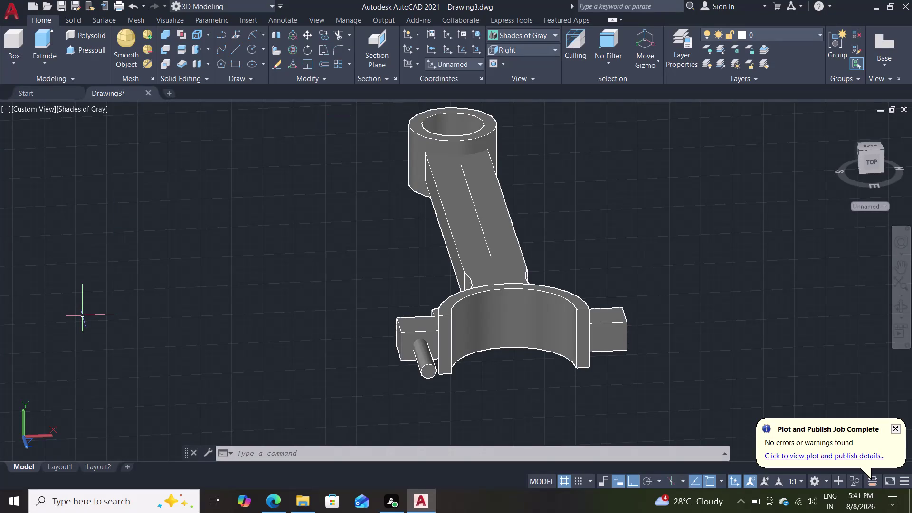
Cancel the current command and orbit the connecting rod to a side view.
key(Escape)
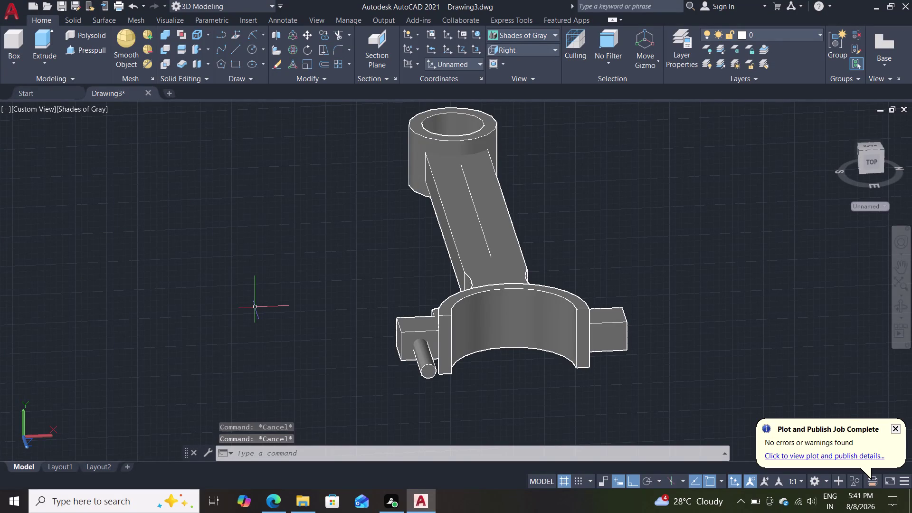
middle_drag(278, 296, 135, 295)
middle_drag(131, 293, 126, 291)
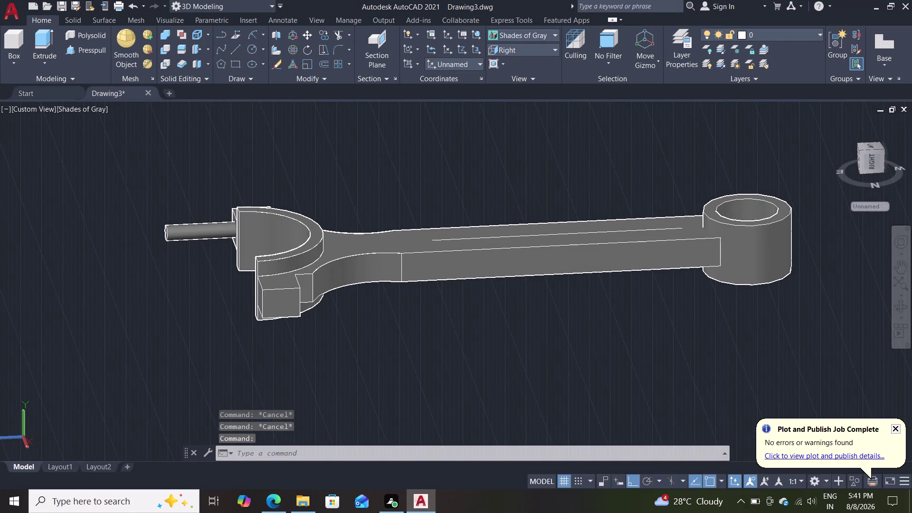
middle_drag(126, 291, 120, 288)
scroll(down, 3)
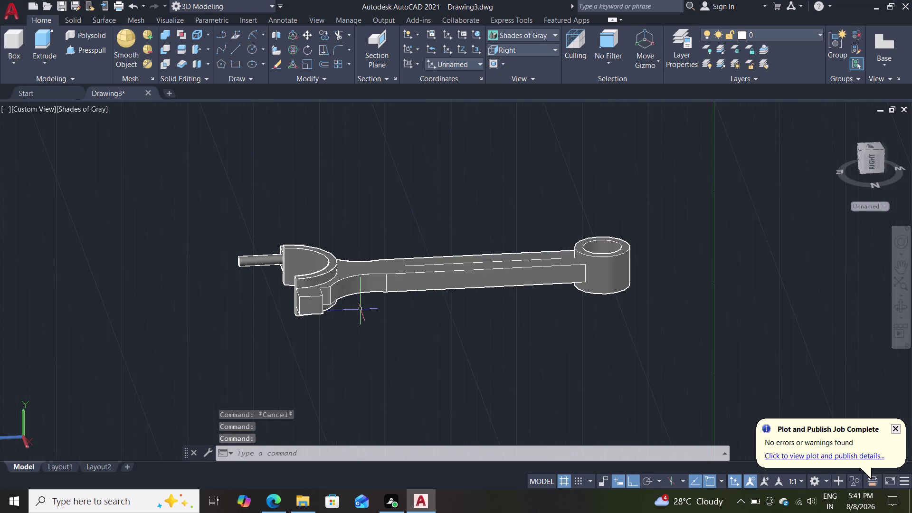
scroll(up, 3)
Zoom in on the big end and shank and start Presspull.
middle_drag(354, 313, 317, 325)
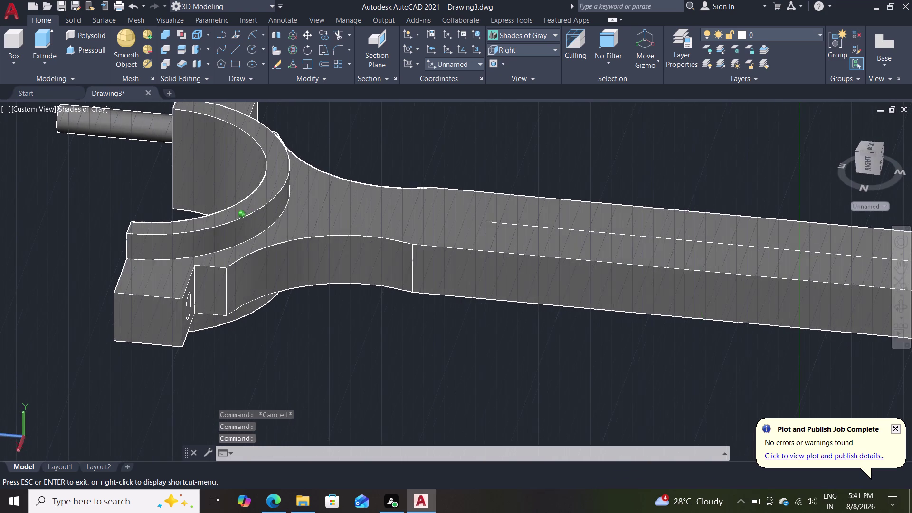
middle_drag(317, 325, 317, 326)
scroll(down, 3)
scroll(up, 3)
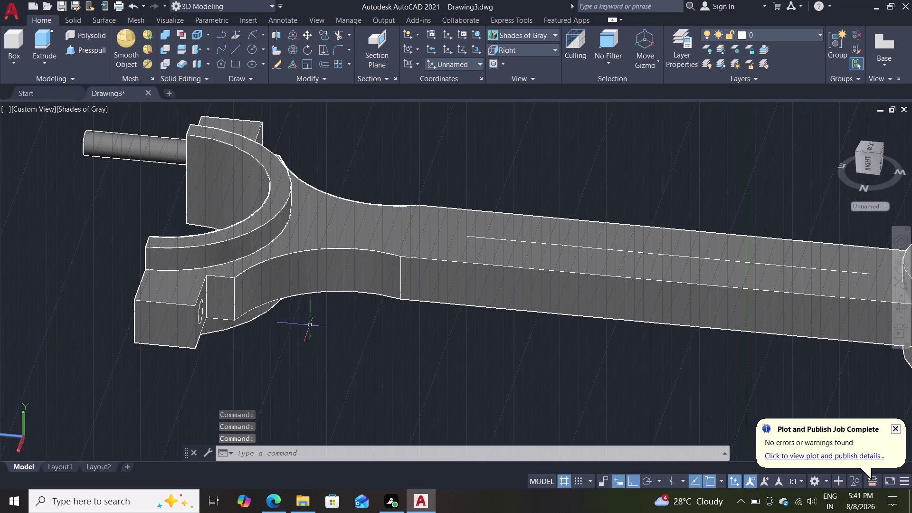
middle_drag(319, 345, 305, 334)
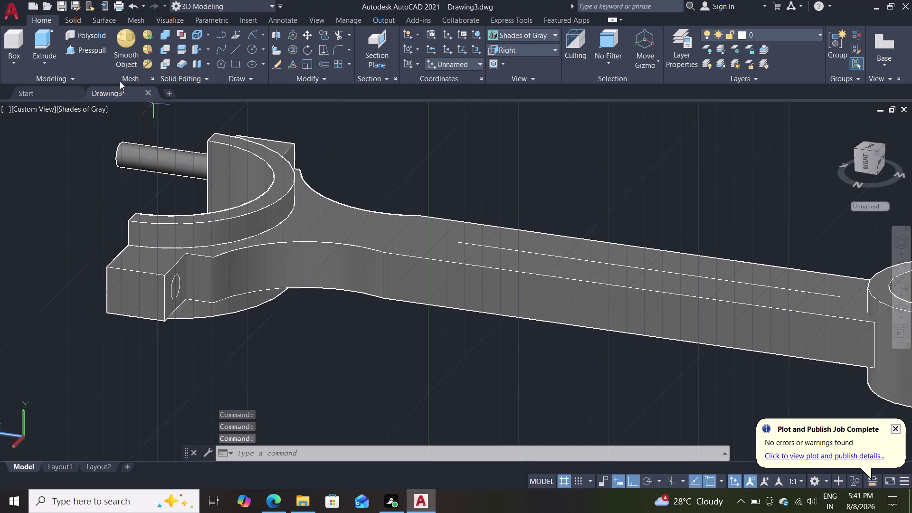
click(94, 54)
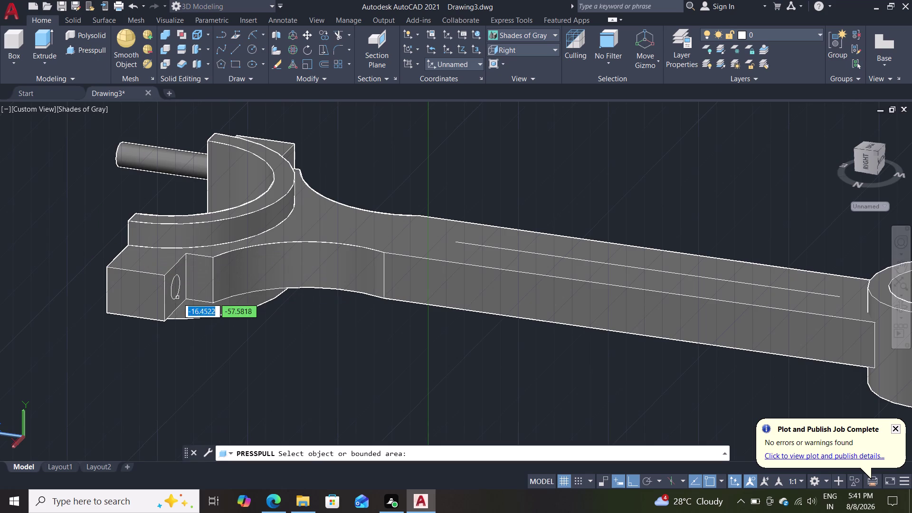
Orbit to the rod's underside and bring the lug's small circle into view.
middle_drag(202, 333, 157, 305)
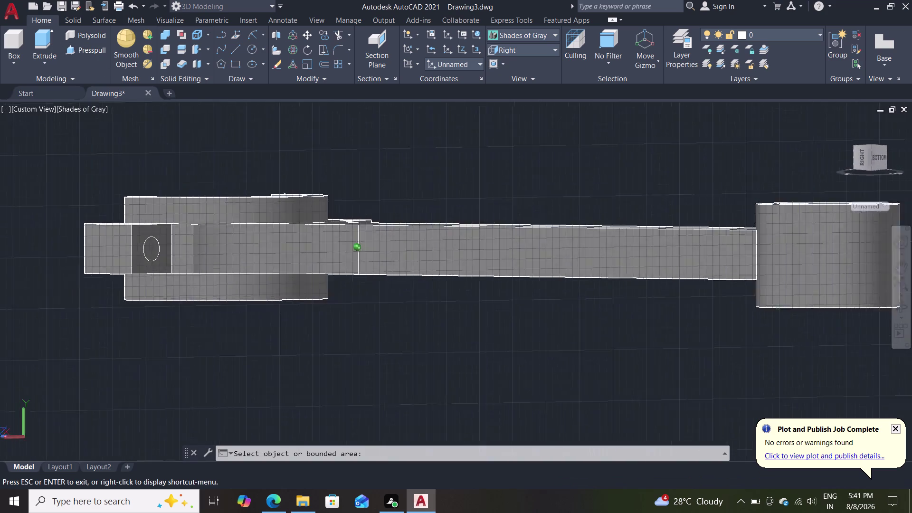
middle_drag(157, 304, 138, 324)
click(157, 246)
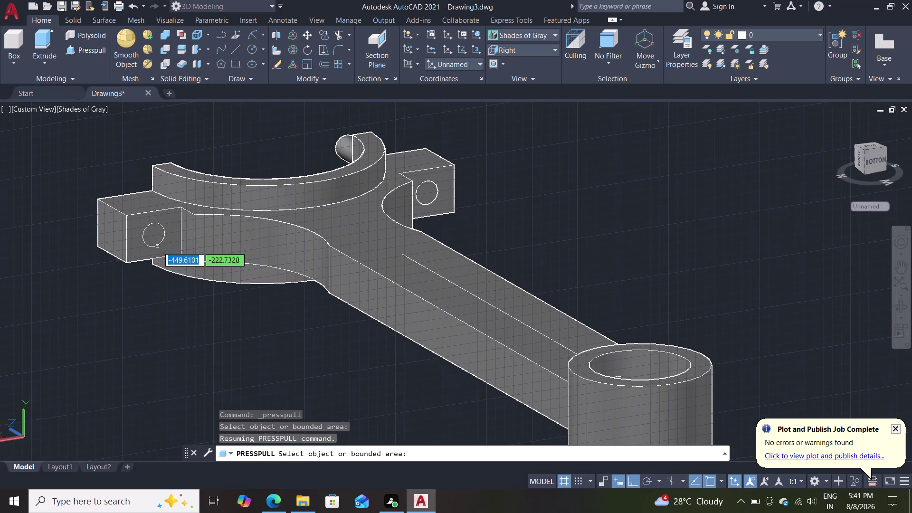
click(157, 224)
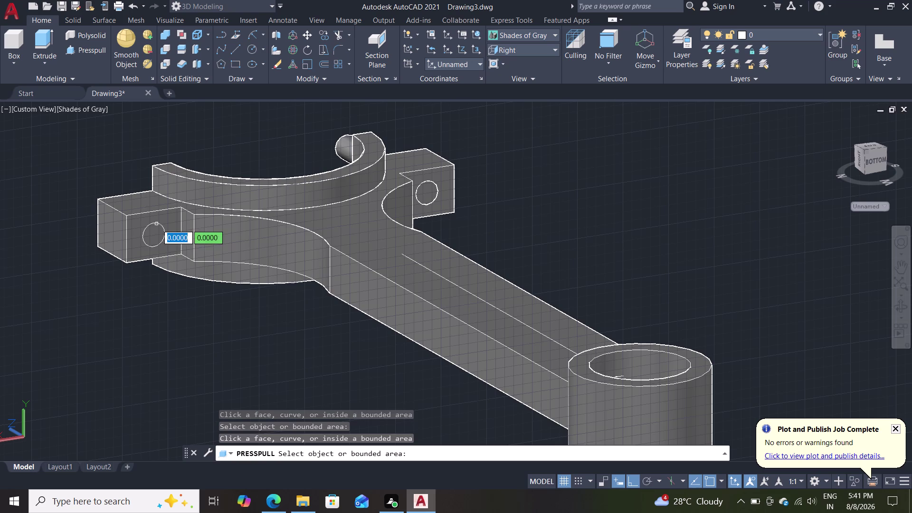
scroll(up, 3)
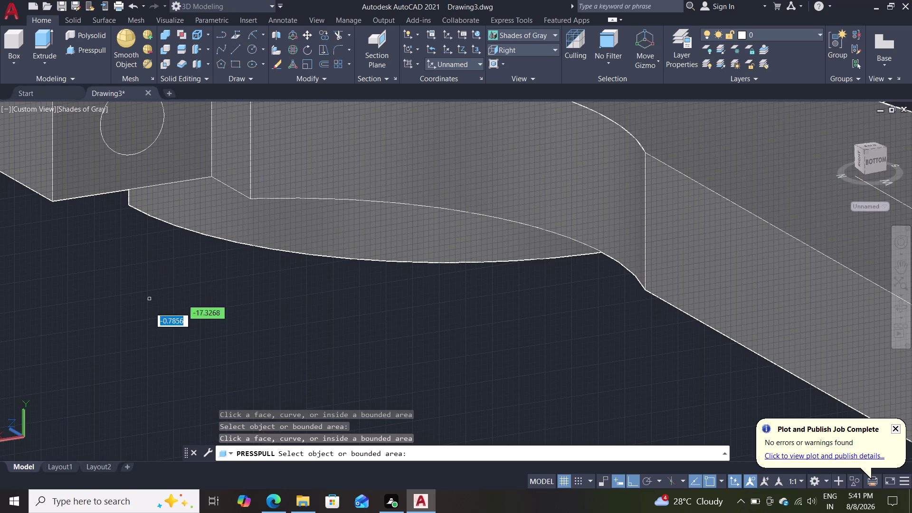
middle_drag(149, 329, 149, 349)
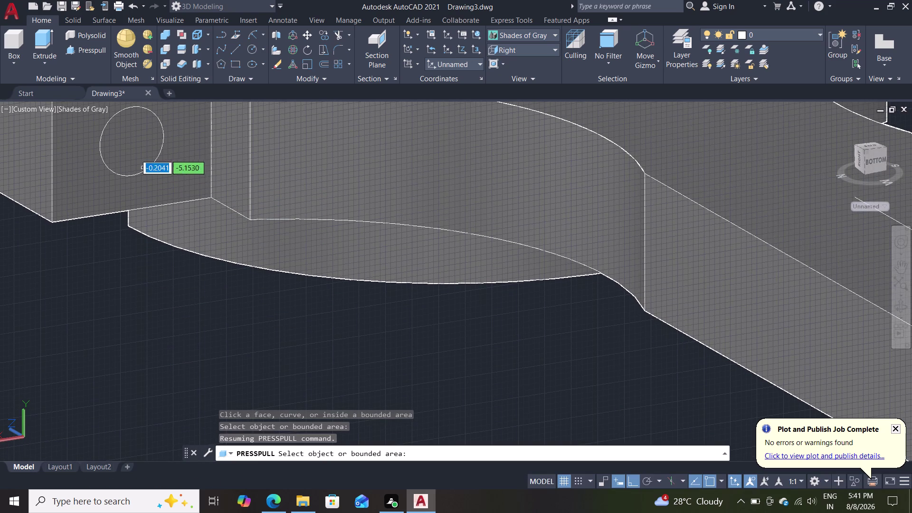
Pick the lug's small circle and extrude it to the entered height.
click(112, 137)
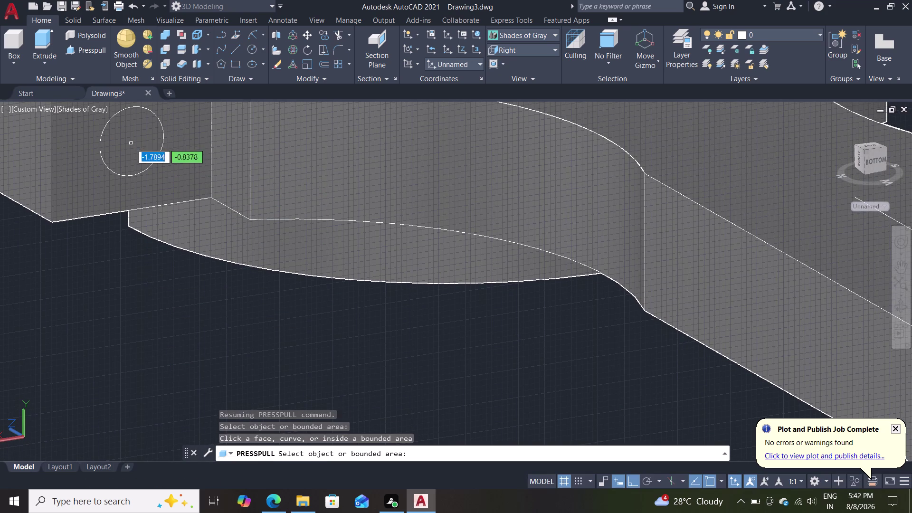
click(134, 140)
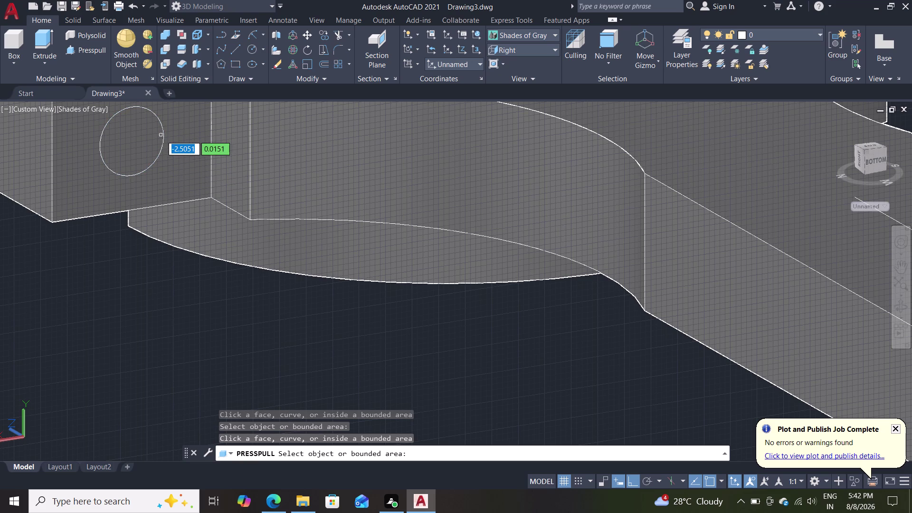
click(163, 128)
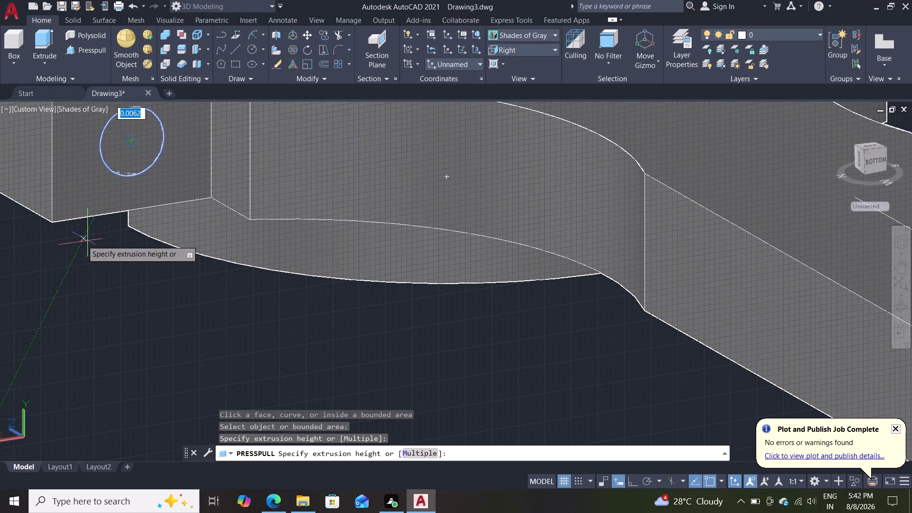
scroll(down, 3)
click(4, 156)
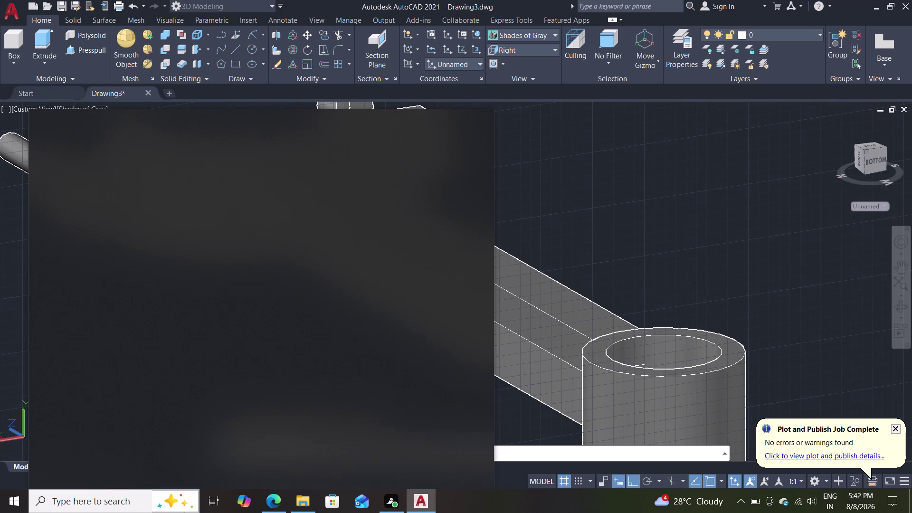
click(574, 114)
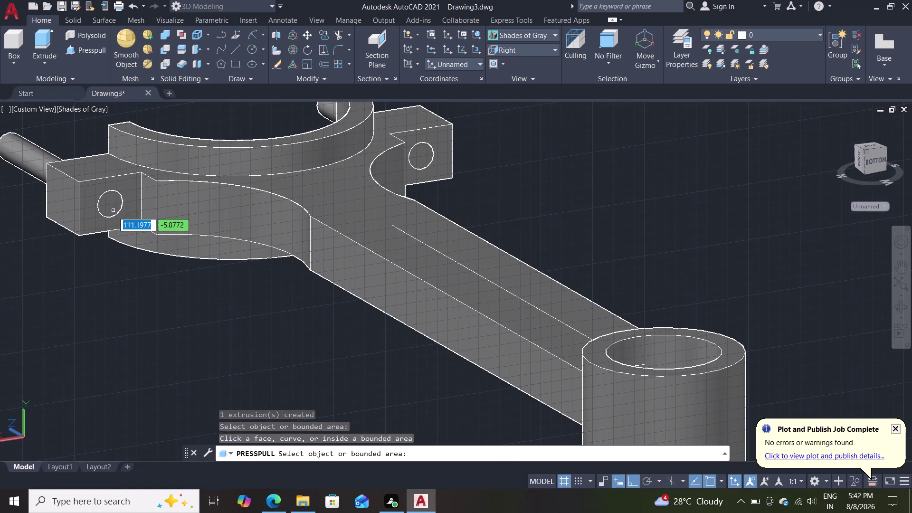
End Presspull and delete the cylindrical pin protruding from the big-end lug.
click(15, 157)
click(25, 151)
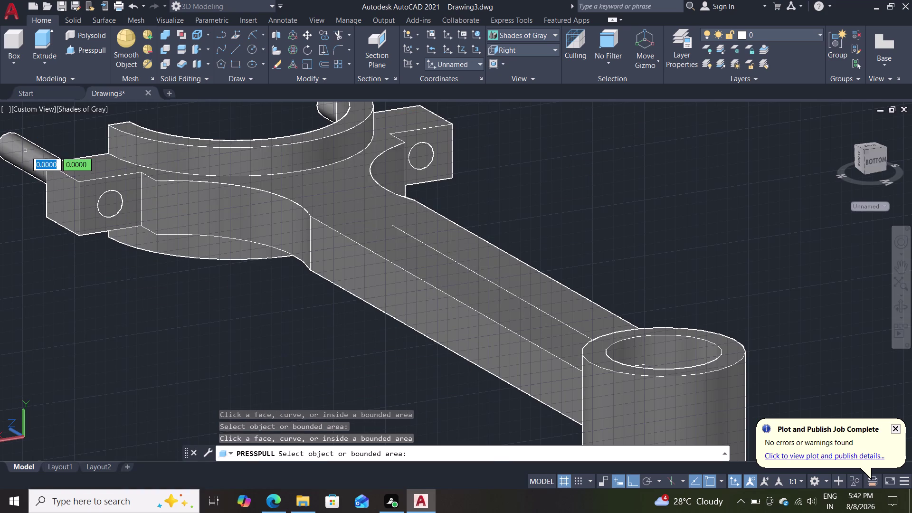
right_click(26, 151)
right_click(26, 151)
click(33, 160)
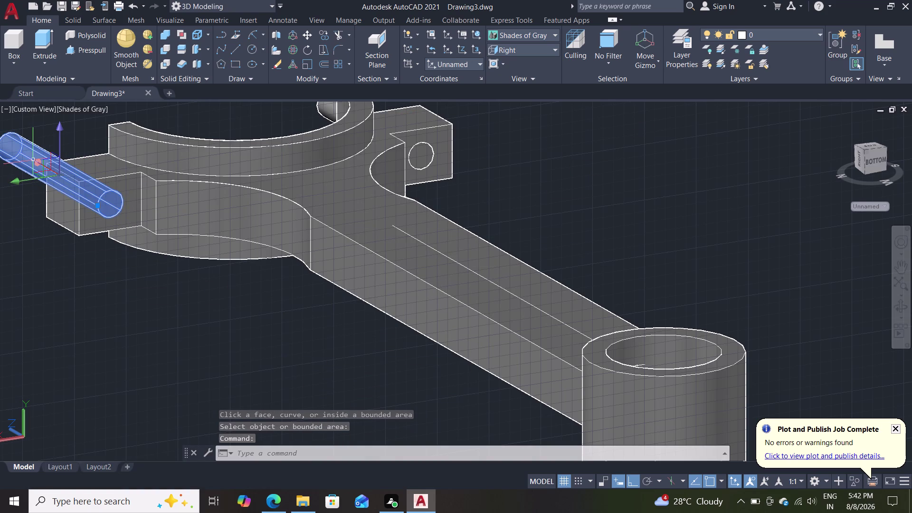
key(Delete)
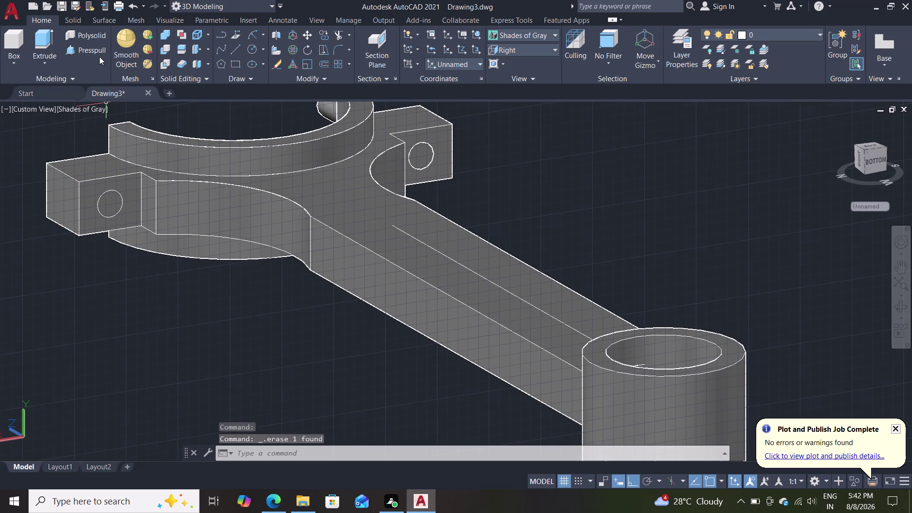
click(90, 50)
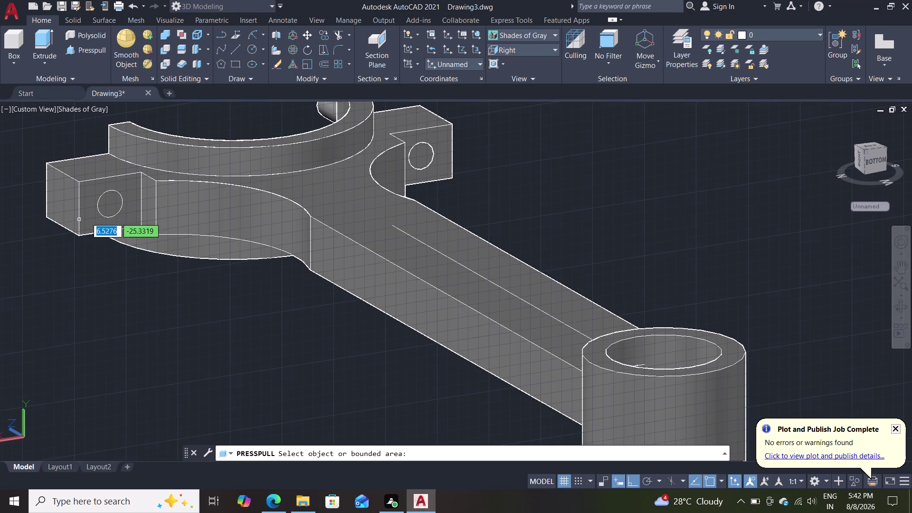
Try picking the hole on the lug for a press-pull, then resume Presspull.
click(110, 210)
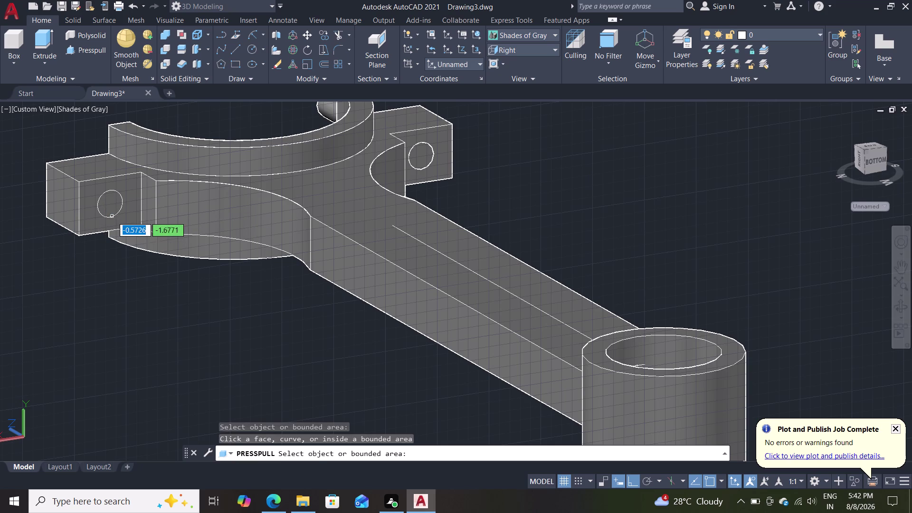
click(112, 217)
scroll(up, 3)
scroll(down, 3)
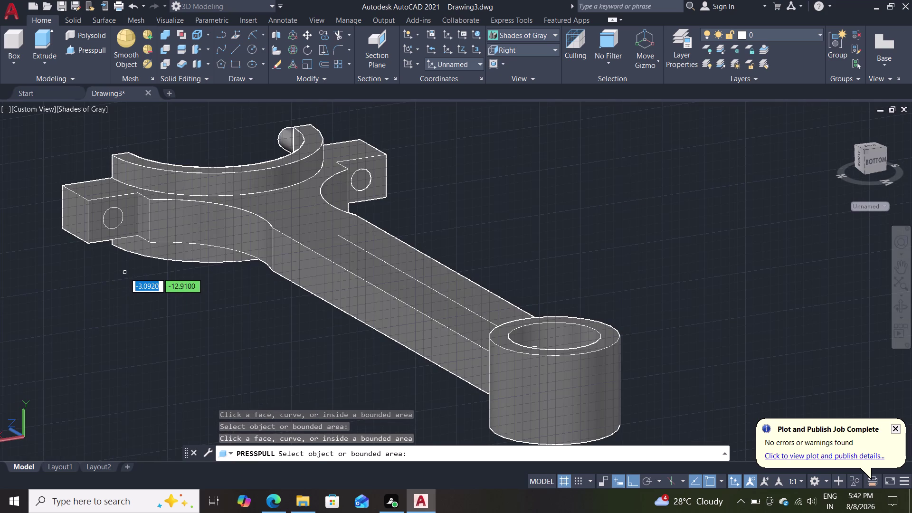
right_click(73, 172)
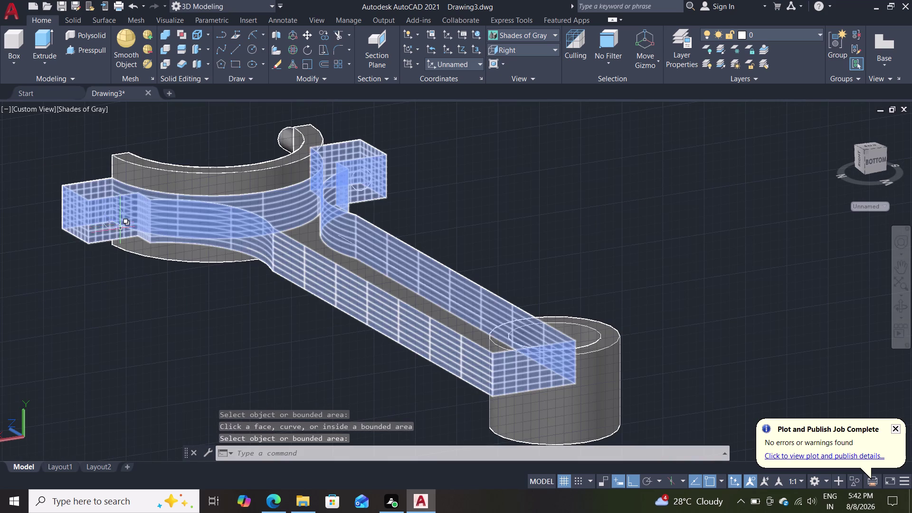
click(70, 45)
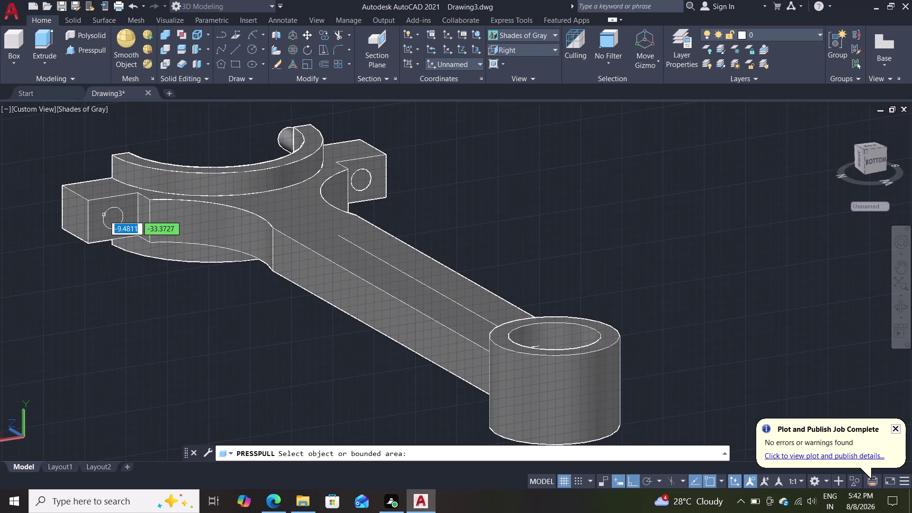
Orbit to a view from above and erase the round pin at the lug's end.
middle_drag(96, 290, 97, 290)
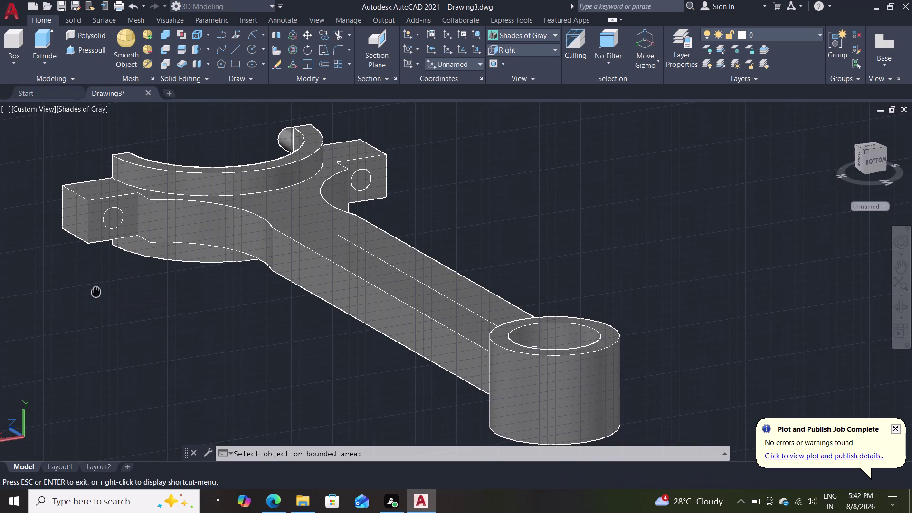
middle_drag(97, 290, 132, 284)
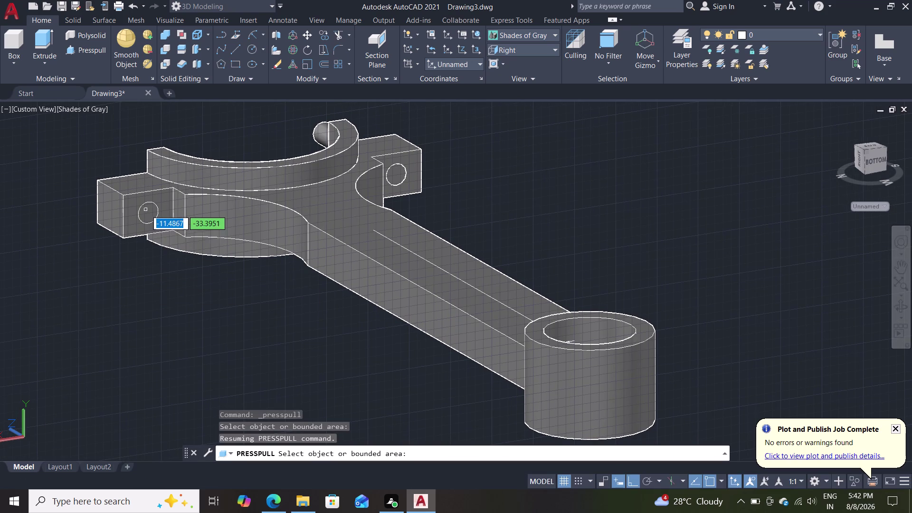
middle_drag(140, 261, 371, 240)
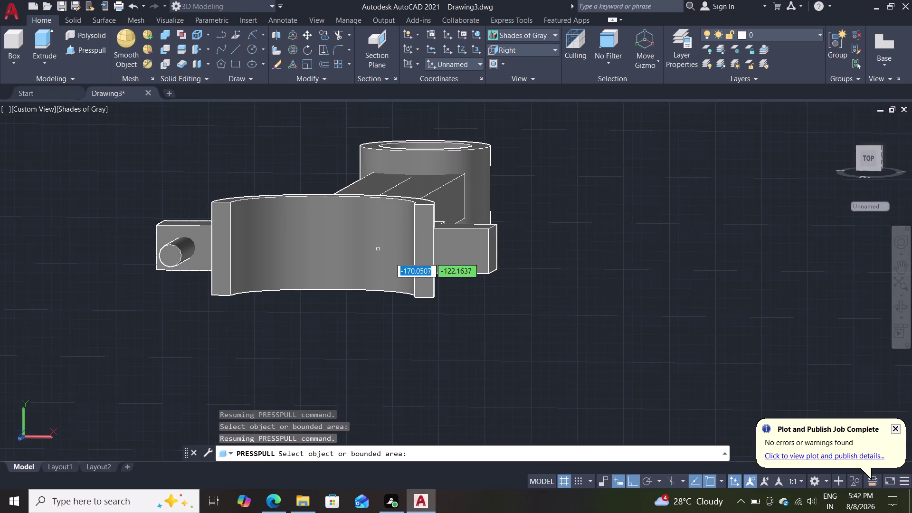
key(Escape)
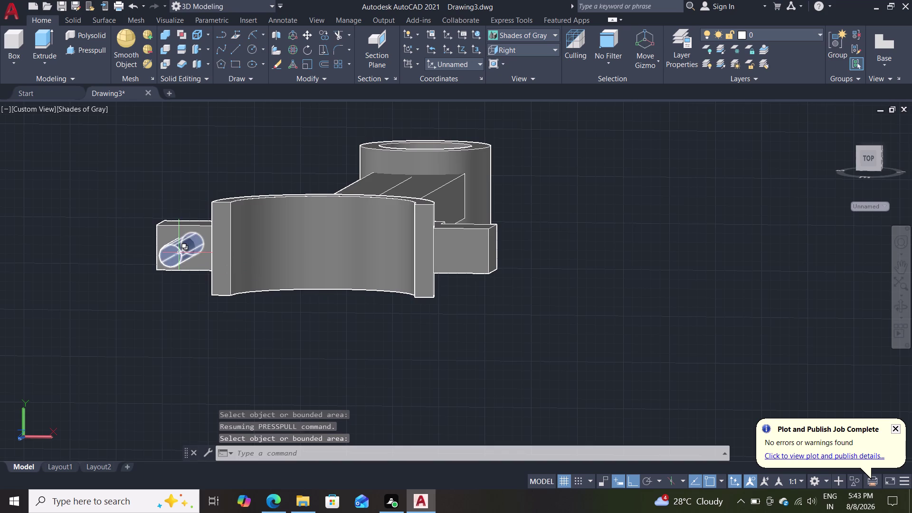
click(179, 254)
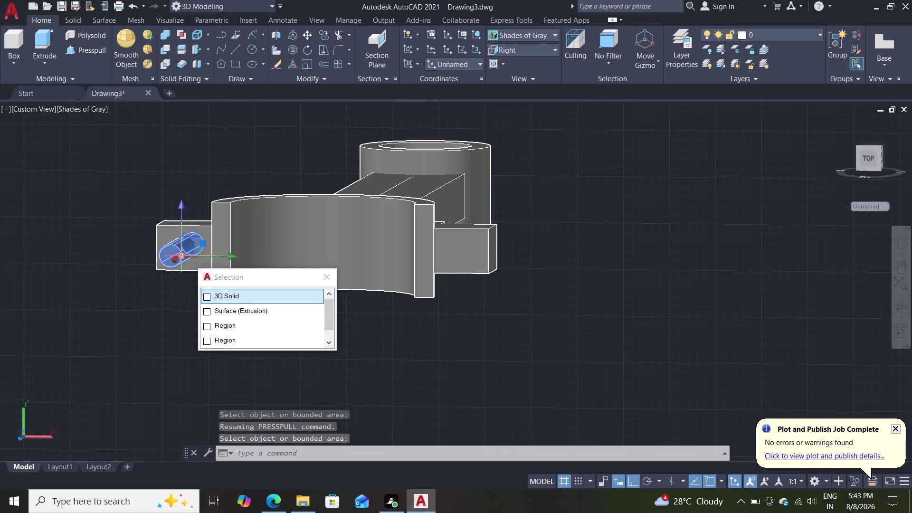
key(Delete)
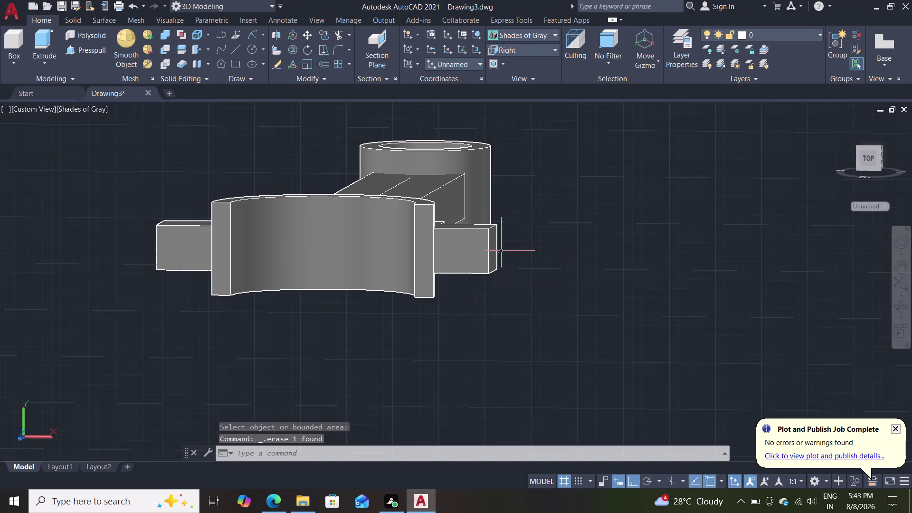
click(253, 53)
double_click(459, 254)
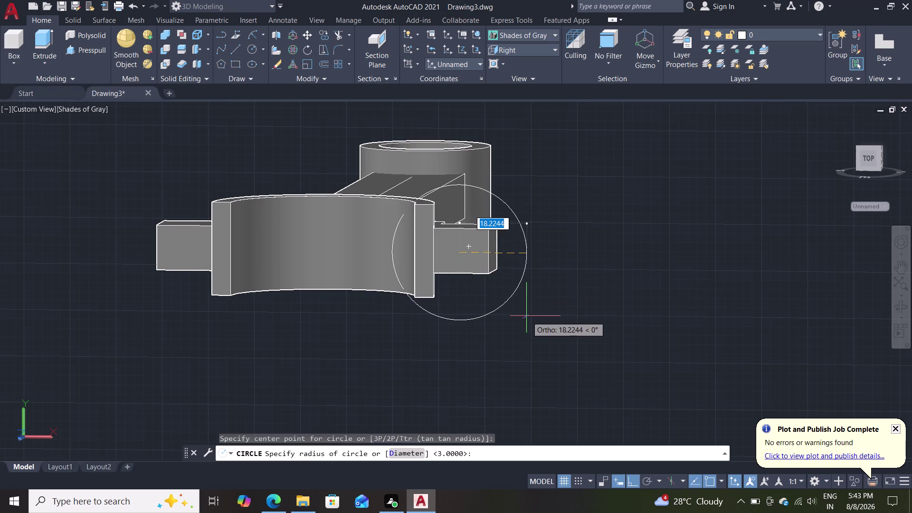
Cancel the circle and orbit the model across the shank back to an end-on view.
key(Escape)
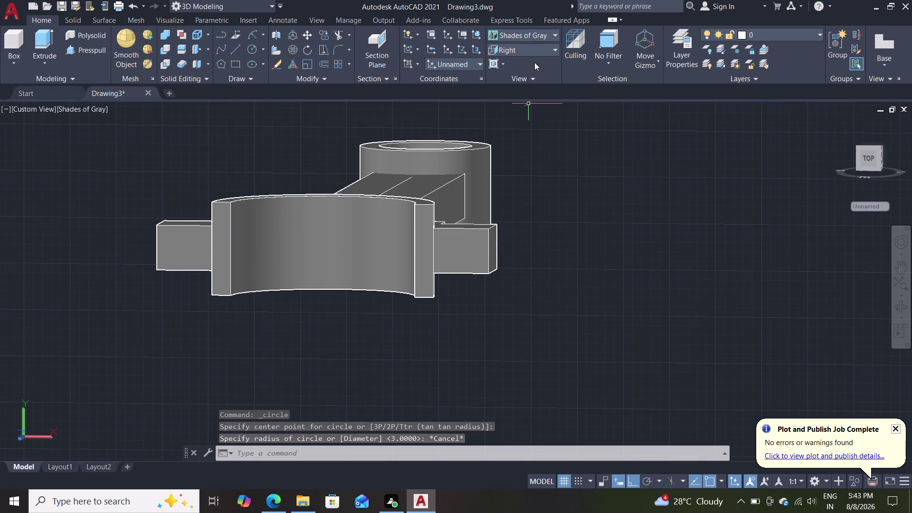
middle_drag(570, 167, 410, 201)
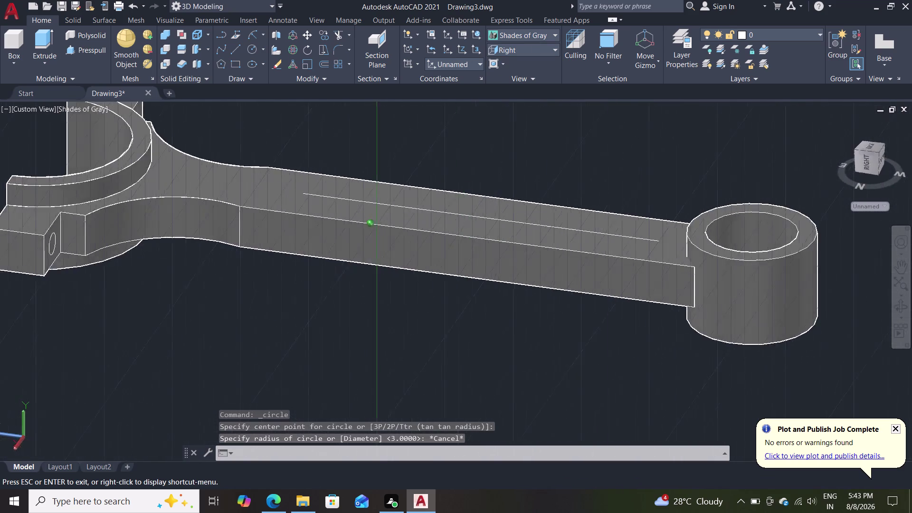
middle_drag(410, 201, 589, 165)
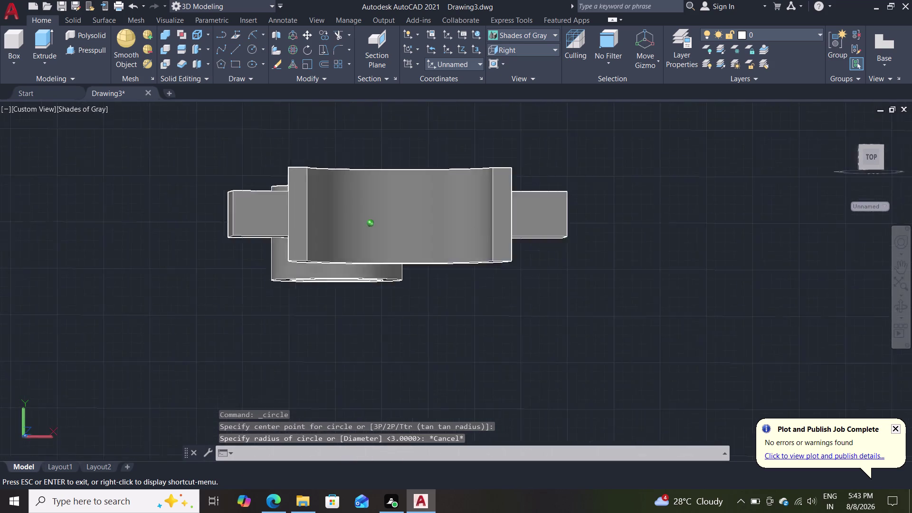
middle_drag(589, 164, 568, 159)
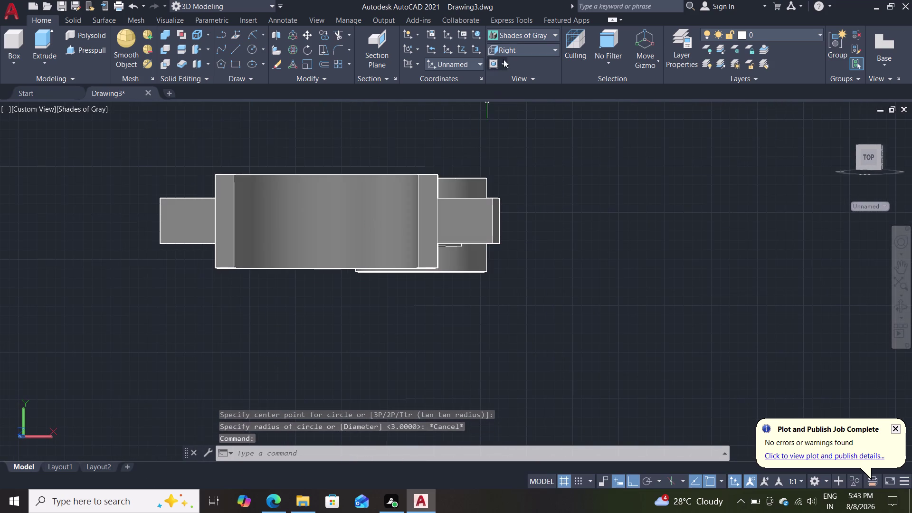
click(518, 52)
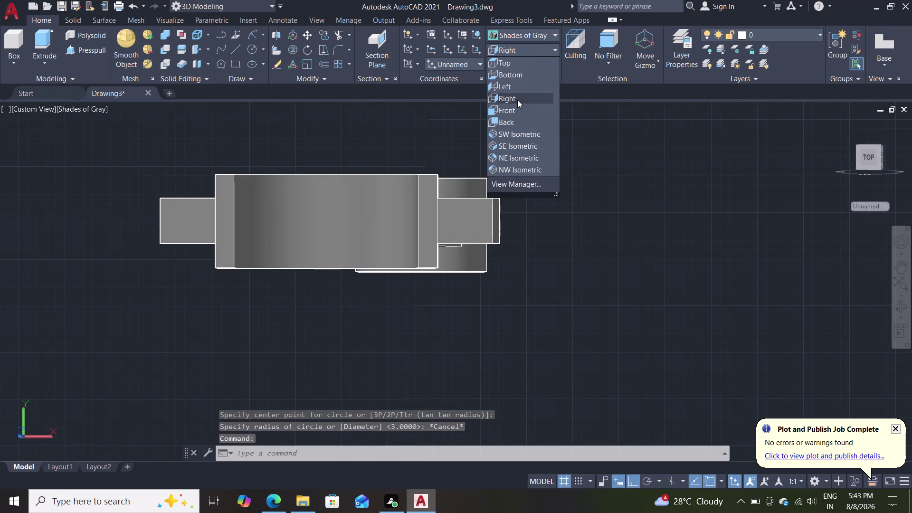
Switch to the Right view and attempt a circle on the lug face, cancelling it.
click(518, 100)
scroll(up, 3)
scroll(up, 3)
scroll(down, 3)
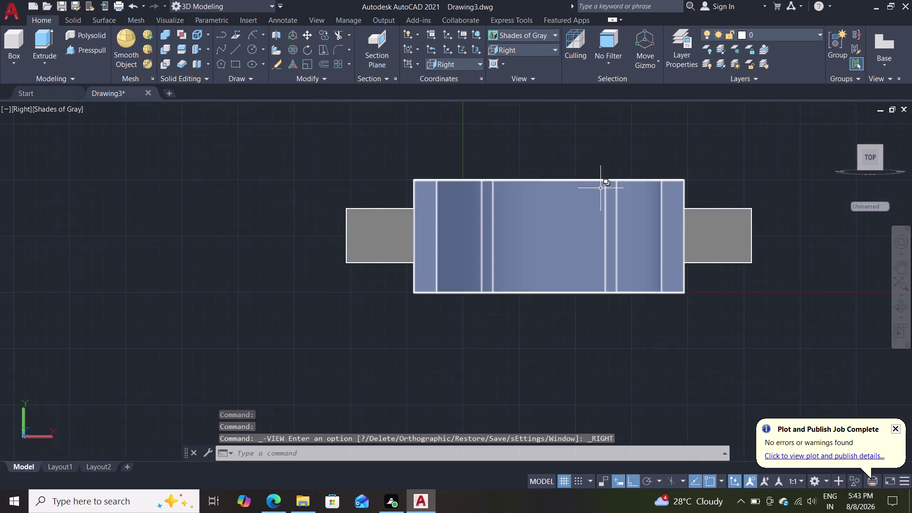
scroll(down, 3)
click(250, 50)
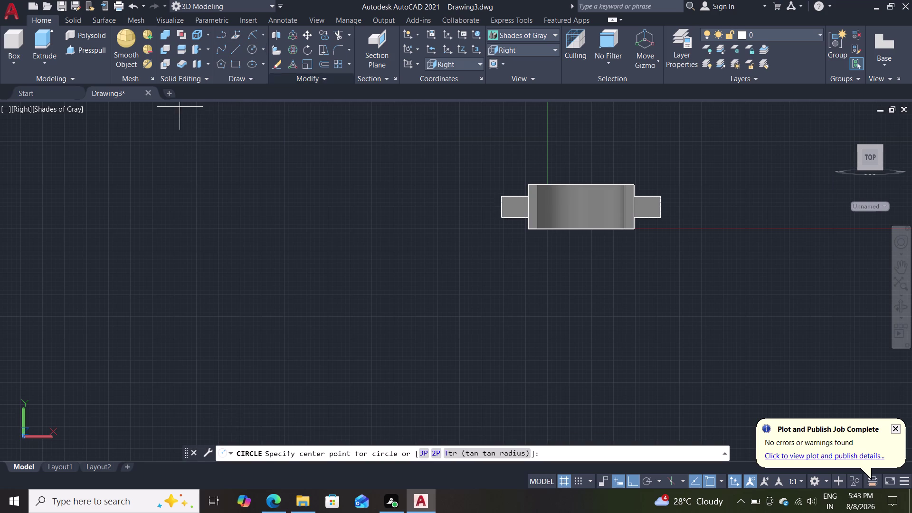
scroll(down, 3)
scroll(up, 3)
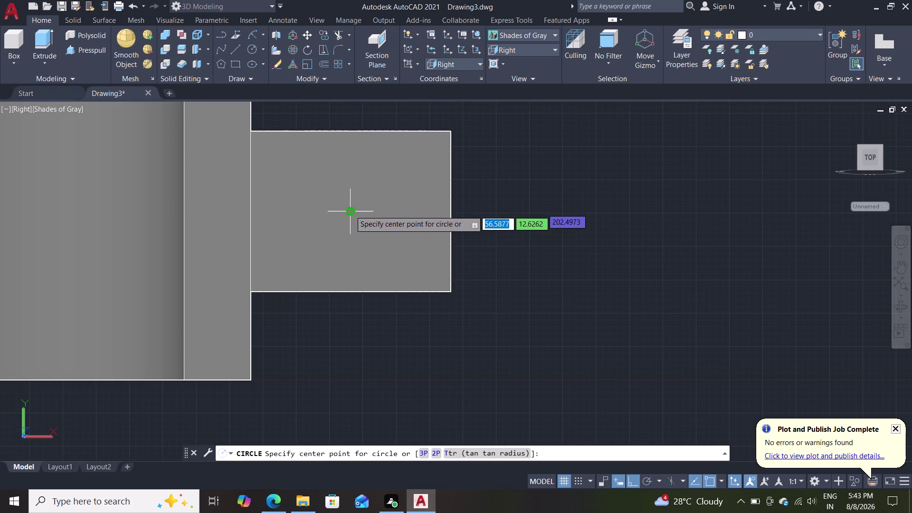
click(349, 212)
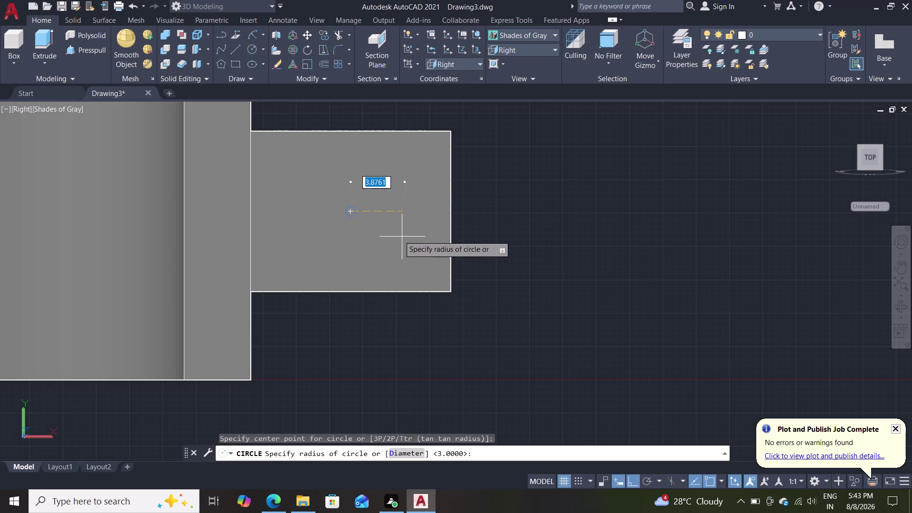
key(Escape)
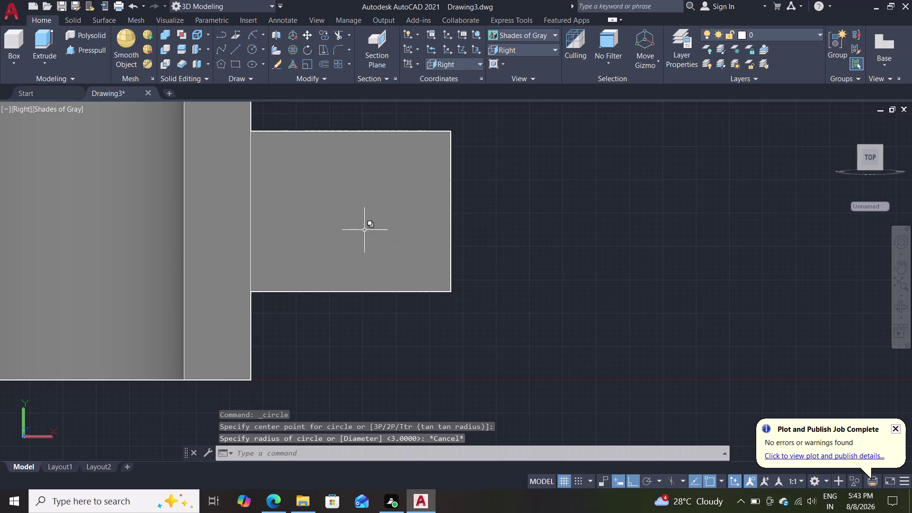
Reapply the Right view from the viewport controls and zoom to the lug.
click(18, 106)
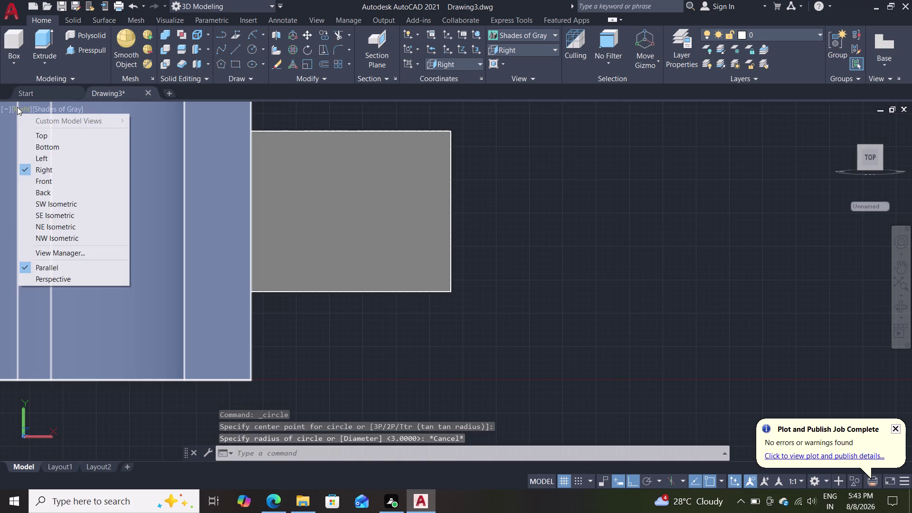
click(45, 173)
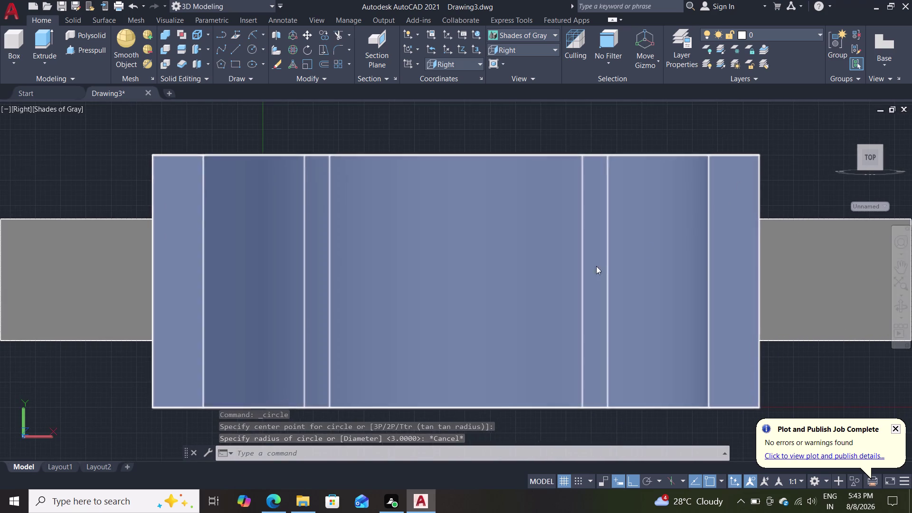
scroll(up, 3)
scroll(down, 3)
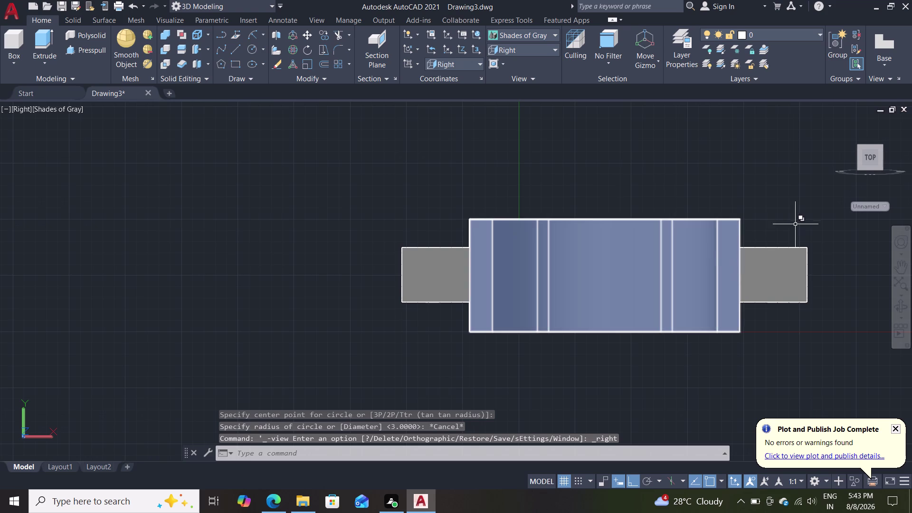
scroll(up, 3)
scroll(up, 3)
scroll(down, 3)
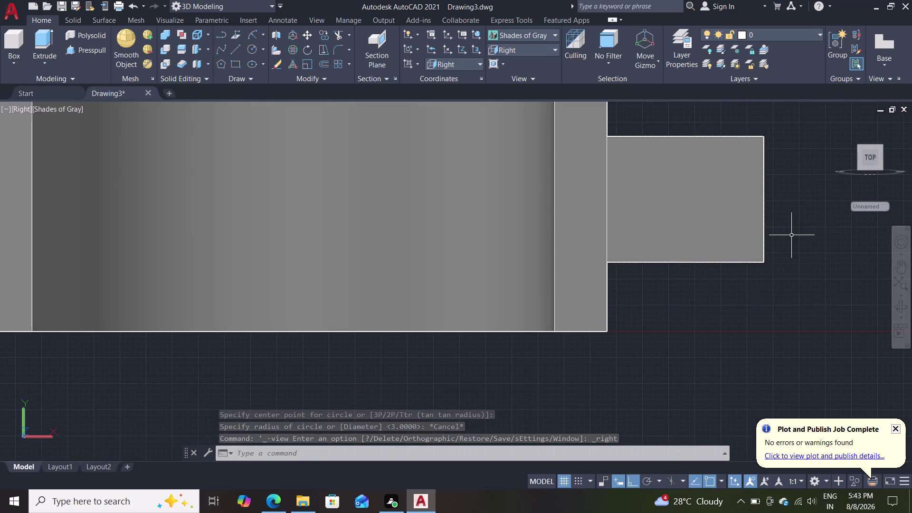
scroll(up, 3)
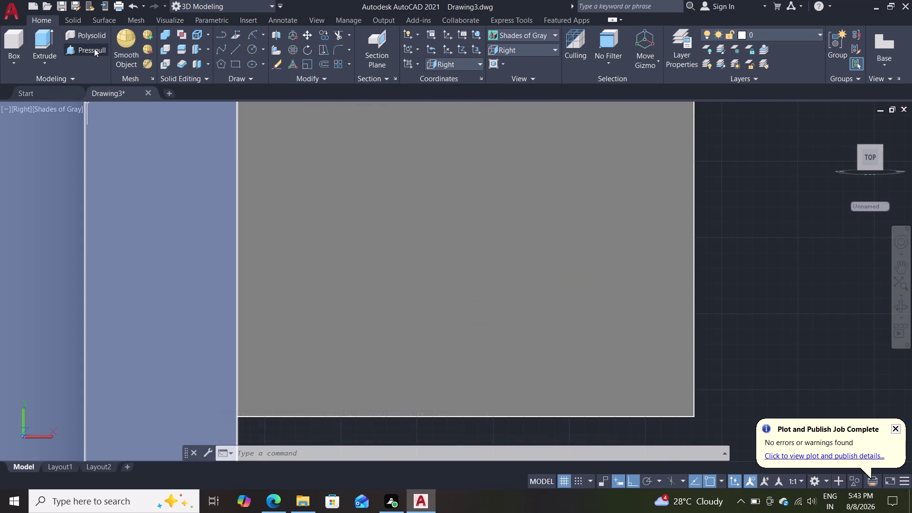
Draw a radius 3 circle centred on the lug's end face.
double_click(253, 47)
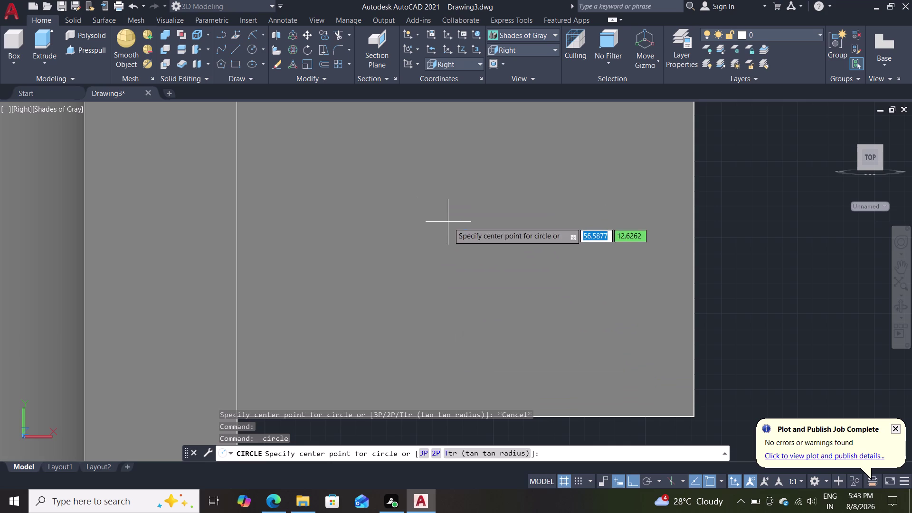
click(469, 243)
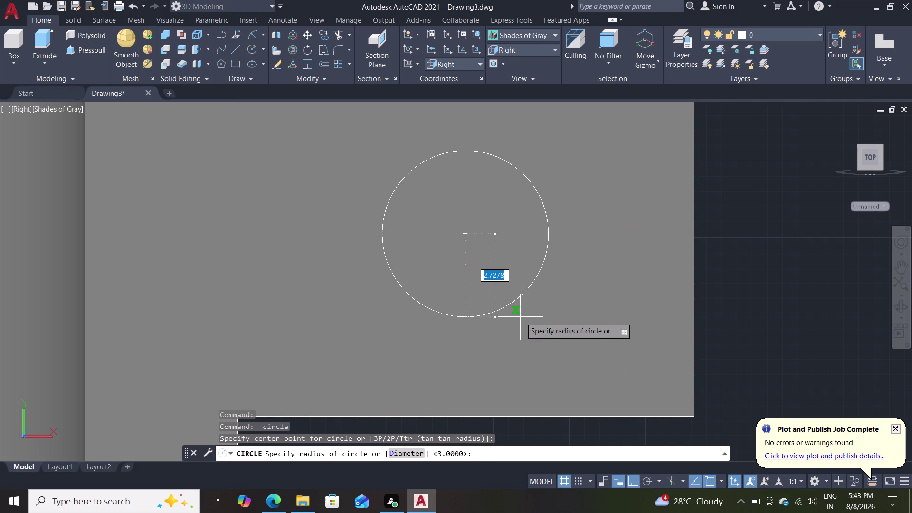
key(3)
key(Return)
scroll(up, 3)
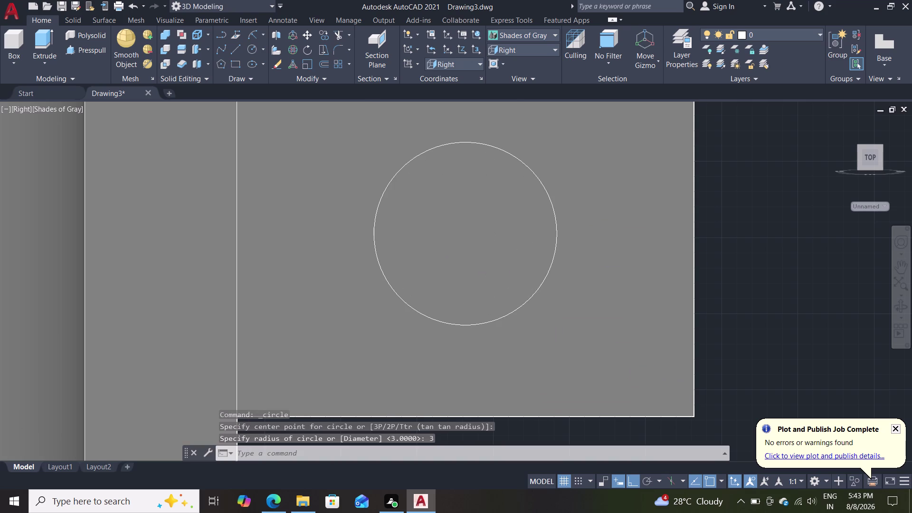
scroll(up, 3)
scroll(down, 3)
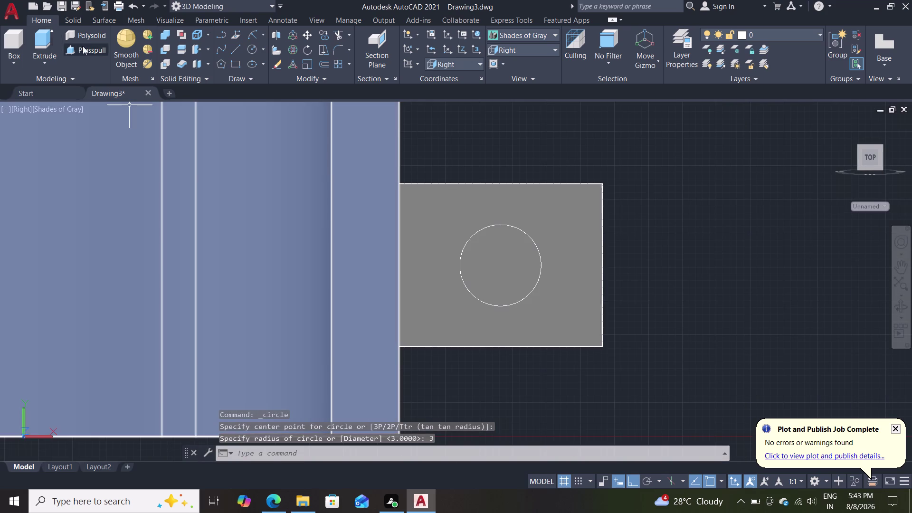
click(95, 53)
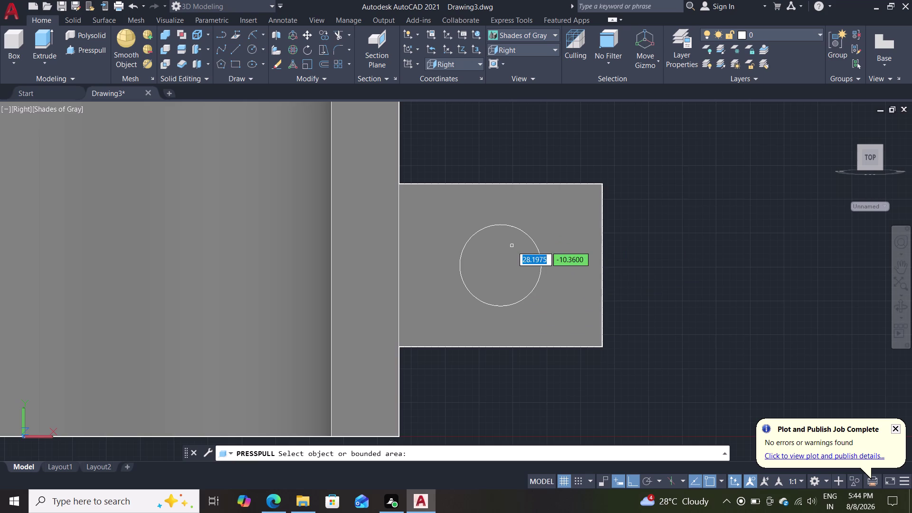
Select the circle on the lug face from among the overlapping objects for press-pull.
scroll(up, 3)
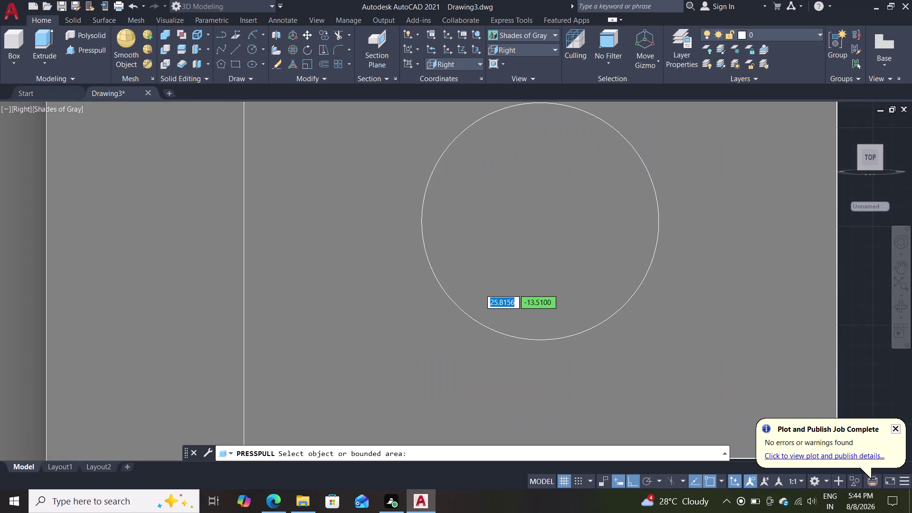
click(470, 317)
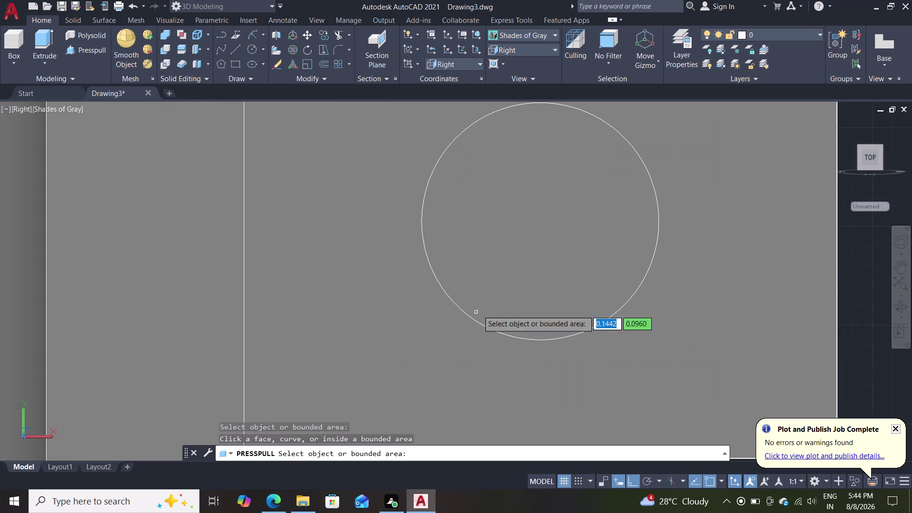
scroll(up, 3)
scroll(down, 3)
right_click(692, 267)
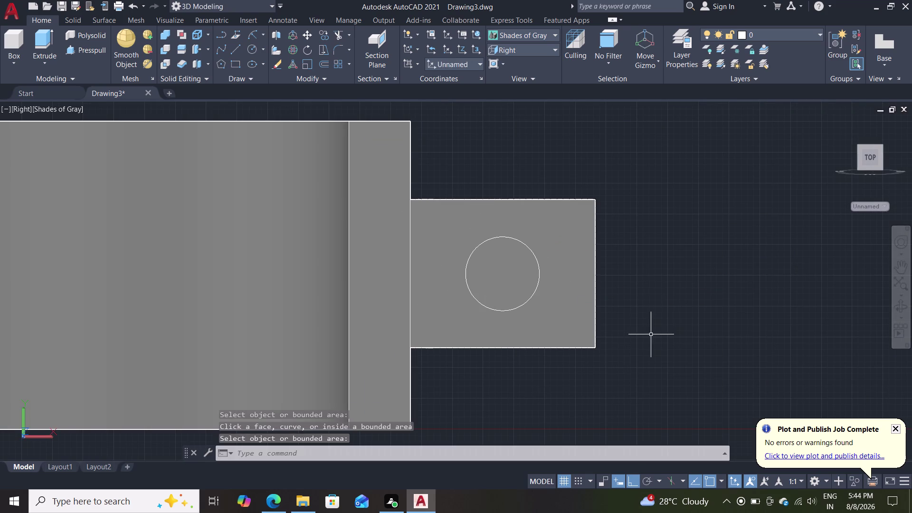
click(509, 308)
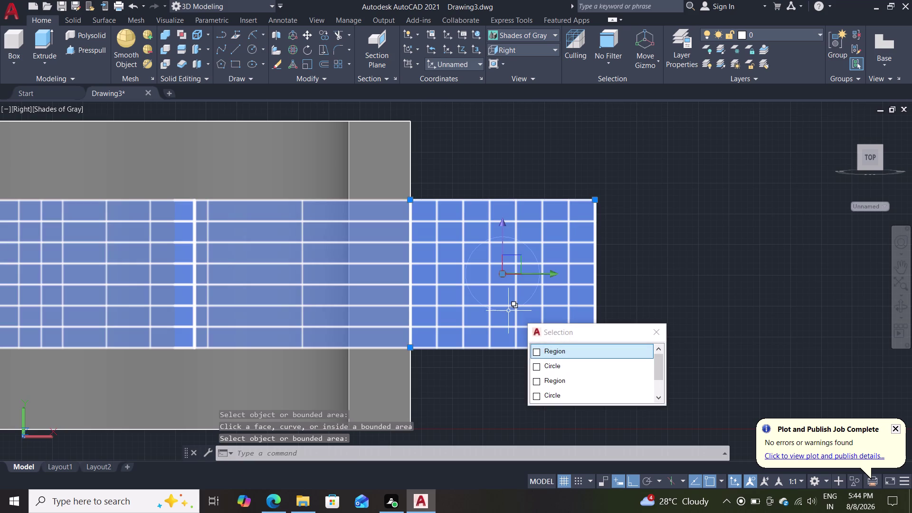
click(594, 364)
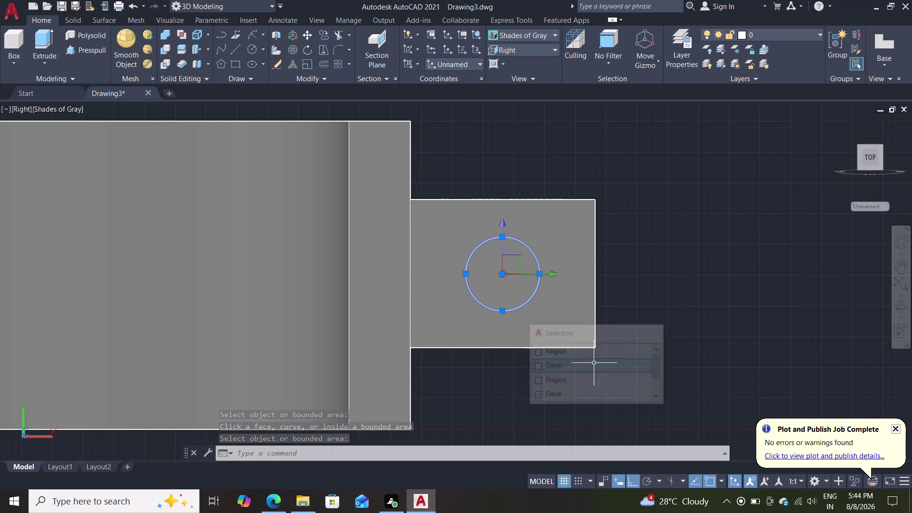
click(103, 46)
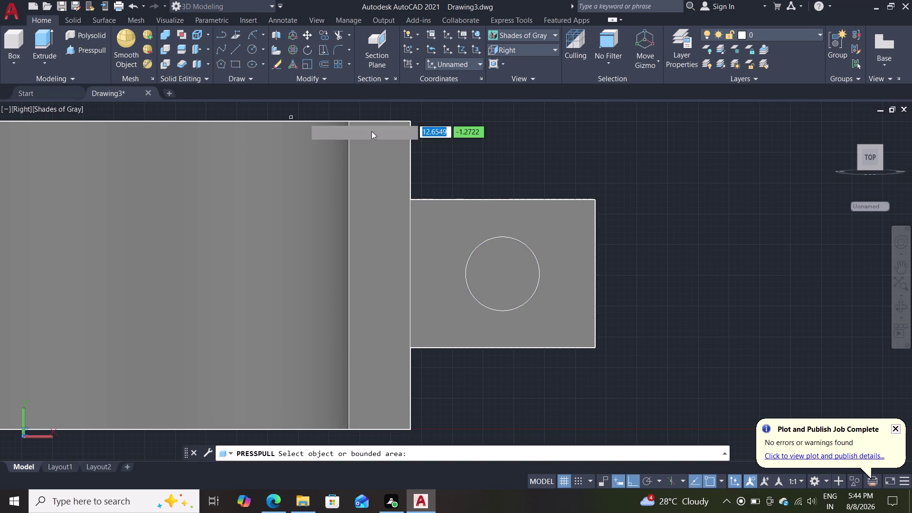
Orbit to a 3D view and pull the lug circle out into a long pin.
middle_drag(754, 235, 724, 257)
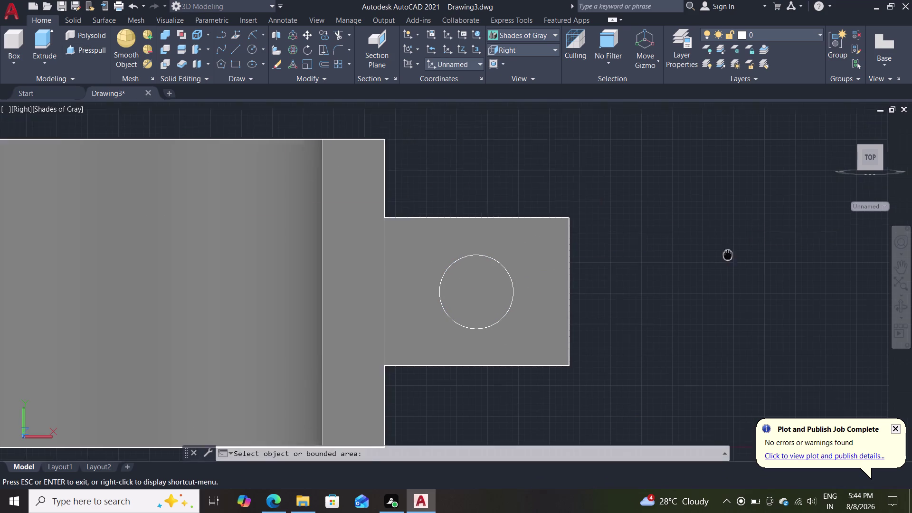
middle_drag(724, 257, 671, 302)
middle_drag(675, 290, 619, 324)
scroll(up, 3)
scroll(up, 3)
scroll(down, 3)
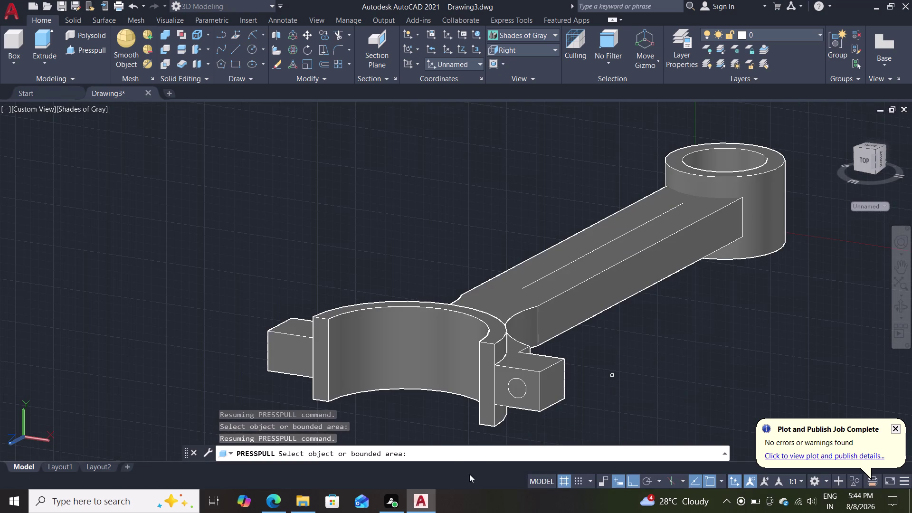
double_click(518, 396)
click(695, 323)
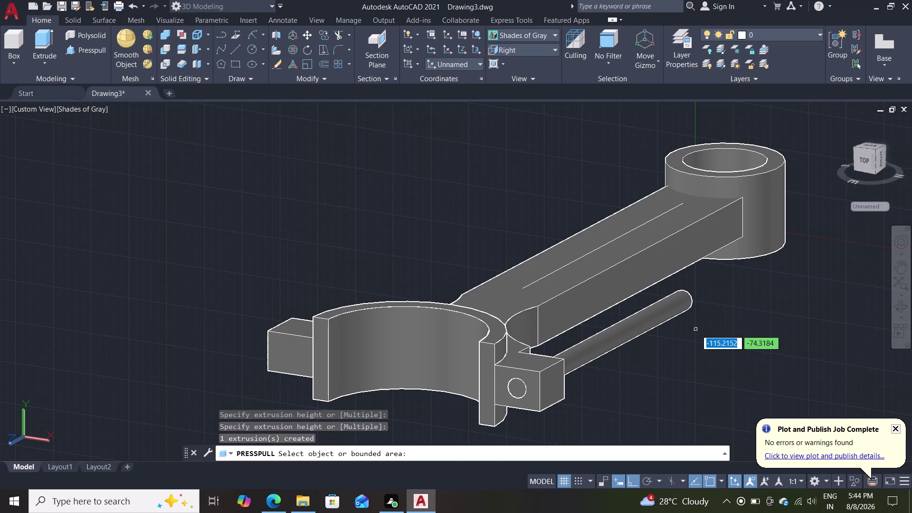
Undo the pin extrusion and pan around to check the lug and whole rod.
key(ctrl+z)
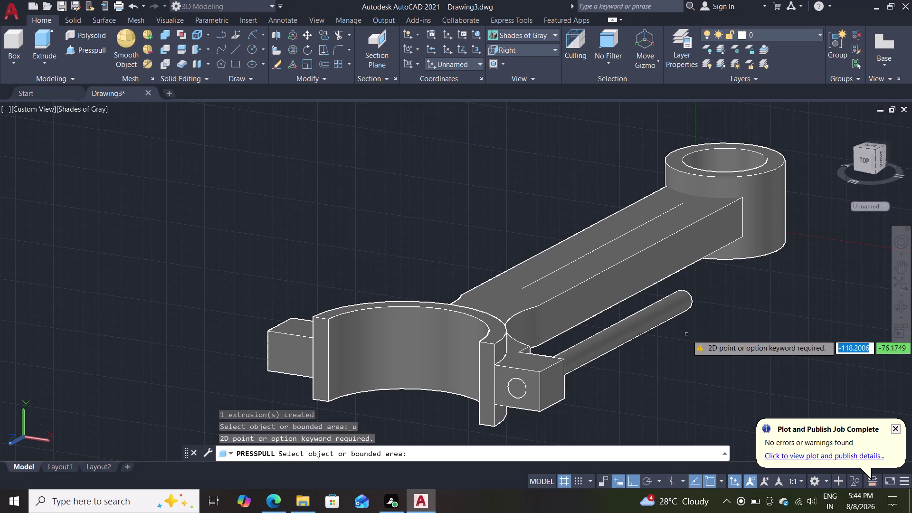
key(ctrl+z)
key(Escape)
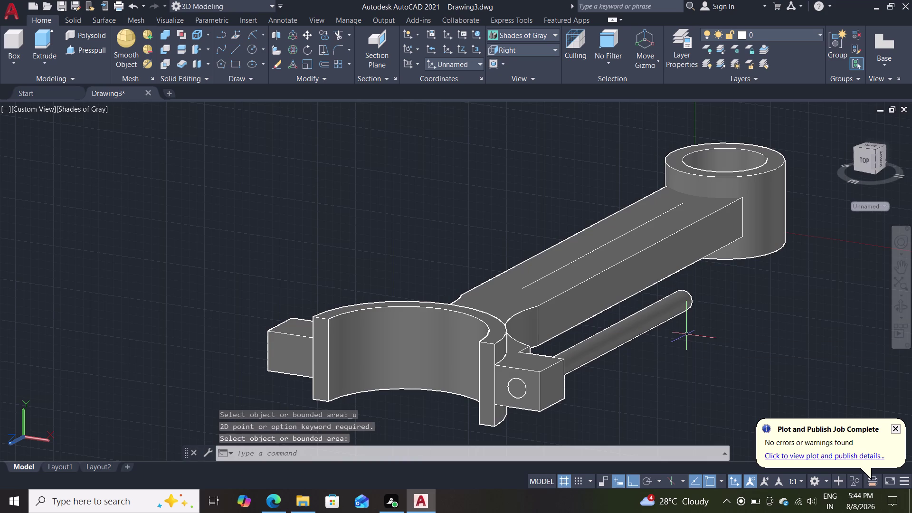
key(ctrl+z)
middle_drag(717, 301, 613, 351)
middle_click(612, 351)
middle_drag(712, 297, 663, 283)
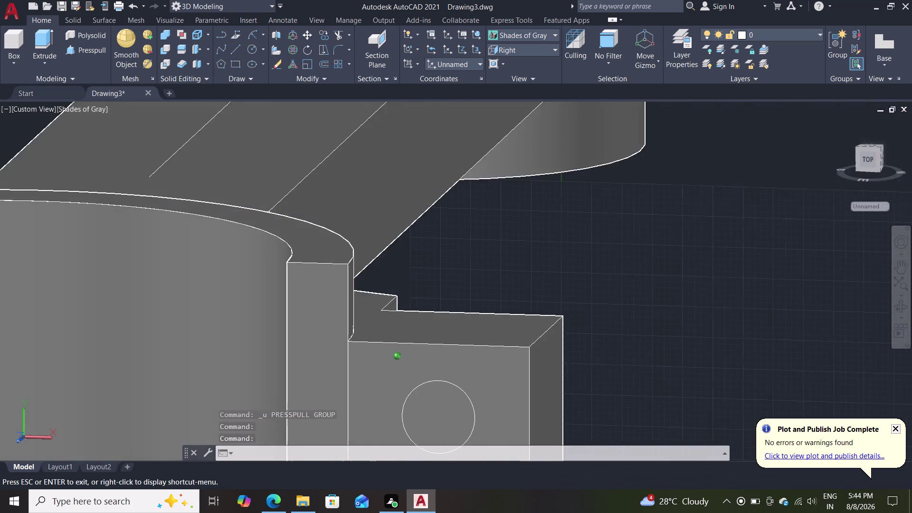
middle_drag(663, 282, 632, 314)
scroll(up, 3)
scroll(down, 3)
scroll(down, 3)
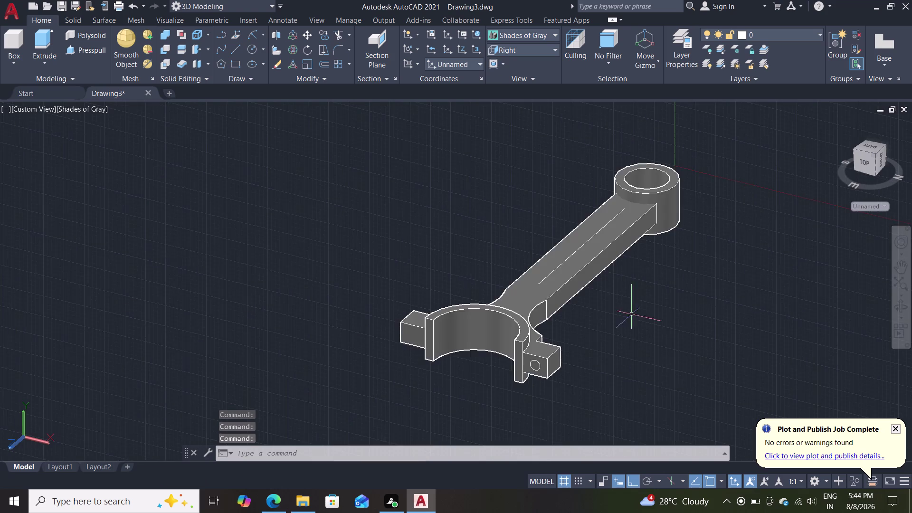
scroll(up, 3)
click(77, 47)
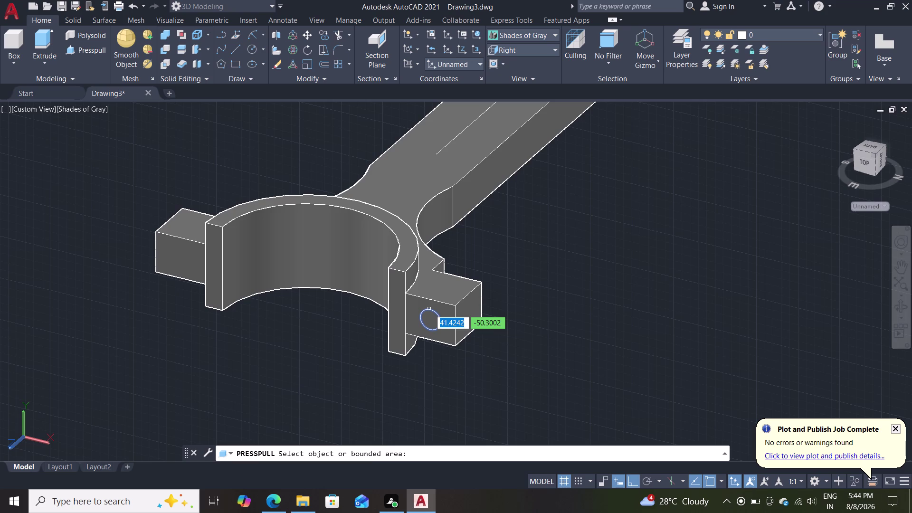
click(429, 309)
click(296, 401)
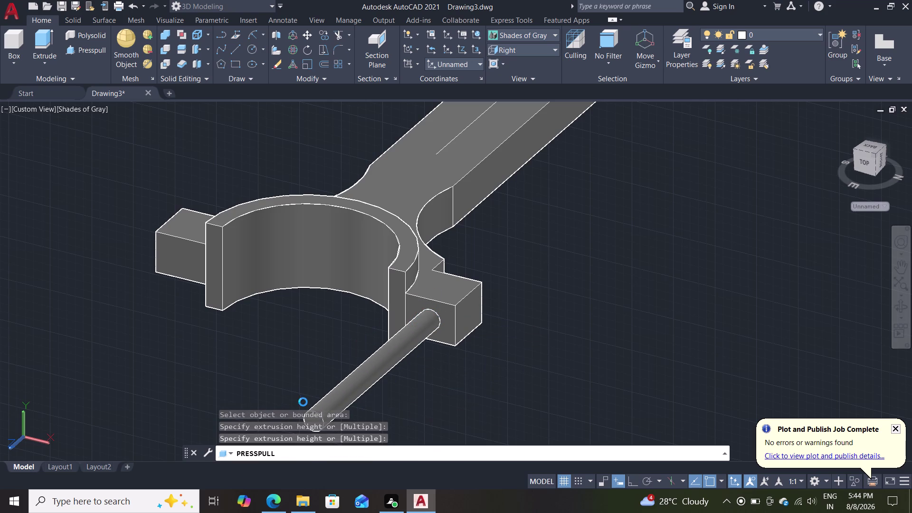
key(Escape)
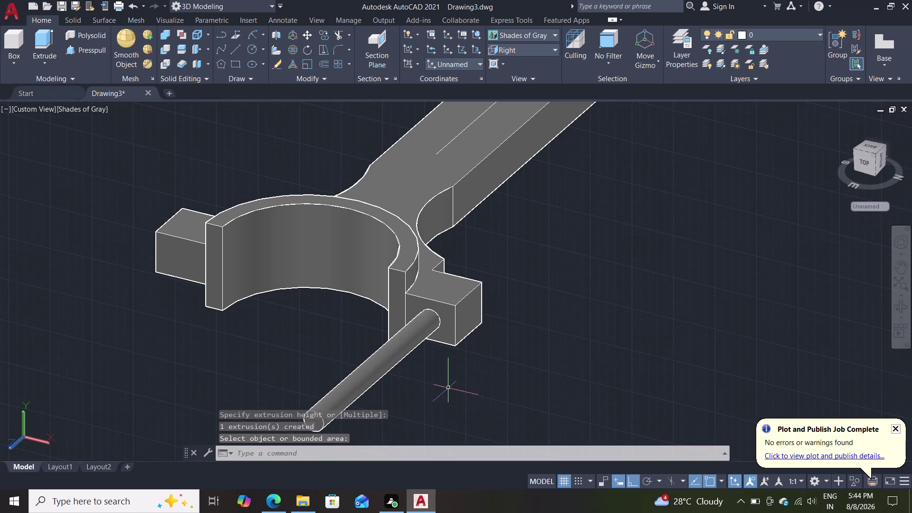
click(364, 391)
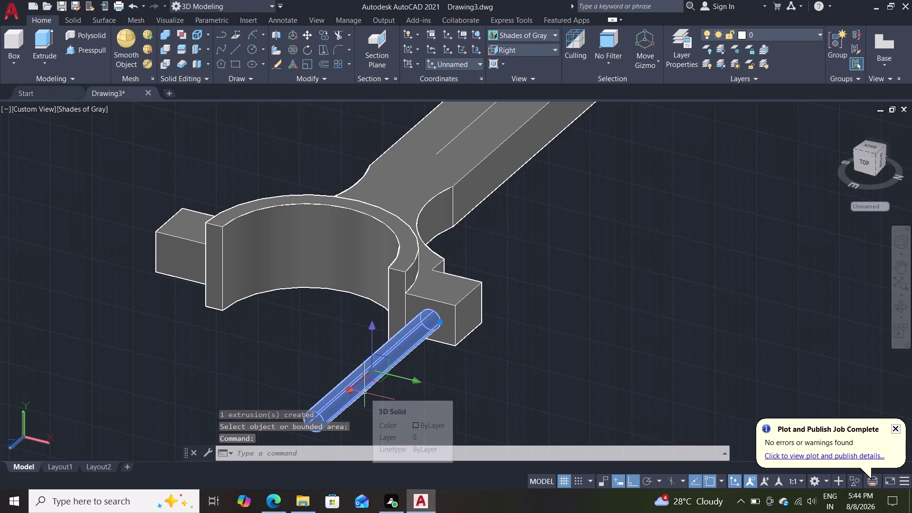
key(Delete)
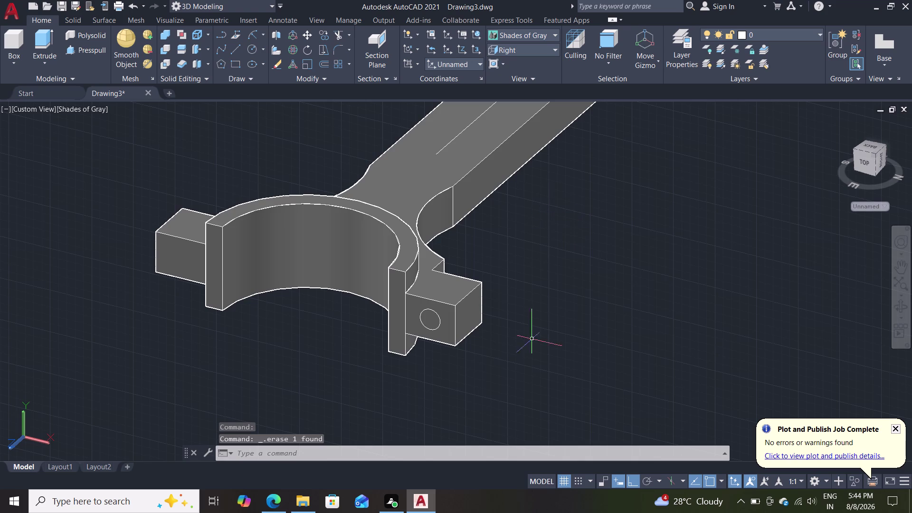
double_click(101, 54)
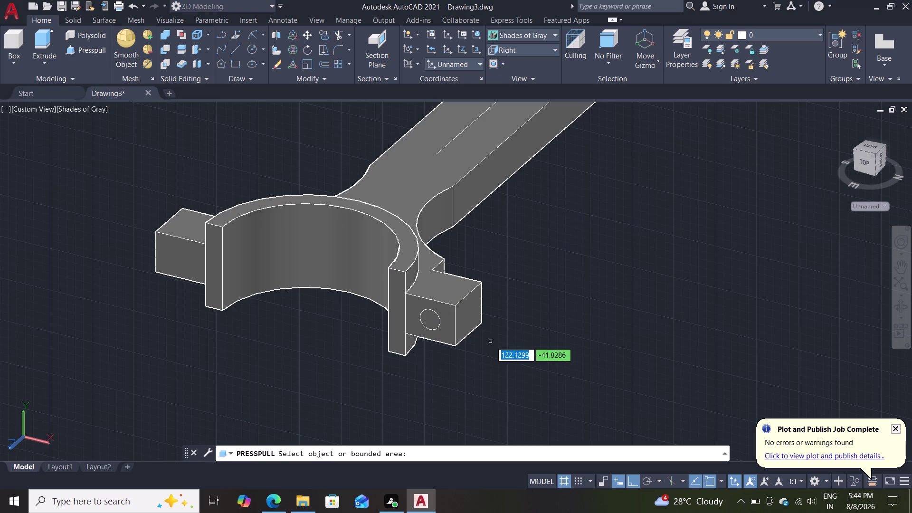
key(Escape)
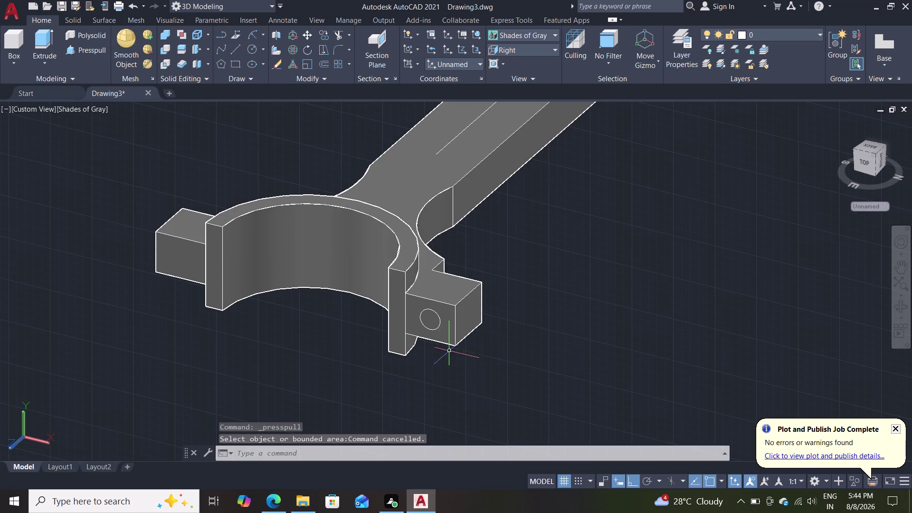
middle_drag(534, 238, 560, 170)
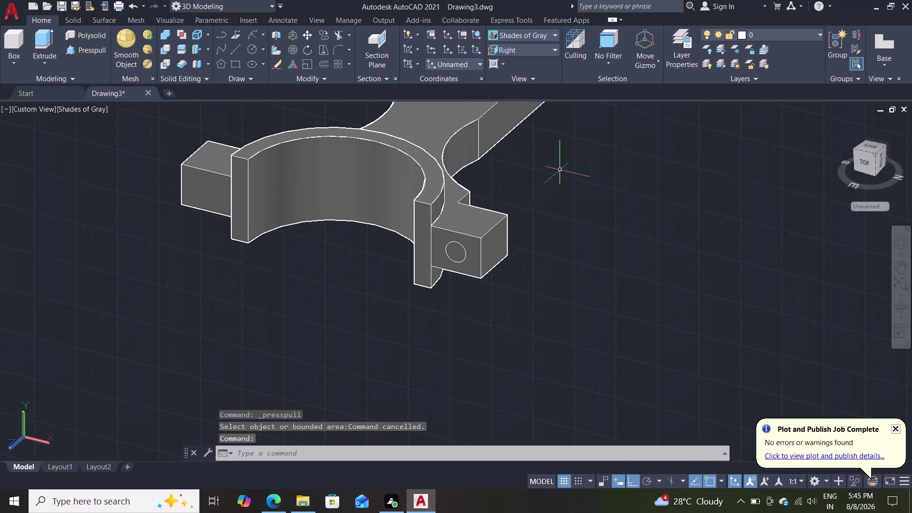
Orbit the model, then start and abandon two rectangles near the lug.
middle_drag(585, 205, 523, 315)
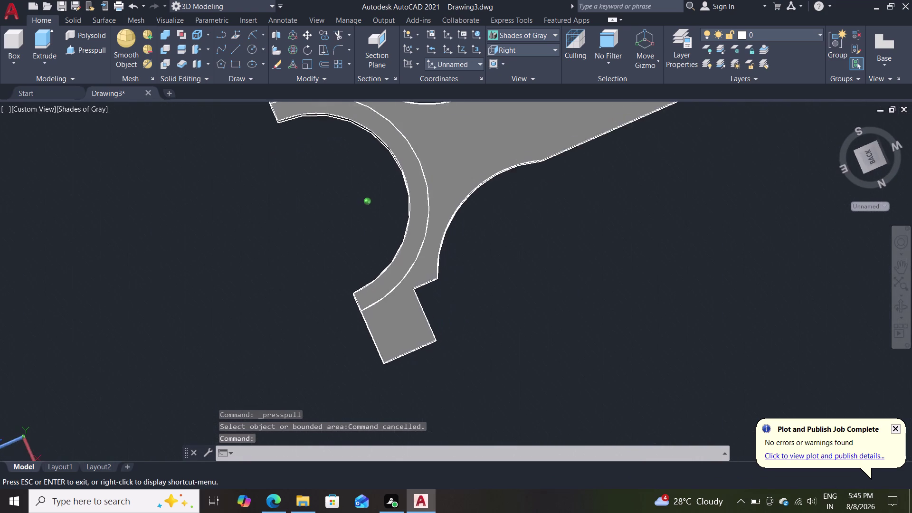
middle_drag(524, 315, 507, 318)
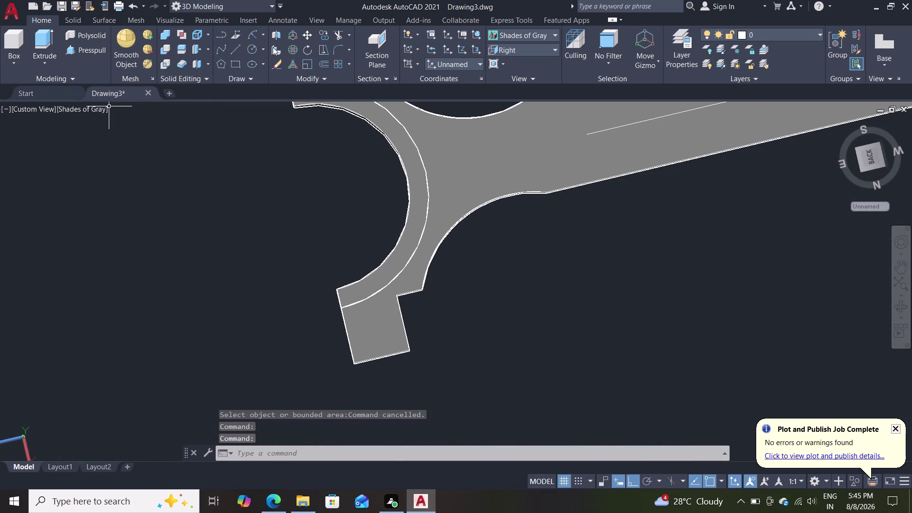
click(238, 64)
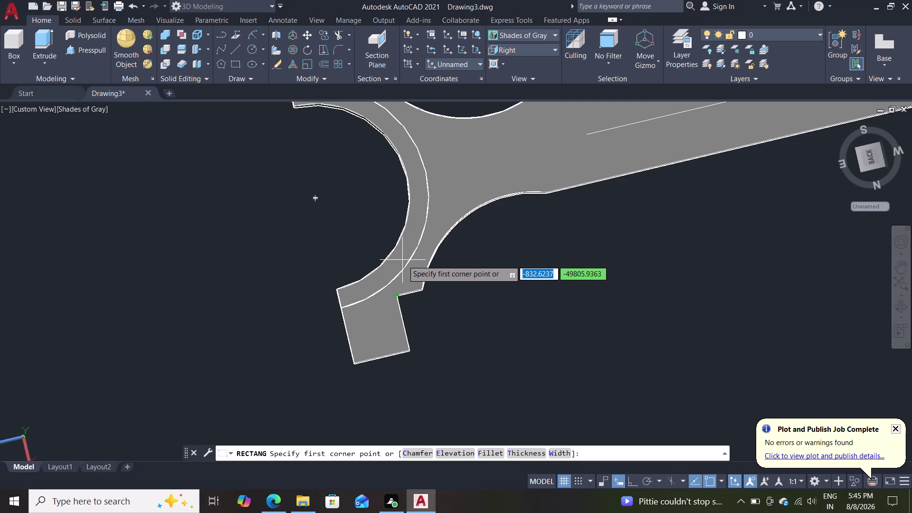
key(Escape)
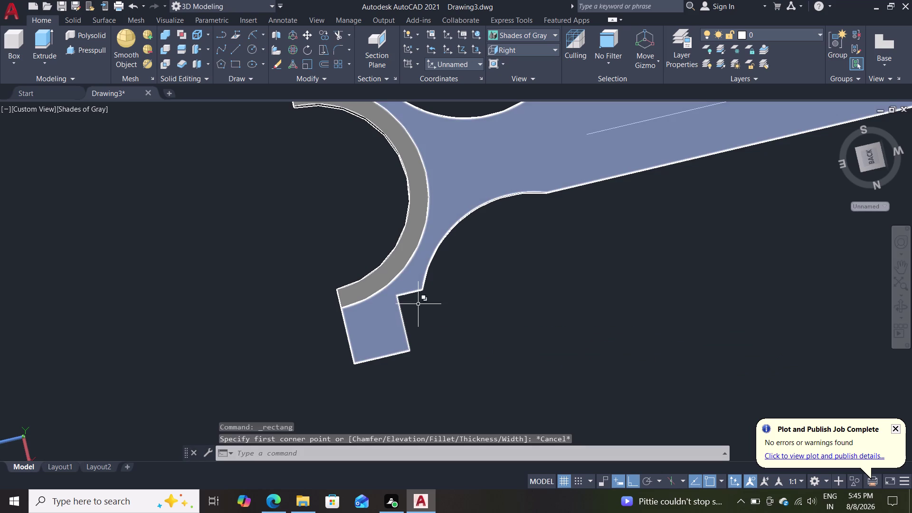
click(239, 70)
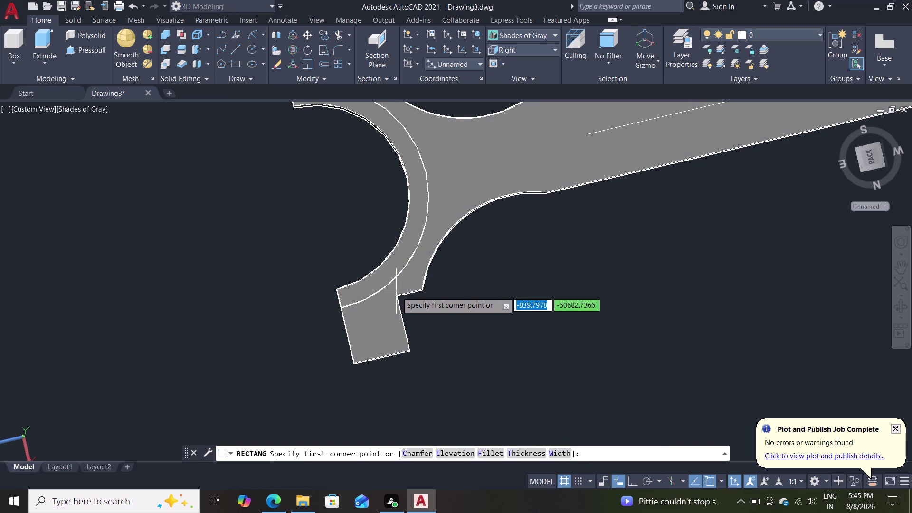
click(396, 300)
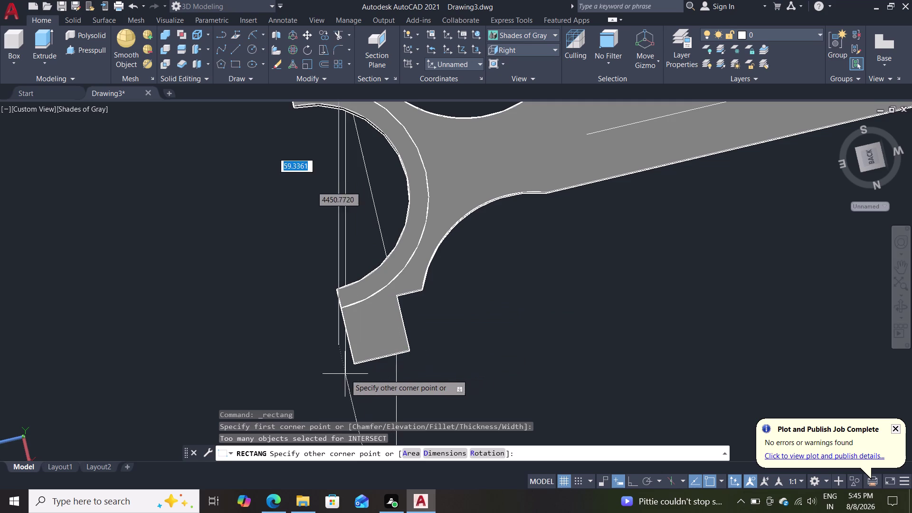
key(grave)
key(Escape)
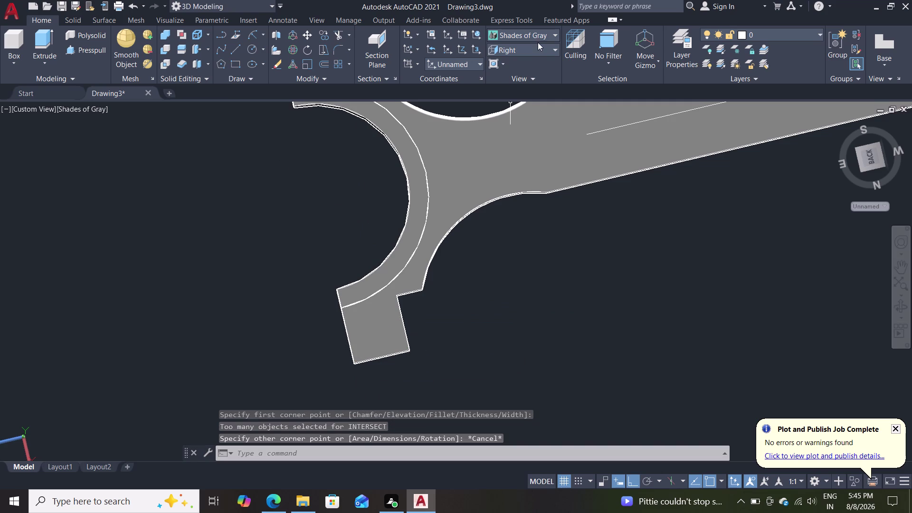
Switch the view to the Top preset.
click(540, 55)
click(528, 66)
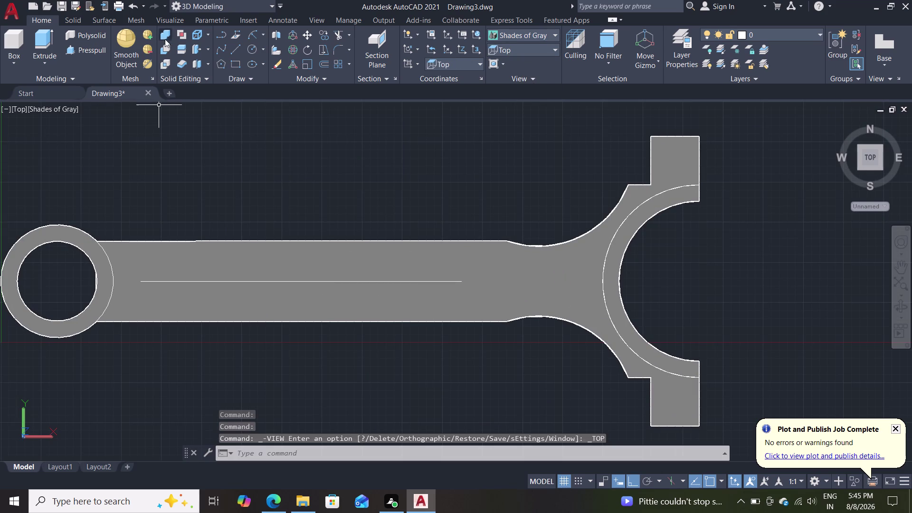
double_click(238, 68)
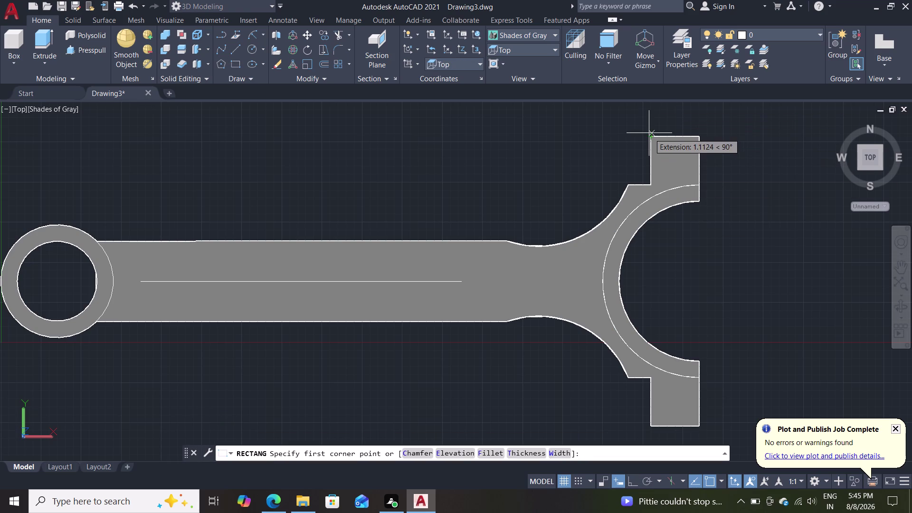
Start two rectangles at the lug's top-left corner and cancel both.
click(649, 133)
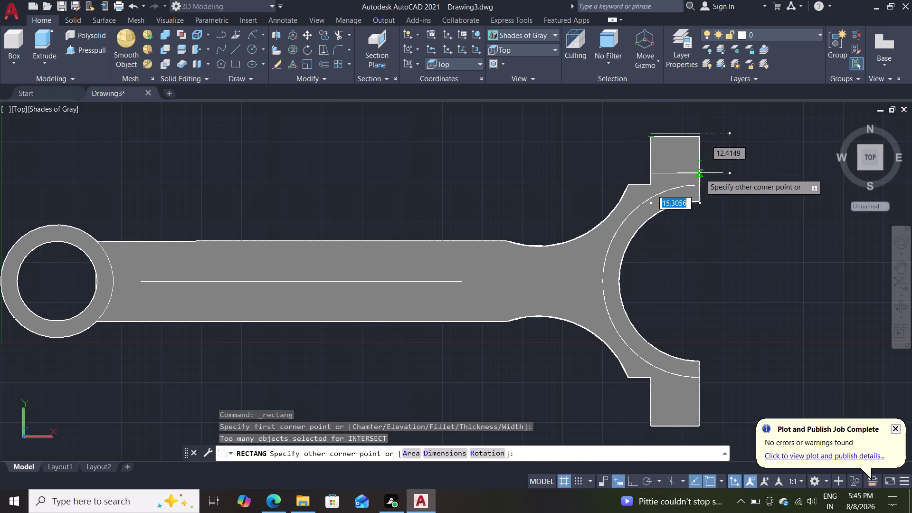
key(Escape)
click(235, 66)
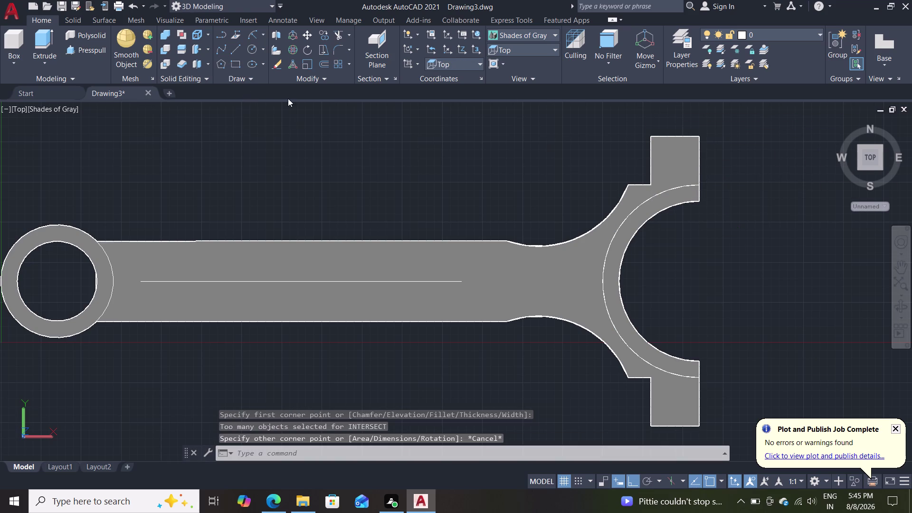
click(652, 138)
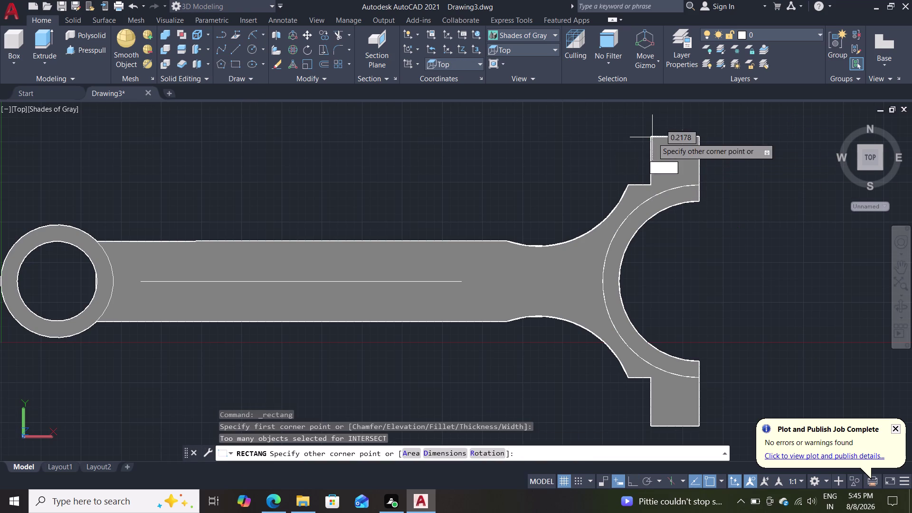
click(697, 184)
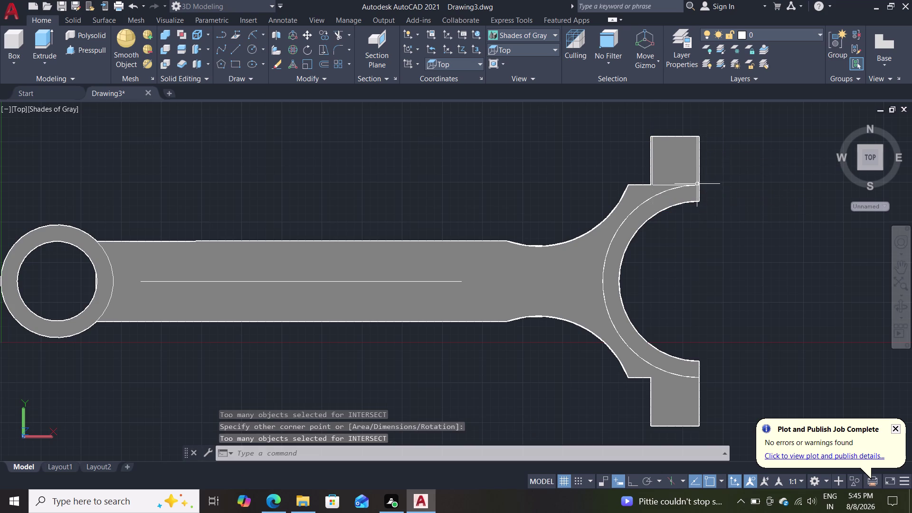
key(Escape)
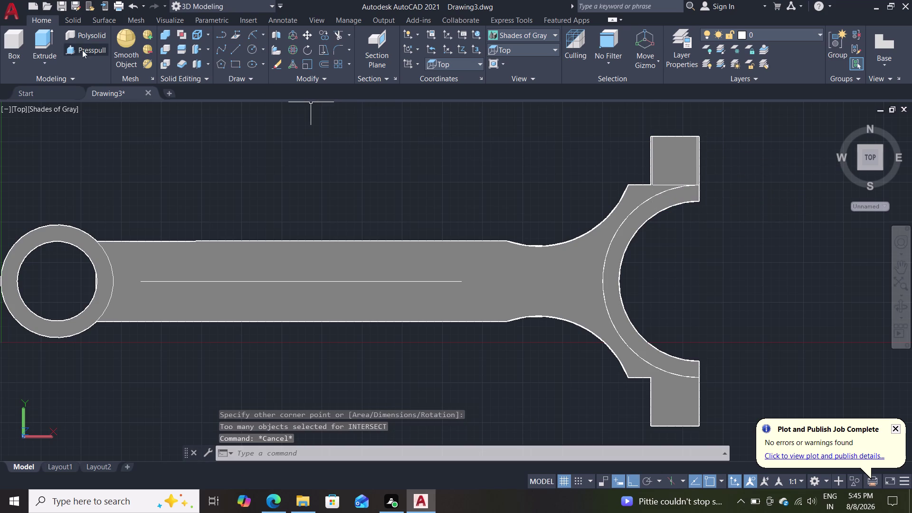
Orbit to the lug's outer face and press-pull a rectangular block from it.
click(82, 46)
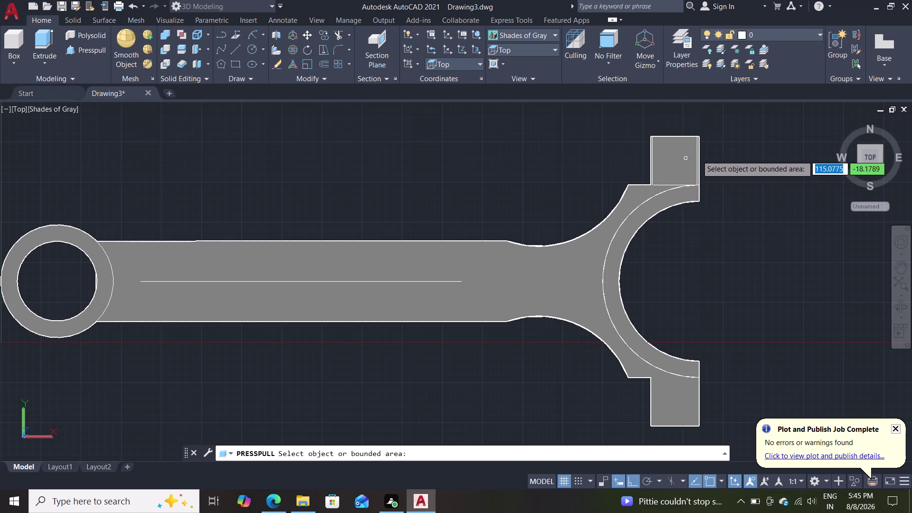
middle_drag(775, 168, 703, 181)
middle_click(703, 181)
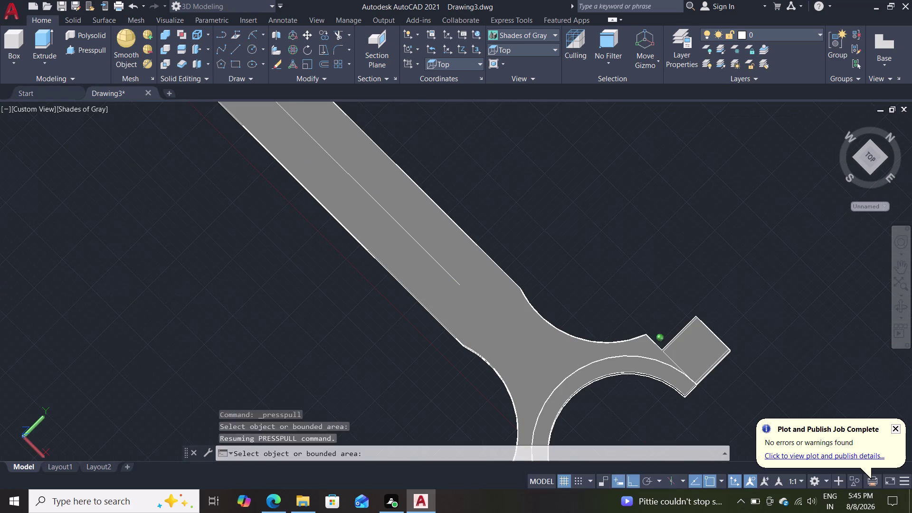
middle_click(673, 126)
middle_click(671, 122)
middle_drag(672, 128, 673, 137)
scroll(up, 3)
middle_drag(760, 302, 752, 283)
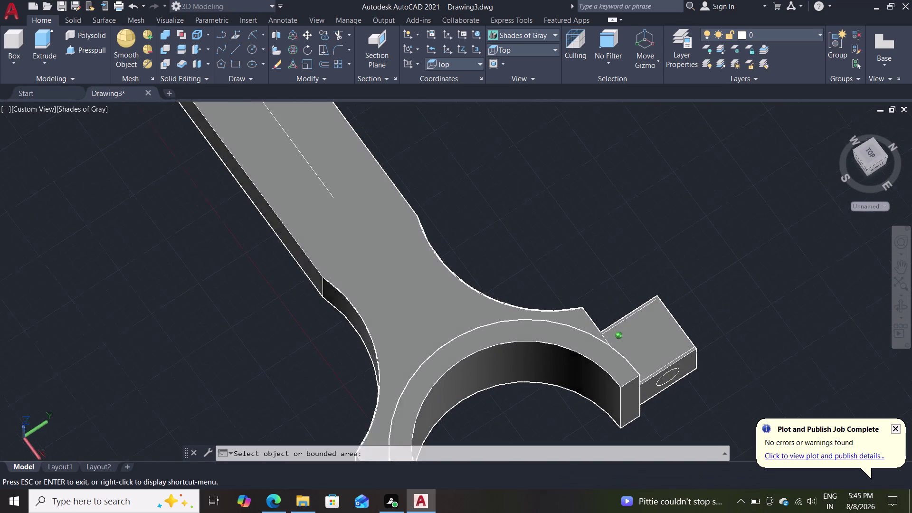
middle_drag(752, 284, 731, 244)
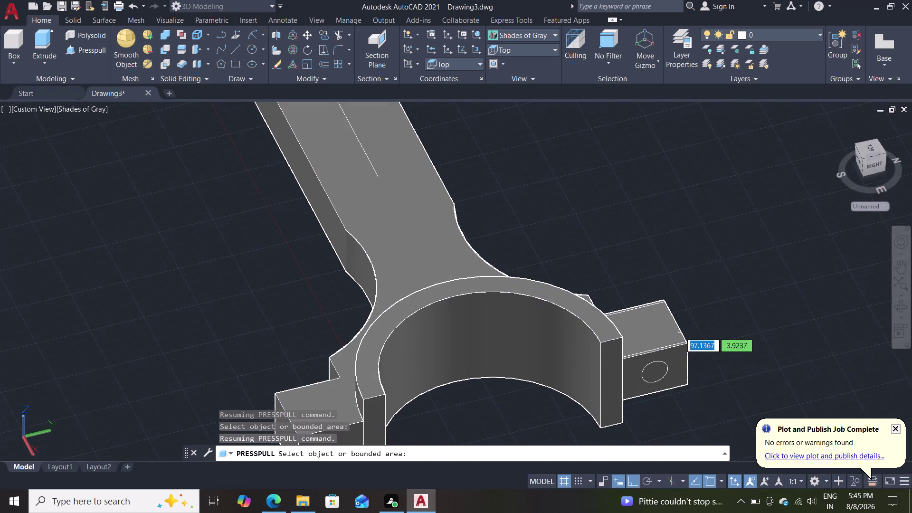
scroll(up, 3)
scroll(down, 3)
scroll(up, 3)
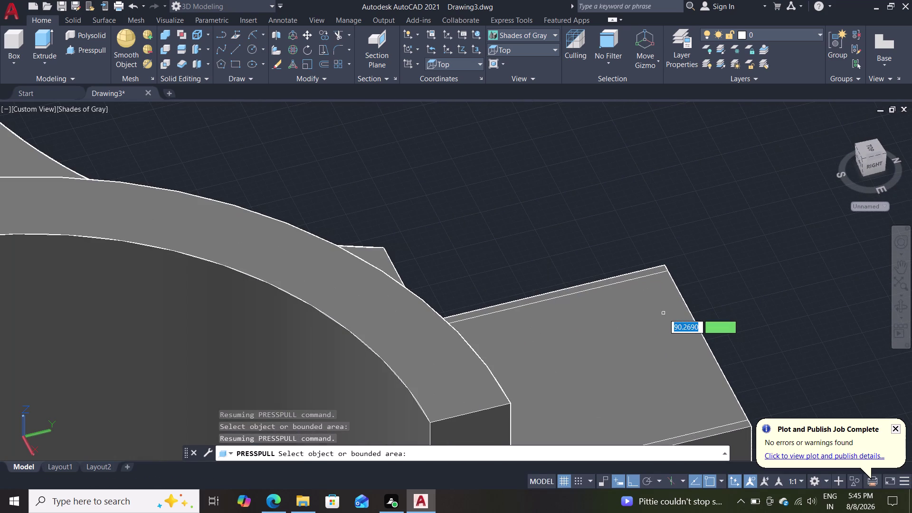
click(652, 267)
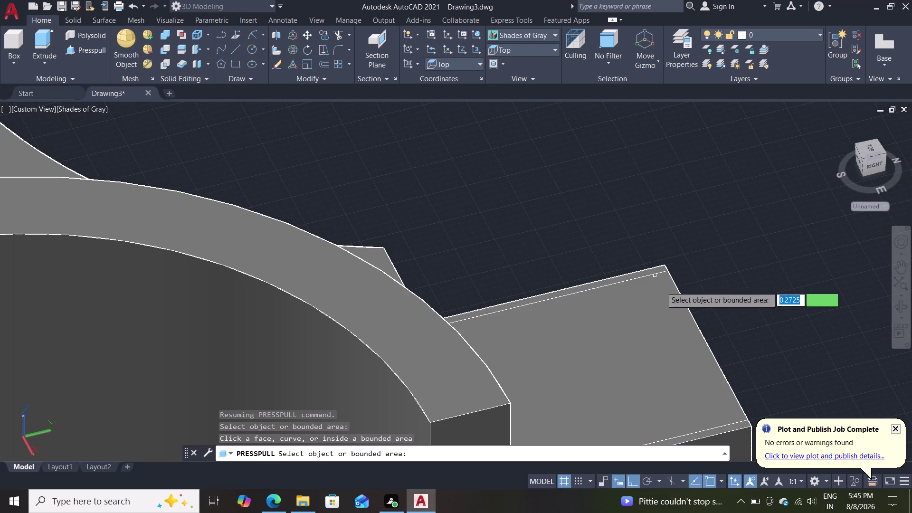
key(Escape)
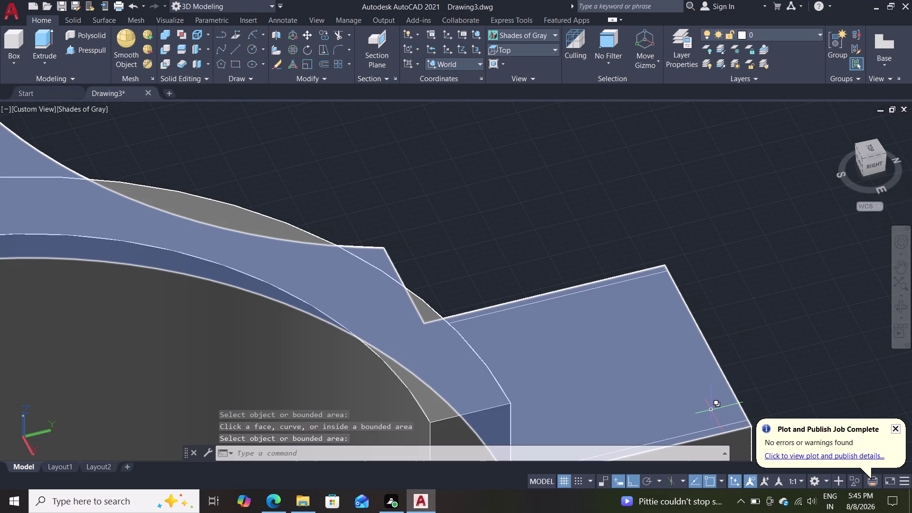
Undo the press-pull and both rectangles.
key(ctrl+z)
key(ctrl+z)
key(ctrl+z)
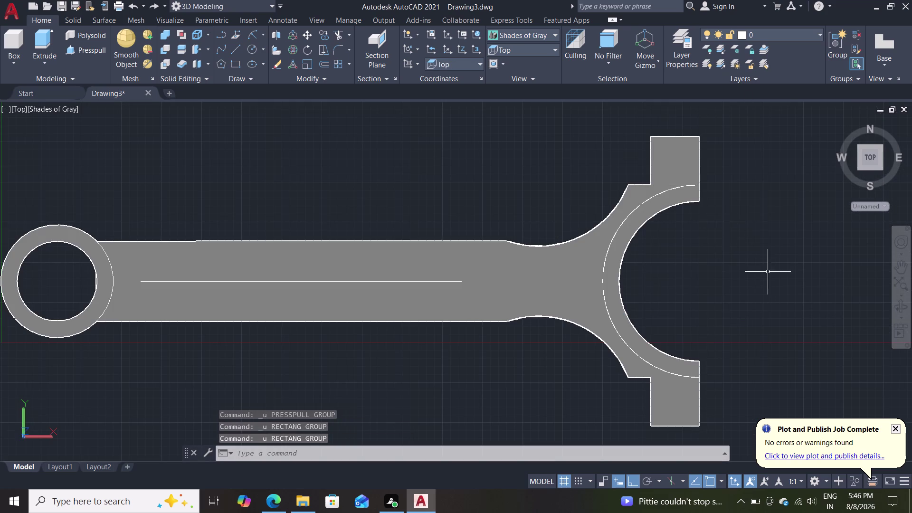
click(41, 41)
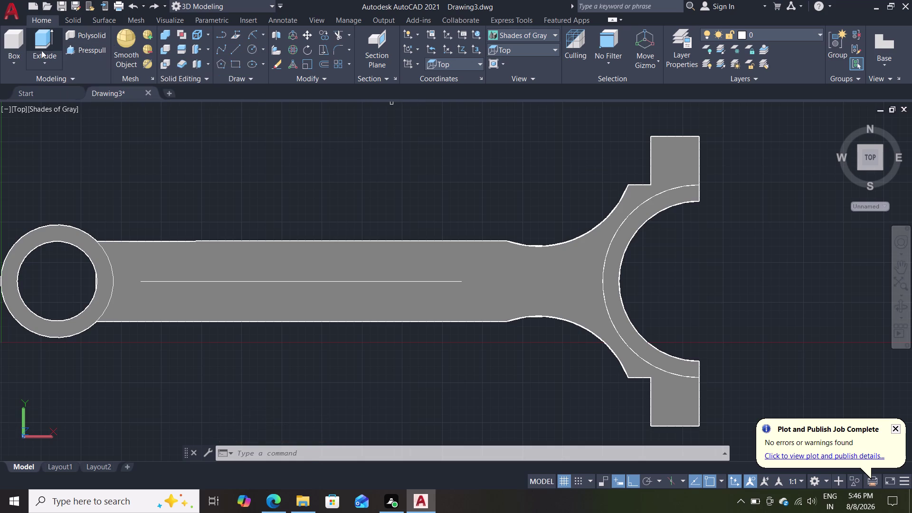
Orbit the rod into a 3D view and cancel the pending Extrude.
middle_drag(739, 192, 715, 193)
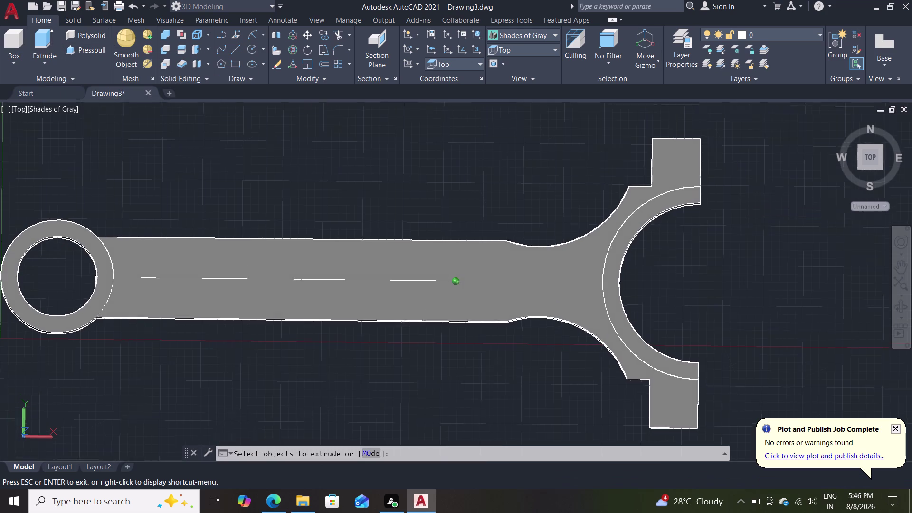
middle_drag(715, 192, 627, 50)
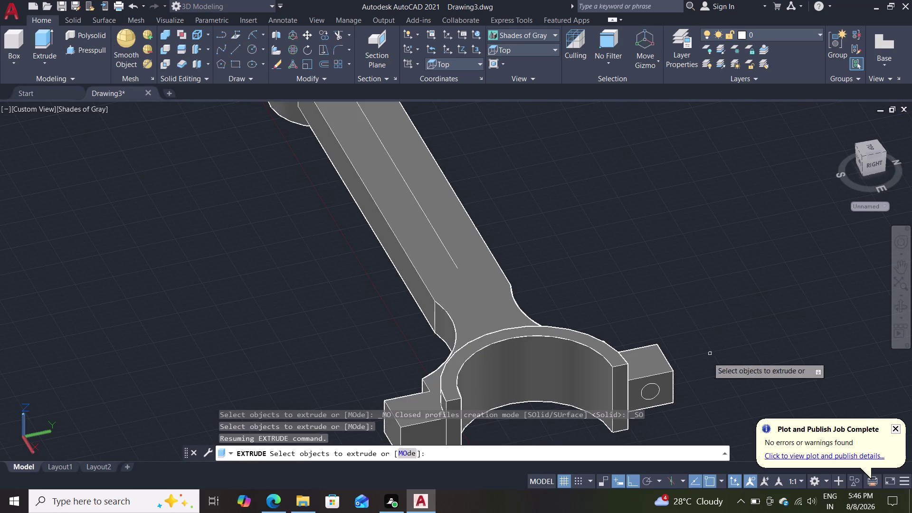
scroll(down, 3)
scroll(down, 3)
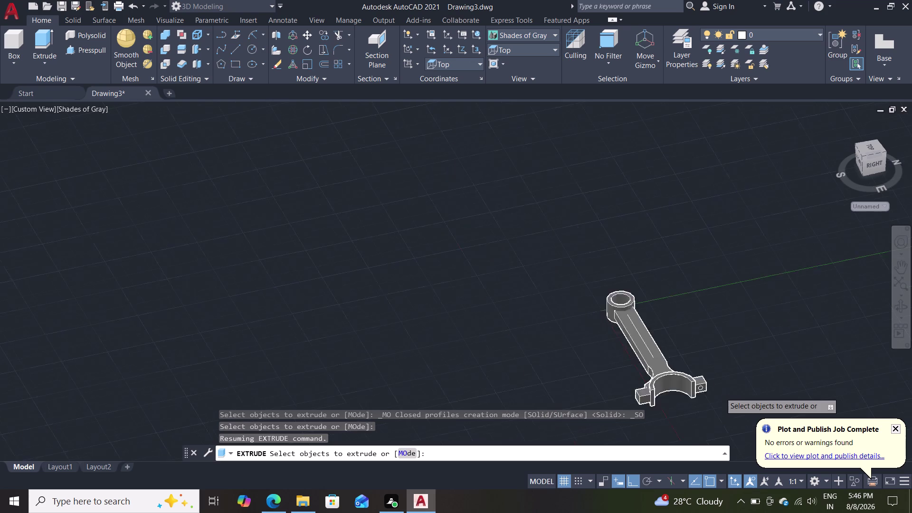
scroll(up, 3)
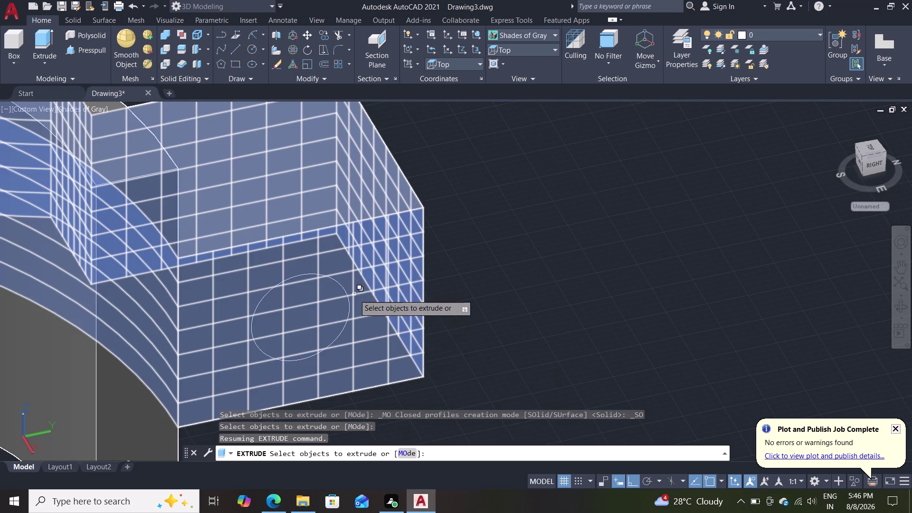
key(Escape)
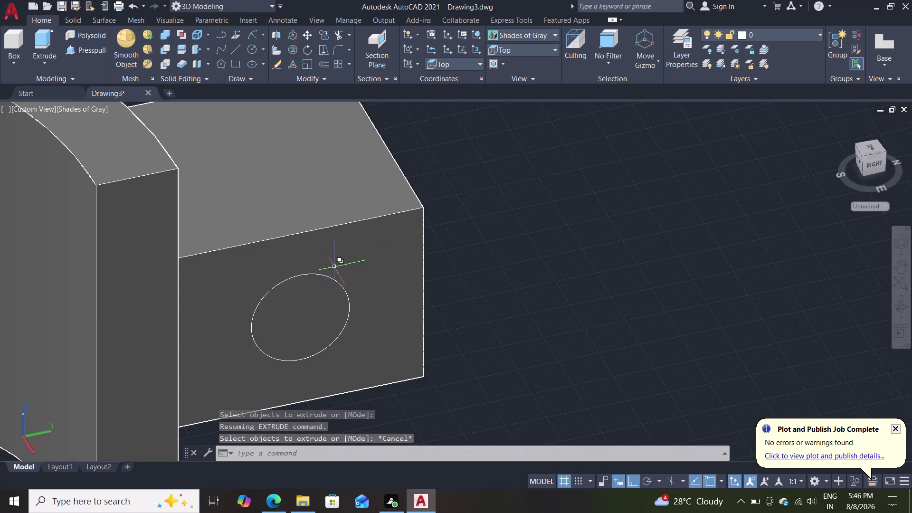
Press-pull the lug's end-face circle inward to cut a round hole.
click(85, 46)
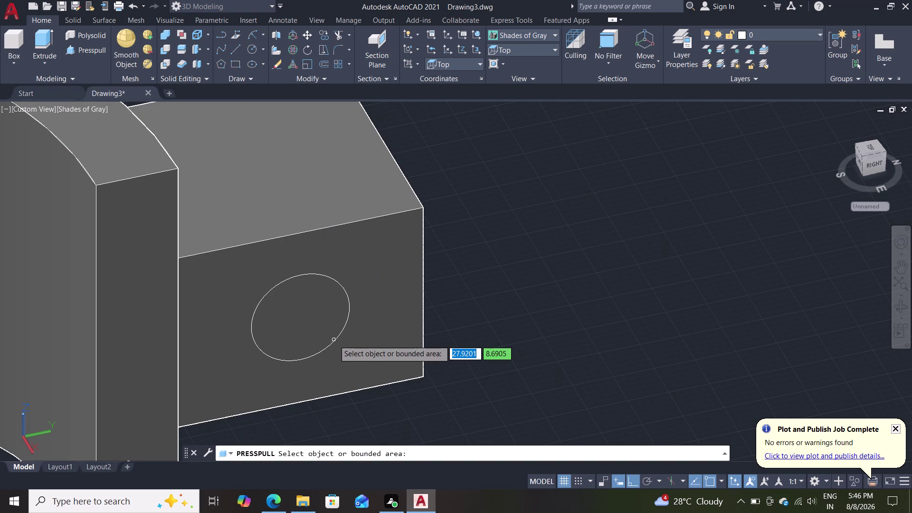
click(333, 344)
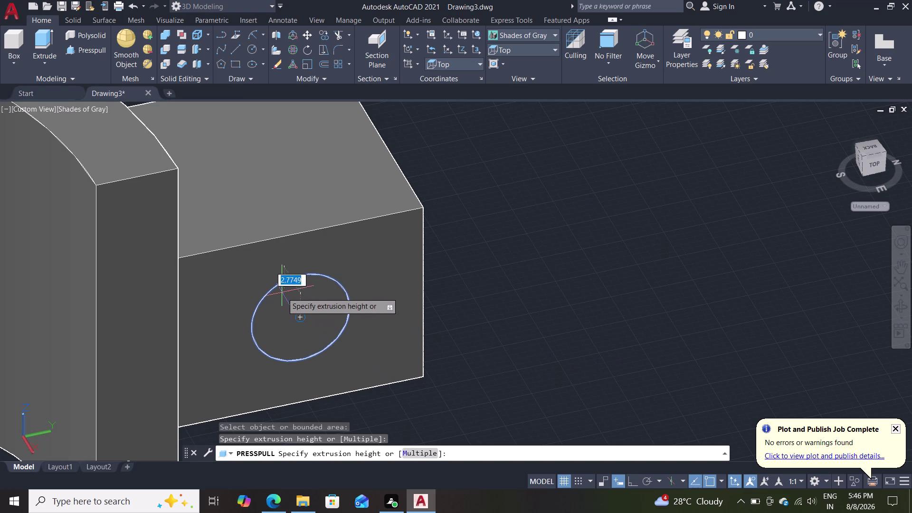
click(279, 290)
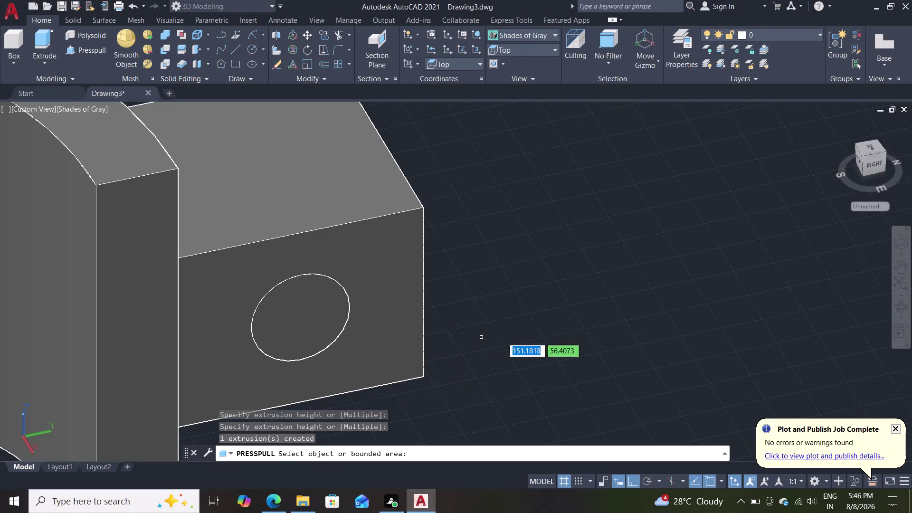
key(Escape)
scroll(down, 3)
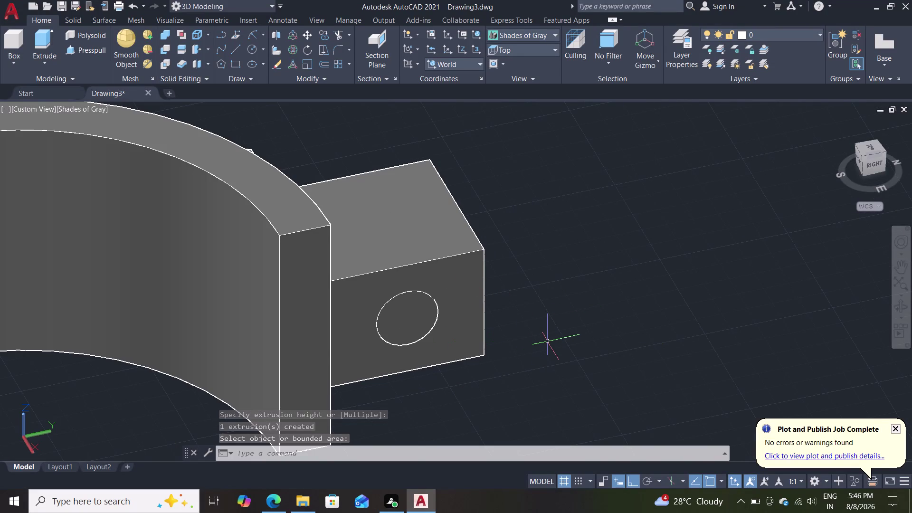
click(435, 215)
click(437, 296)
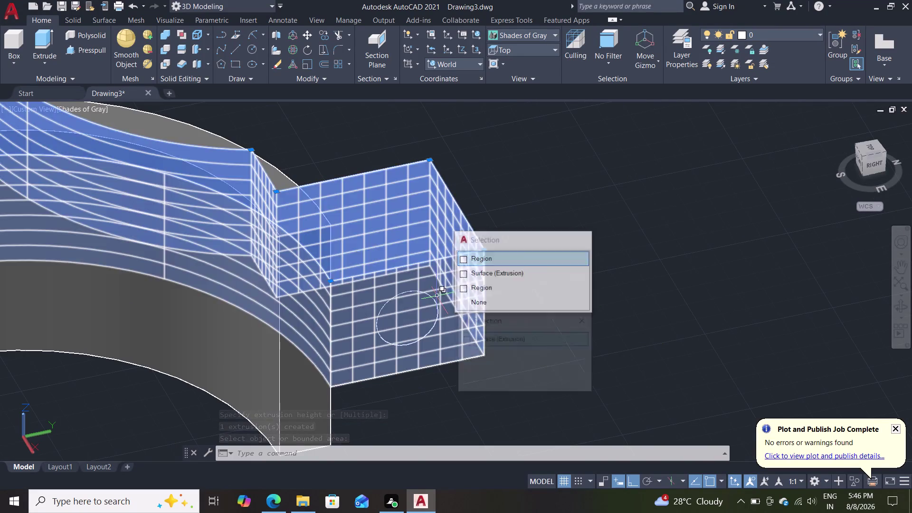
click(498, 351)
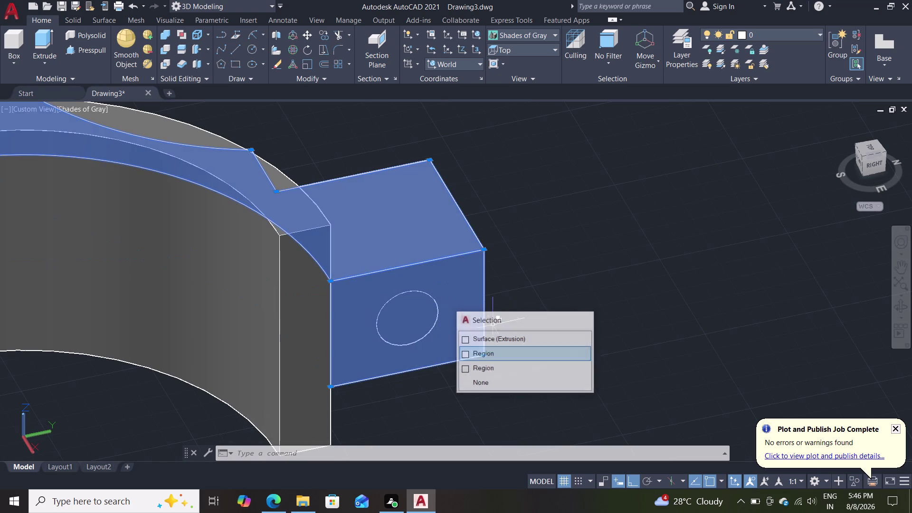
scroll(up, 3)
scroll(down, 3)
scroll(down, 3)
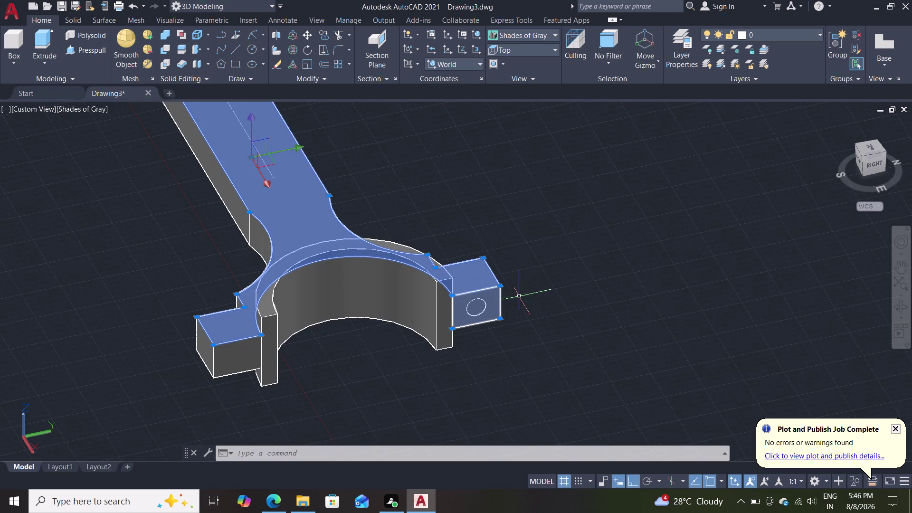
key(Escape)
click(496, 309)
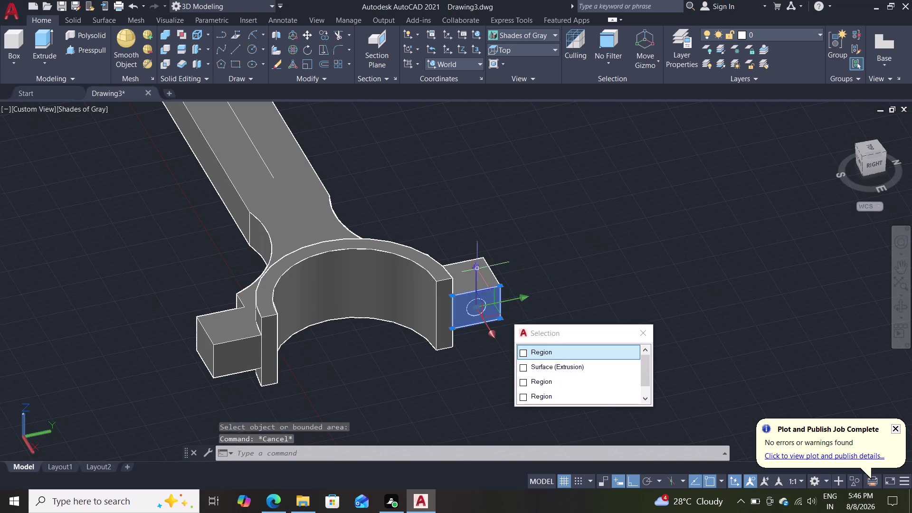
key(Escape)
click(498, 304)
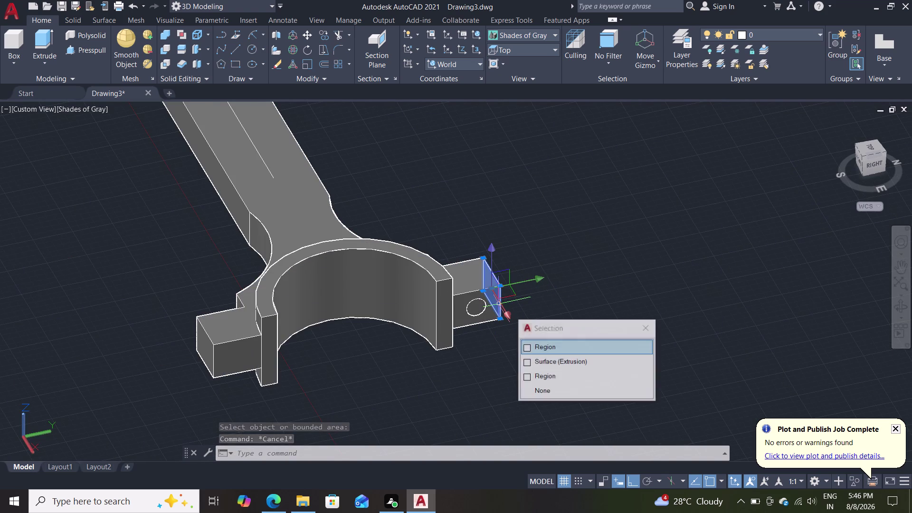
click(485, 317)
key(Escape)
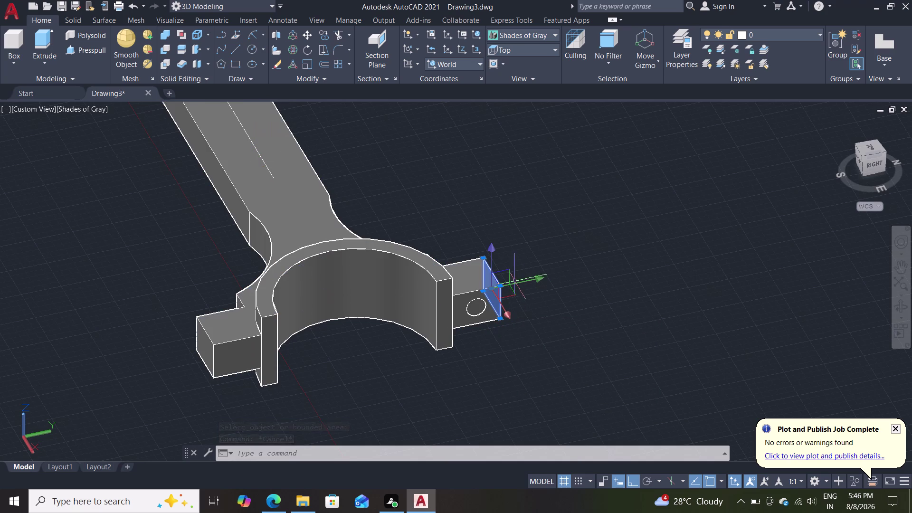
key(Escape)
click(85, 110)
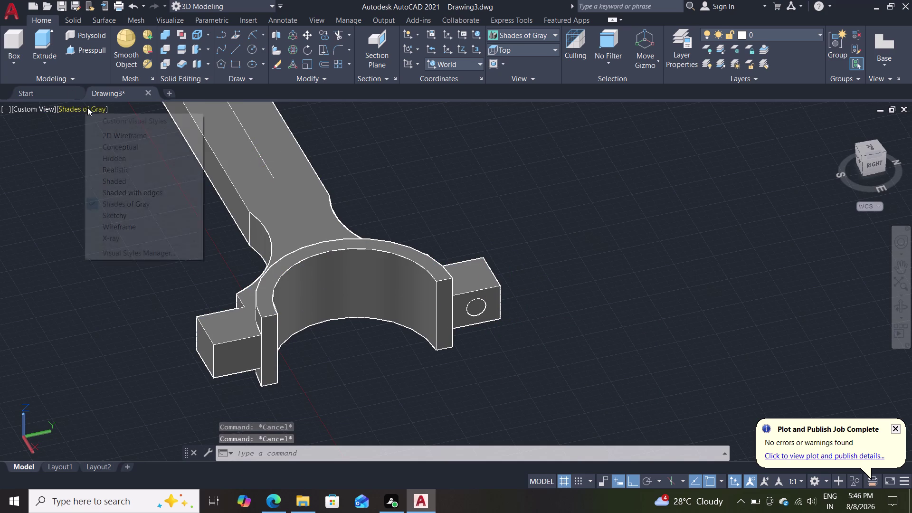
Switch to 2D Wireframe and cycle through the overlapping objects at the lug.
click(109, 130)
key(Escape)
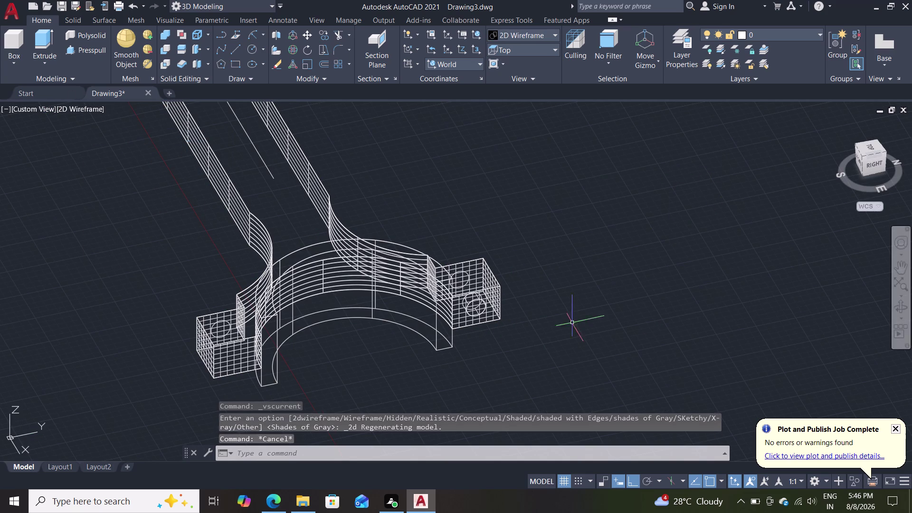
click(477, 309)
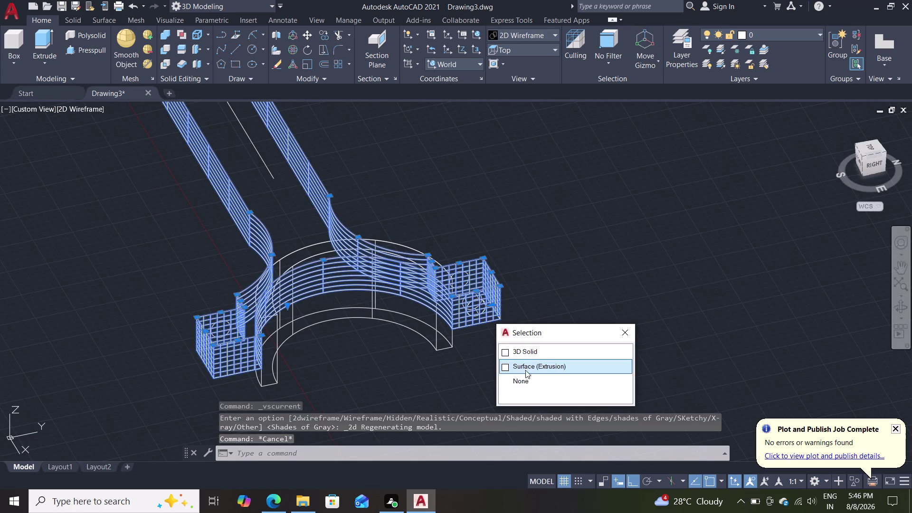
click(525, 354)
click(496, 315)
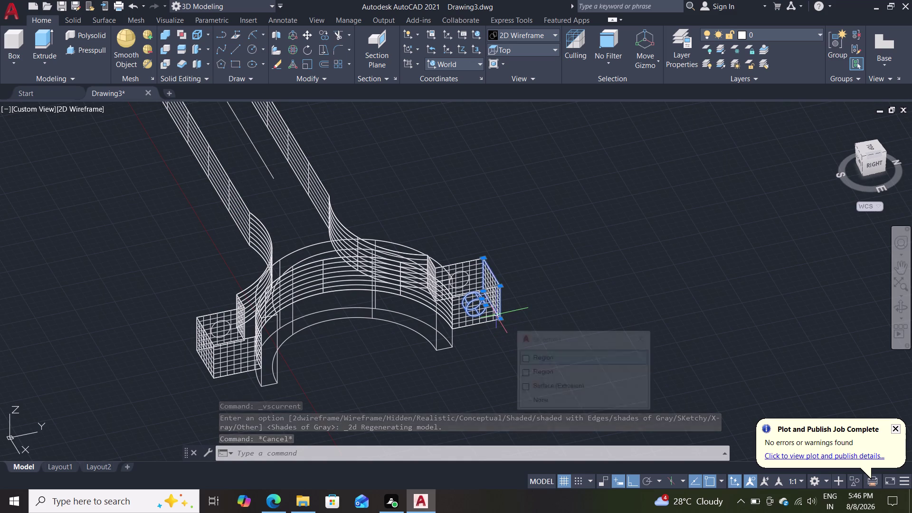
click(485, 318)
key(Escape)
Select the stray object on the lug's front face and delete it.
scroll(down, 3)
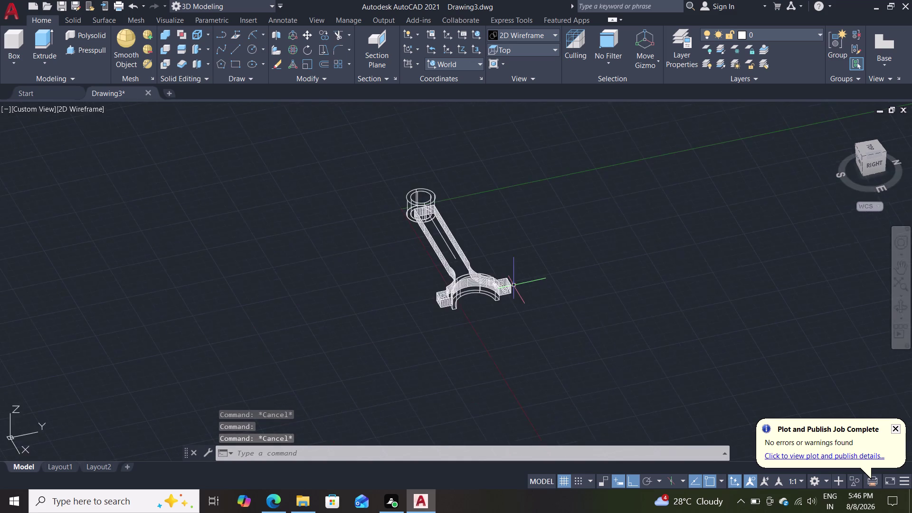
scroll(up, 3)
click(293, 324)
scroll(down, 3)
click(299, 302)
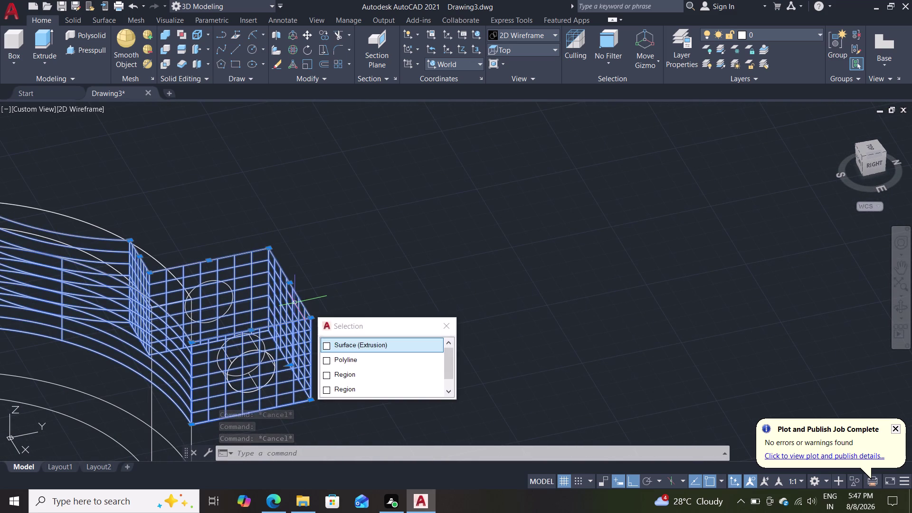
key(Escape)
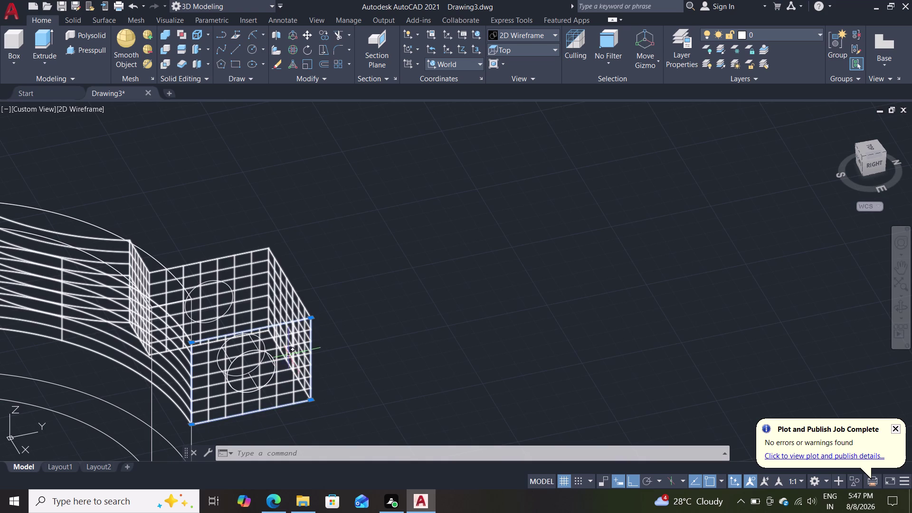
key(Delete)
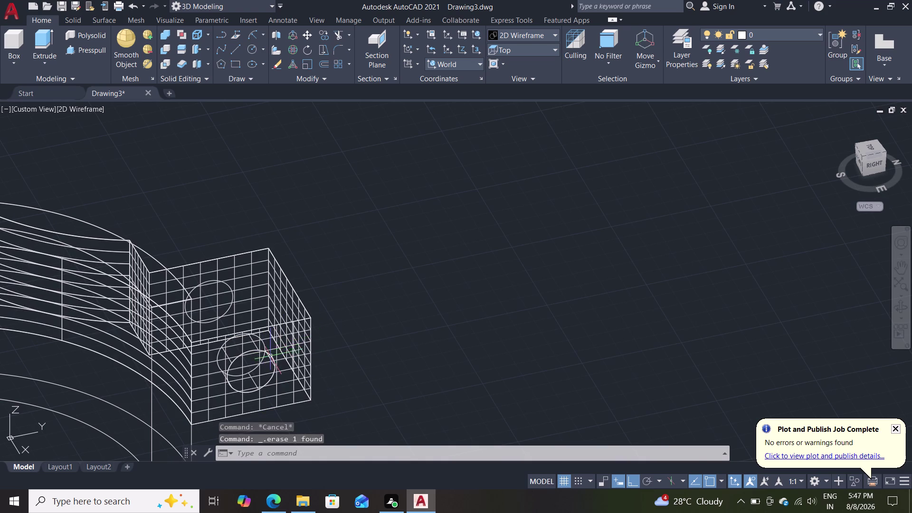
Delete the extra front-face circle and the circle on the lug's top face.
click(270, 355)
key(Delete)
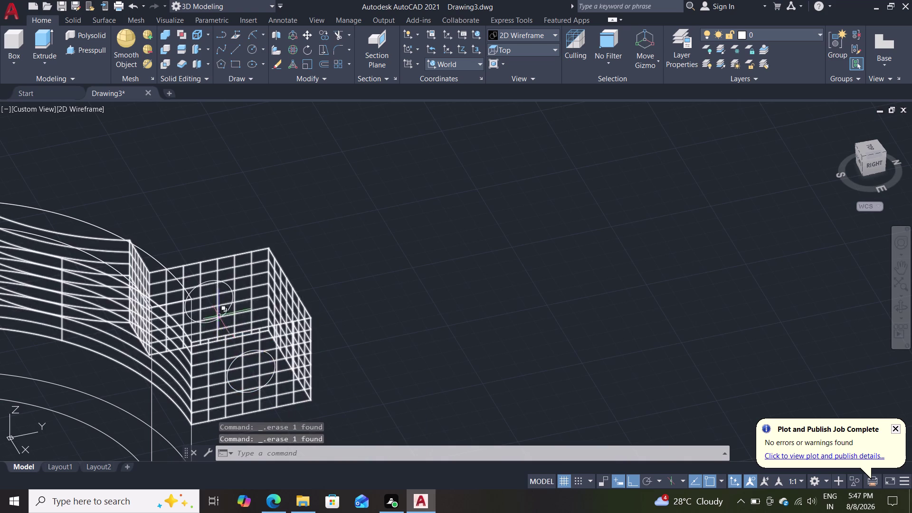
click(224, 312)
key(Delete)
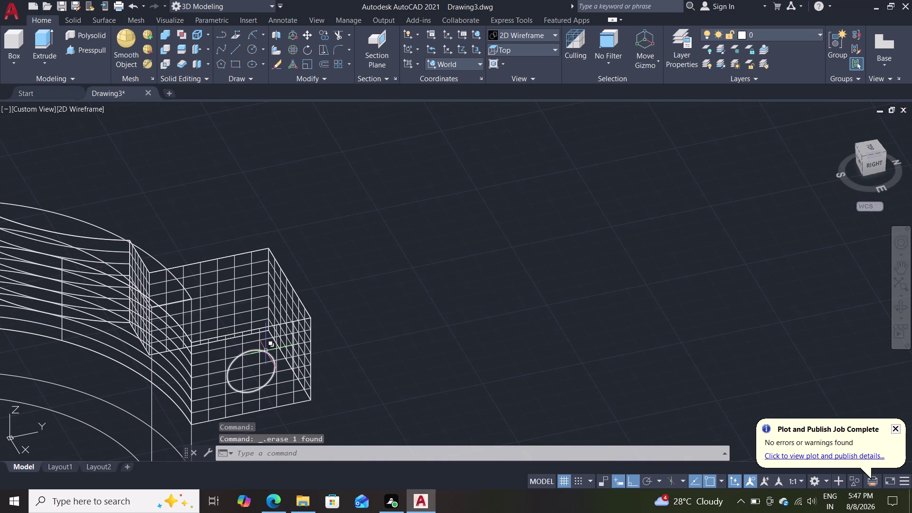
key(Delete)
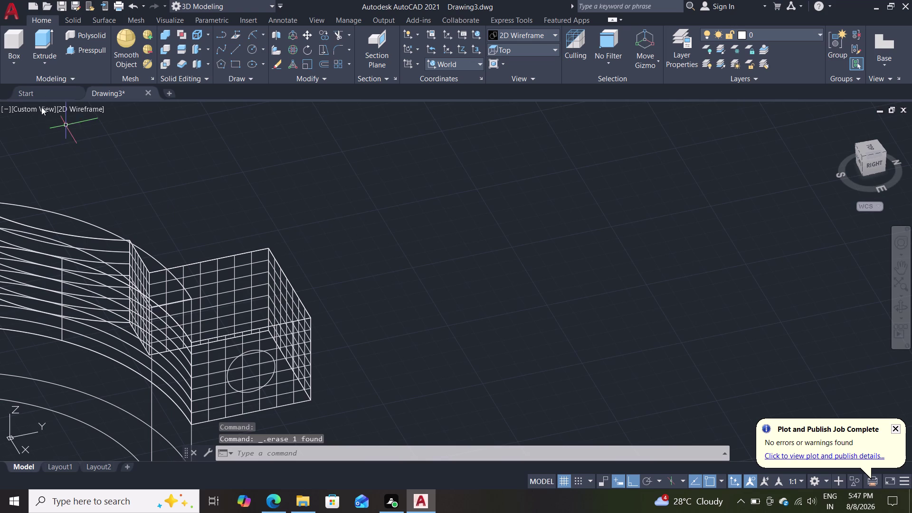
click(70, 108)
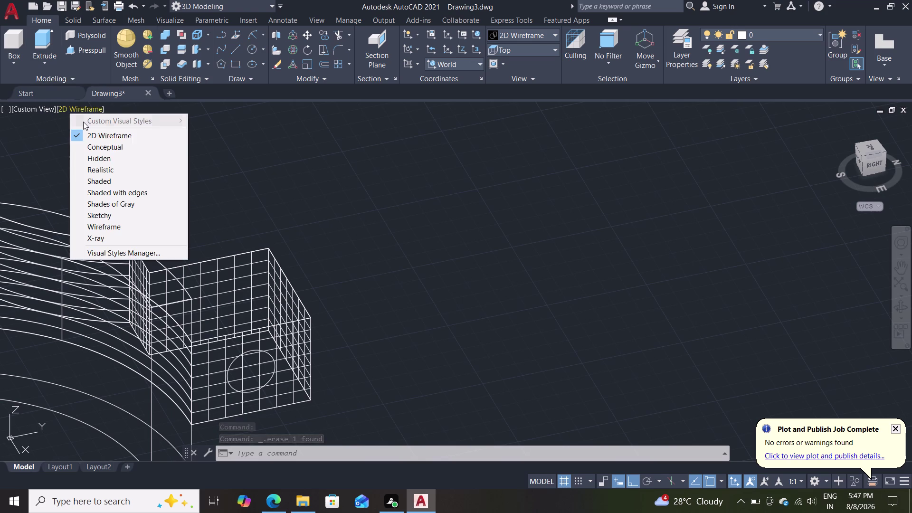
Set the viewport visual style to Shades of Gray.
click(98, 131)
click(89, 109)
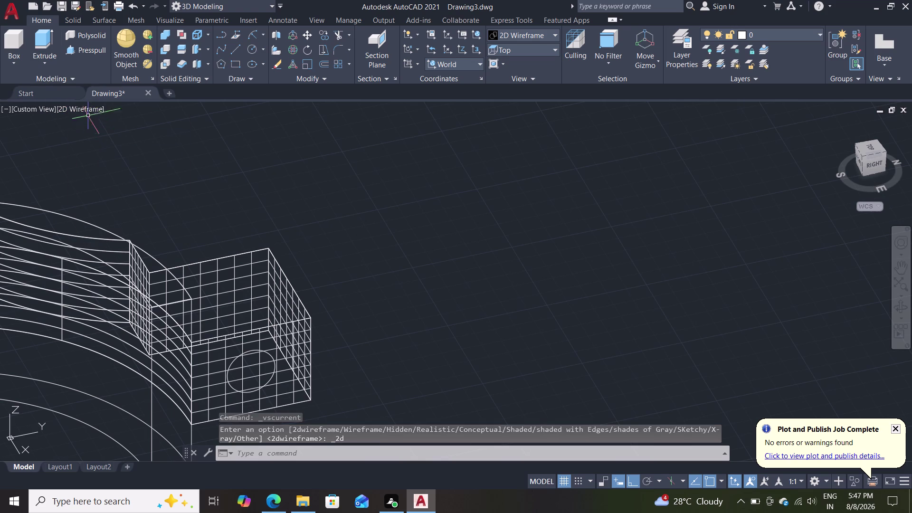
click(84, 105)
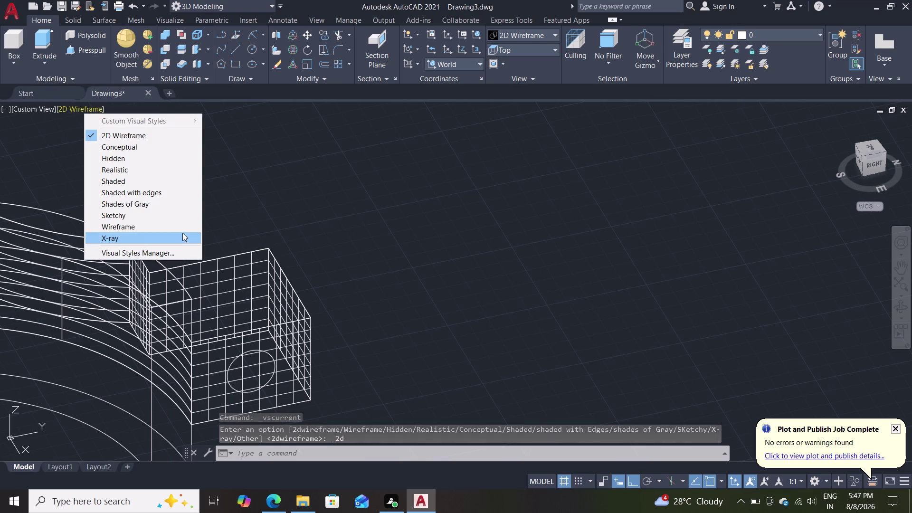
click(170, 207)
scroll(up, 3)
scroll(down, 3)
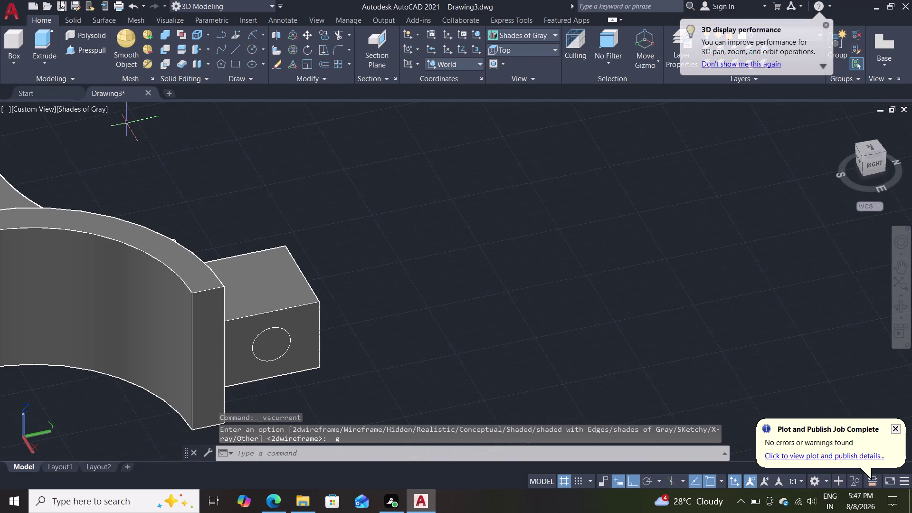
Start Presspull and pick the circle on the end block's face.
click(87, 54)
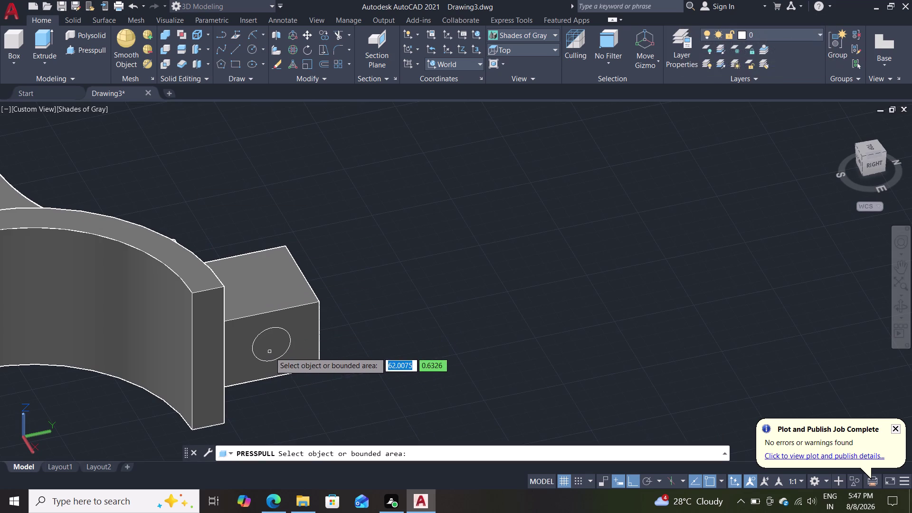
scroll(down, 3)
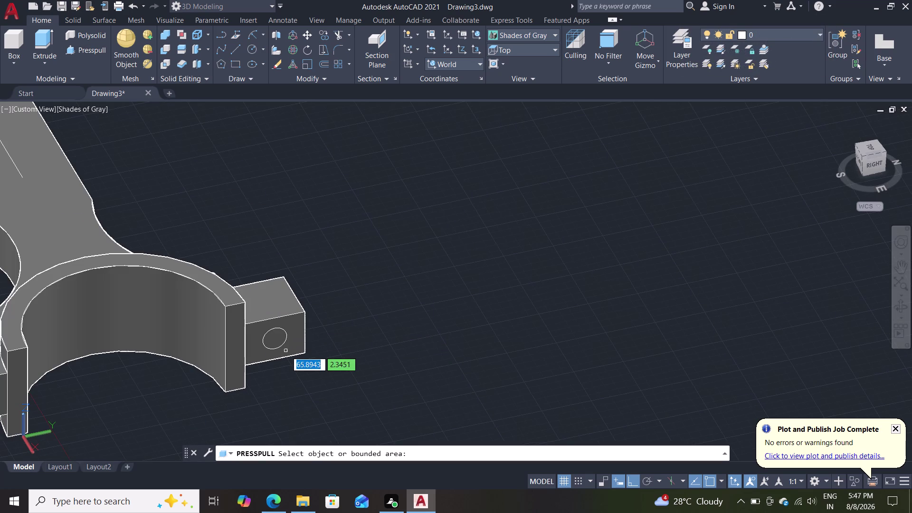
scroll(down, 3)
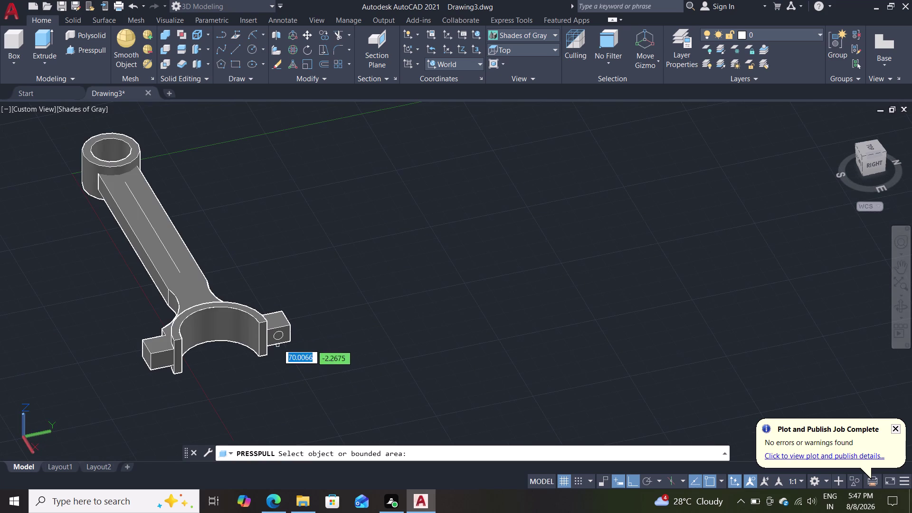
scroll(up, 3)
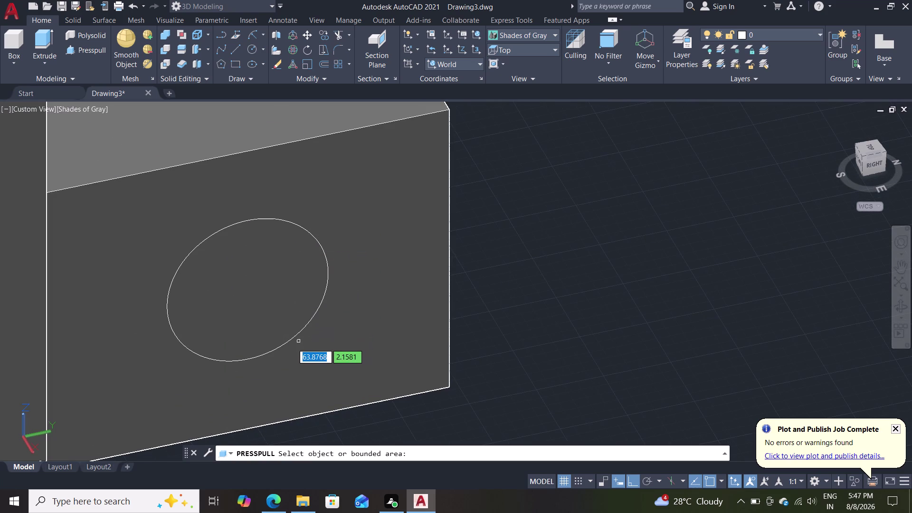
drag(207, 358, 184, 354)
click(183, 322)
click(172, 293)
drag(172, 289, 173, 280)
double_click(173, 277)
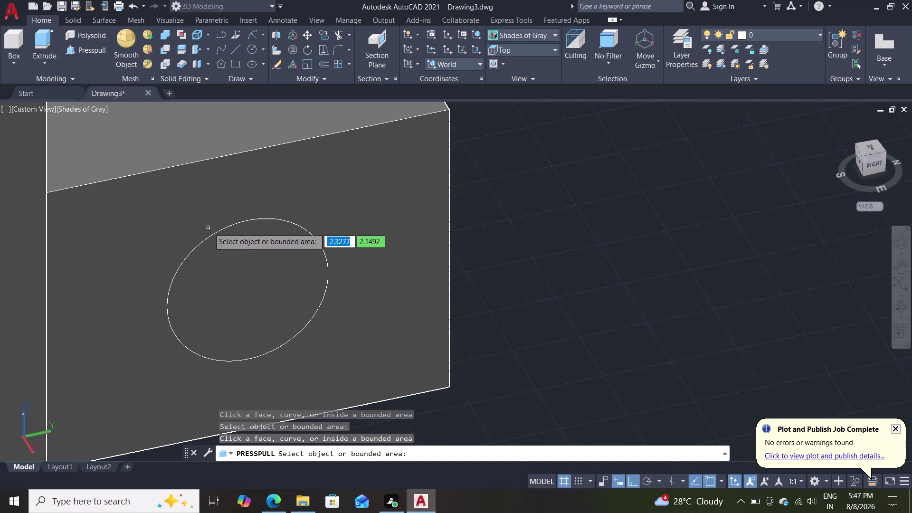
click(225, 229)
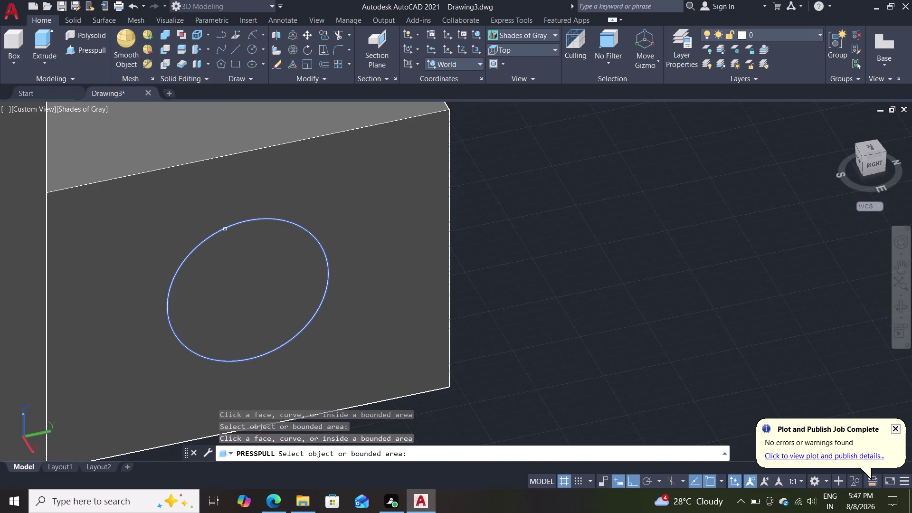
Zoom around the end block and set the circle's extrusion height.
scroll(up, 3)
scroll(down, 3)
scroll(down, 3)
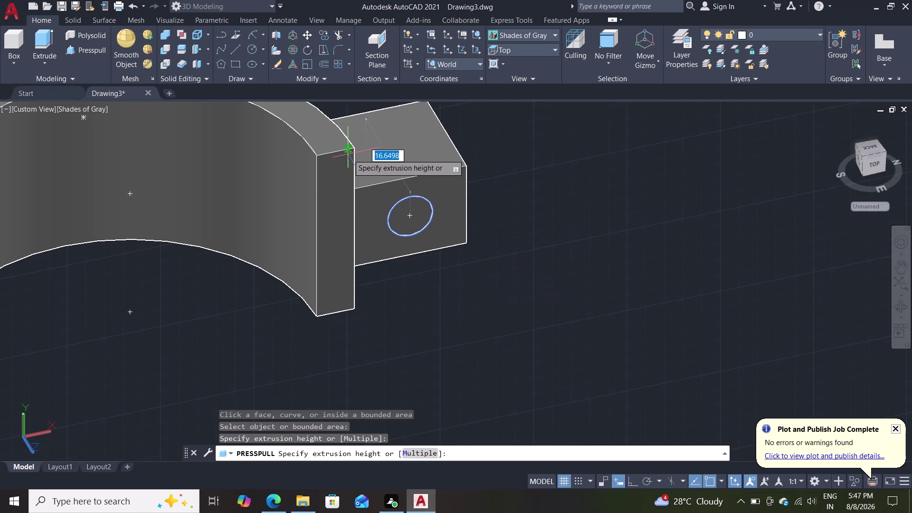
scroll(up, 3)
scroll(down, 3)
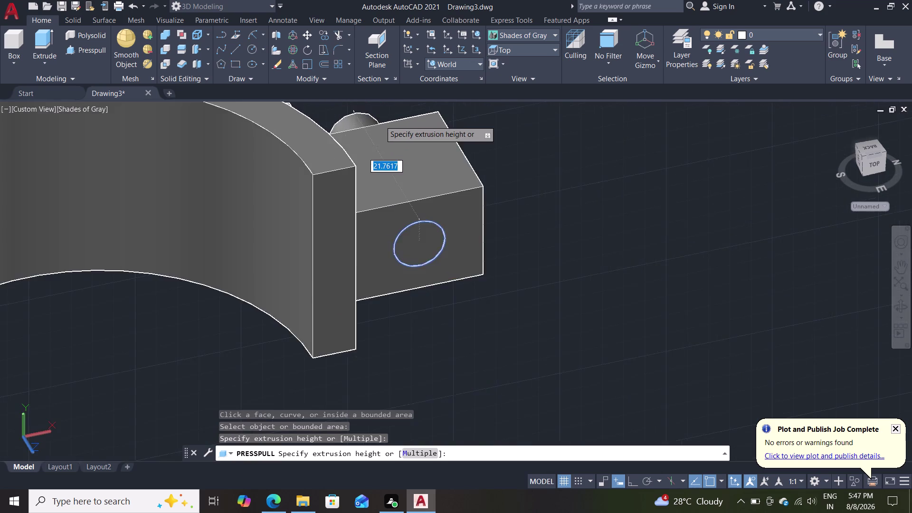
scroll(down, 3)
scroll(down, 3)
scroll(down, 3)
scroll(up, 3)
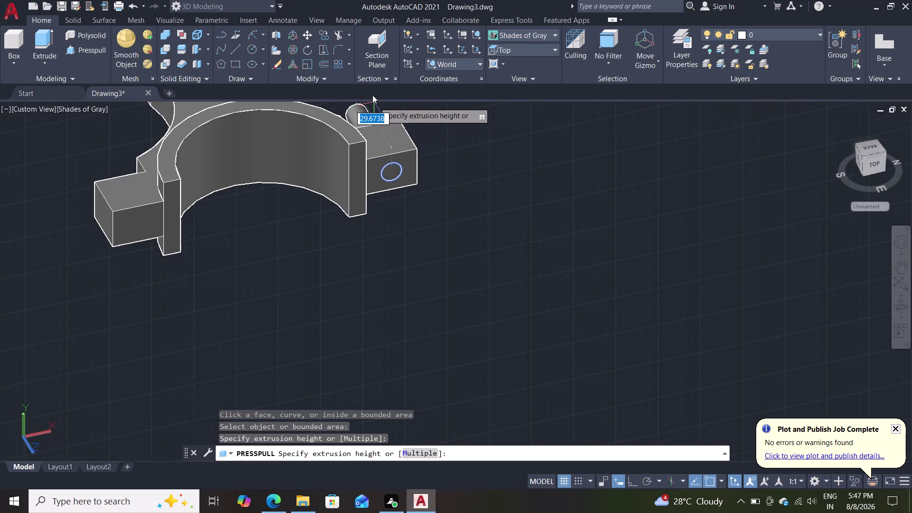
scroll(down, 3)
scroll(down, 3)
scroll(up, 3)
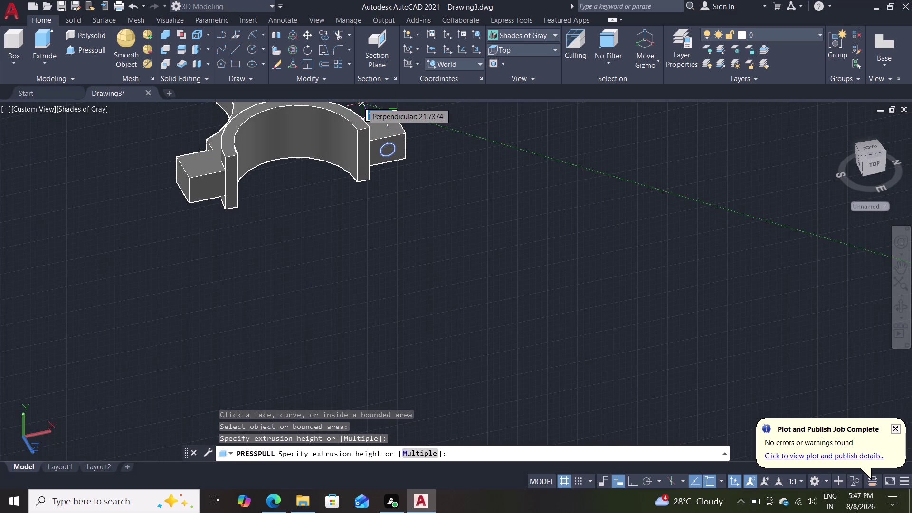
click(355, 105)
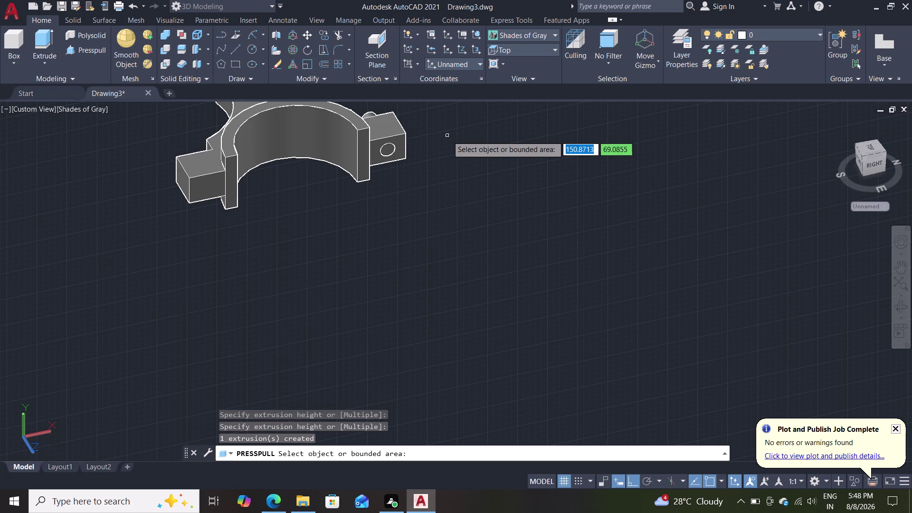
Undo the circle extrusion and the last view change.
key(ctrl+z)
key(ctrl+z)
key(ctrl+z)
key(ctrl+z)
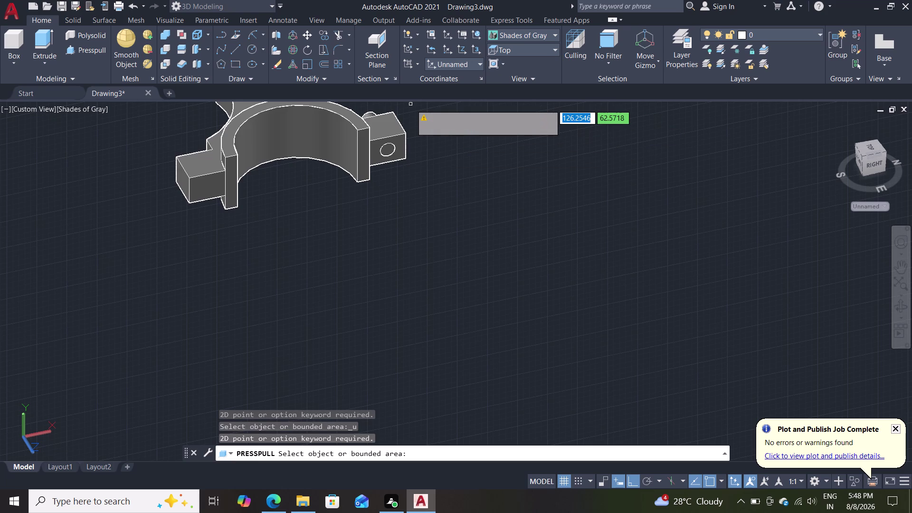
key(Escape)
key(ctrl+z)
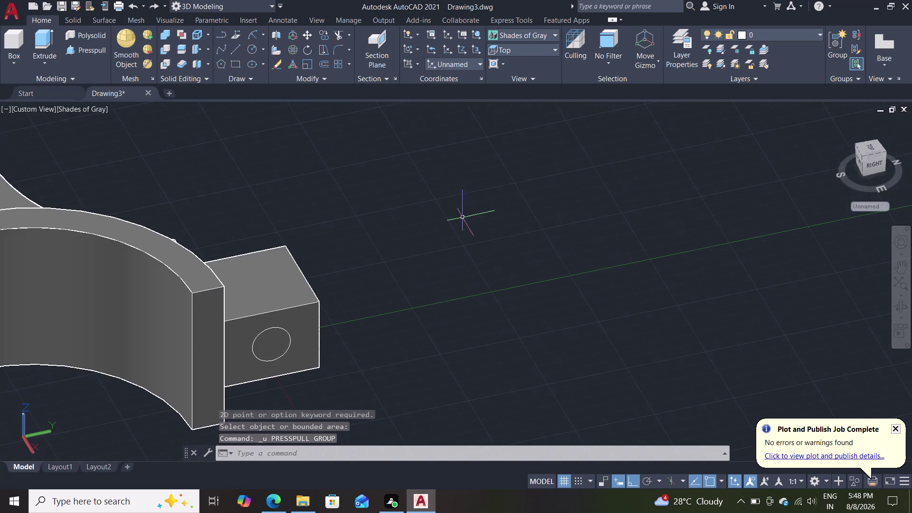
key(ctrl+z)
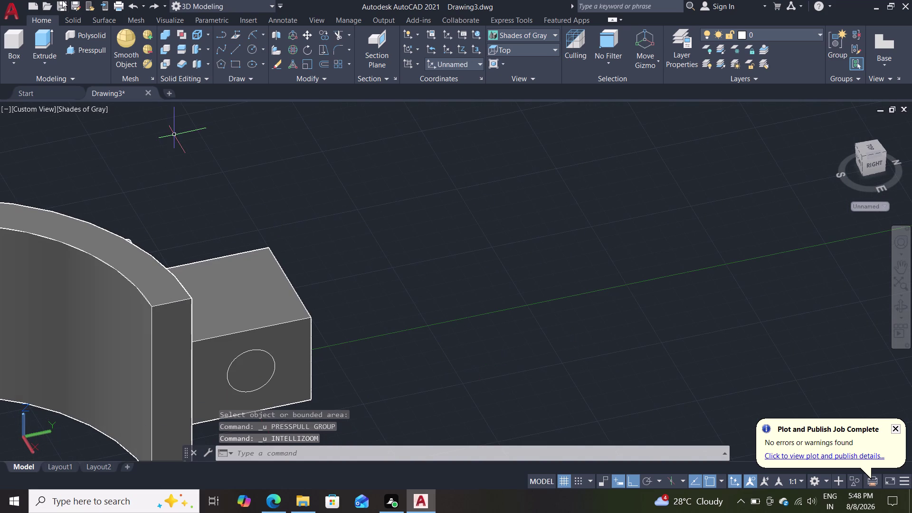
Restart Presspull, then cancel it without picking any area.
click(97, 50)
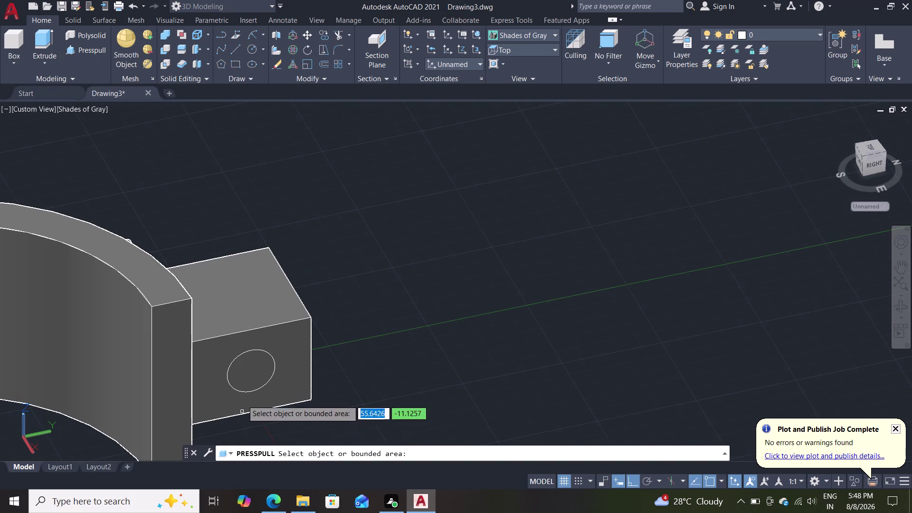
scroll(down, 3)
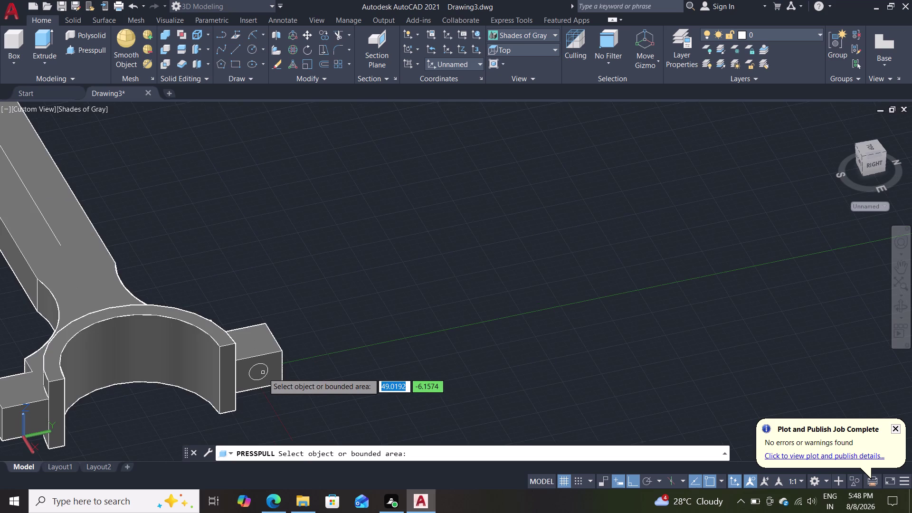
scroll(down, 3)
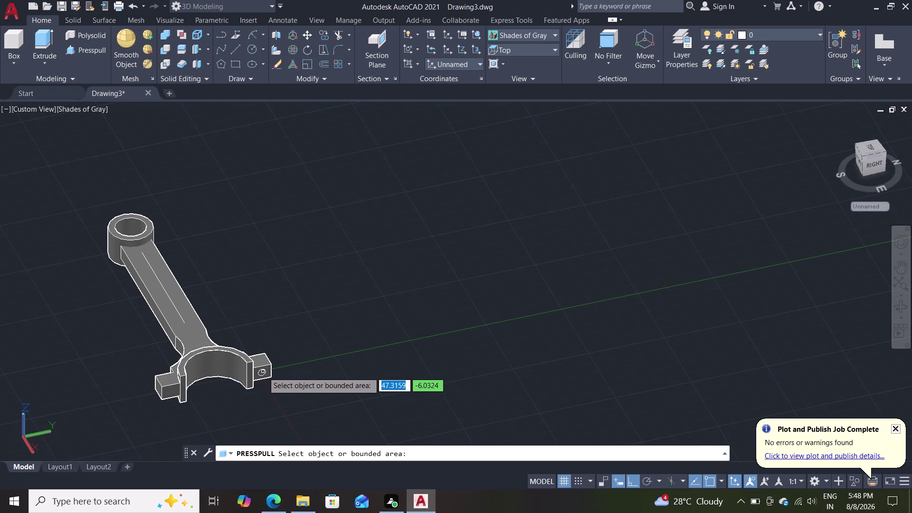
scroll(down, 3)
scroll(up, 3)
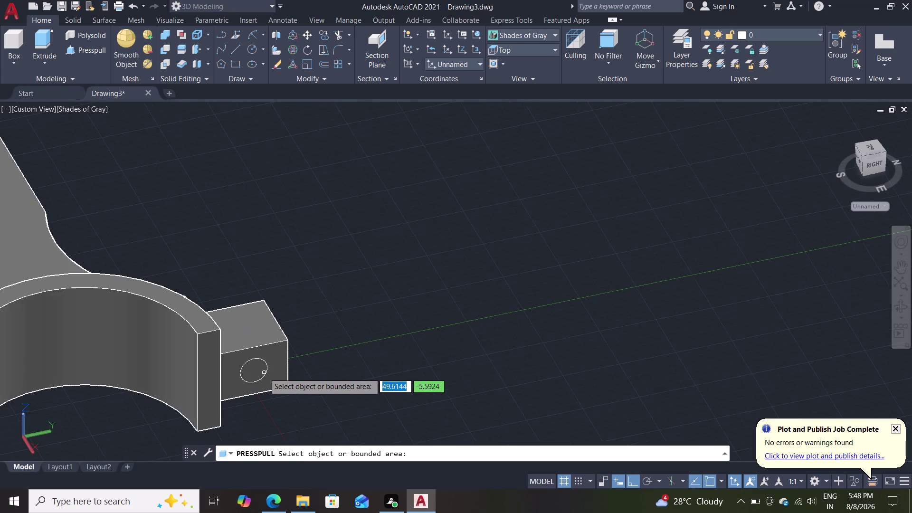
scroll(up, 3)
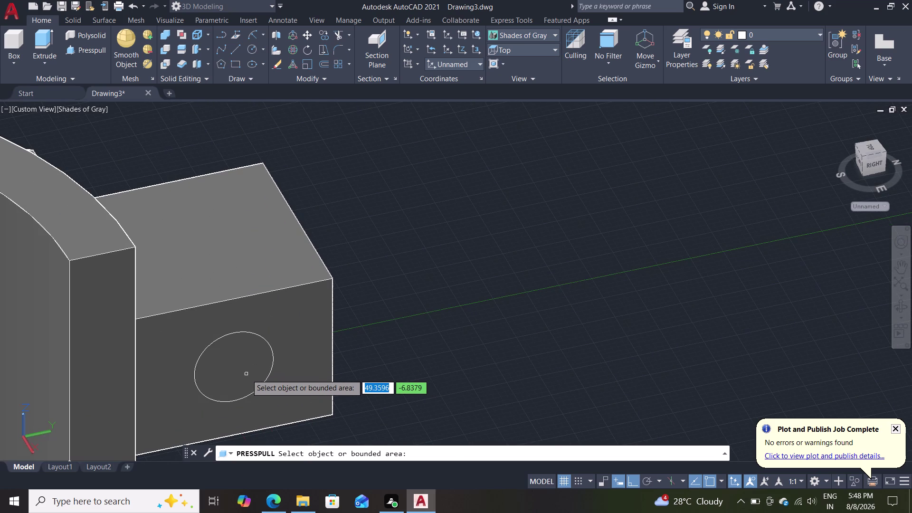
key(Escape)
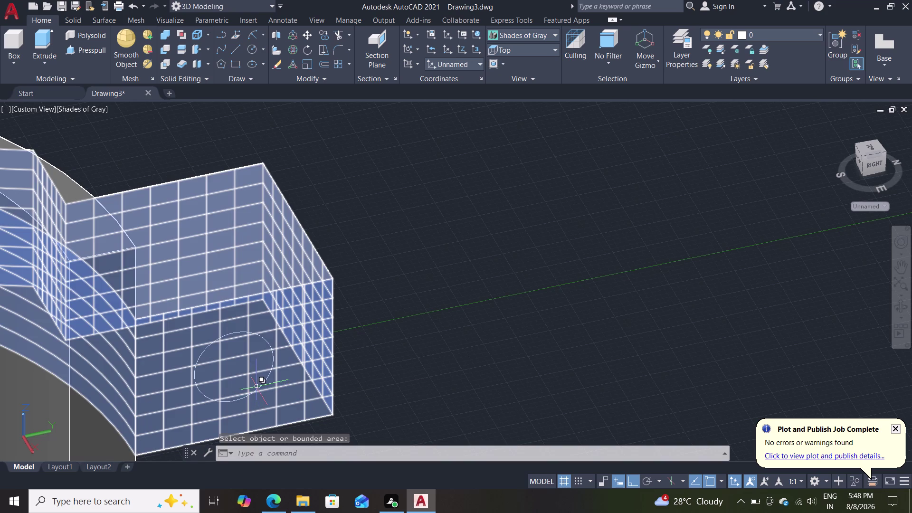
key(Escape)
Reopen the visual style list, returning the rod to wireframe display.
click(93, 108)
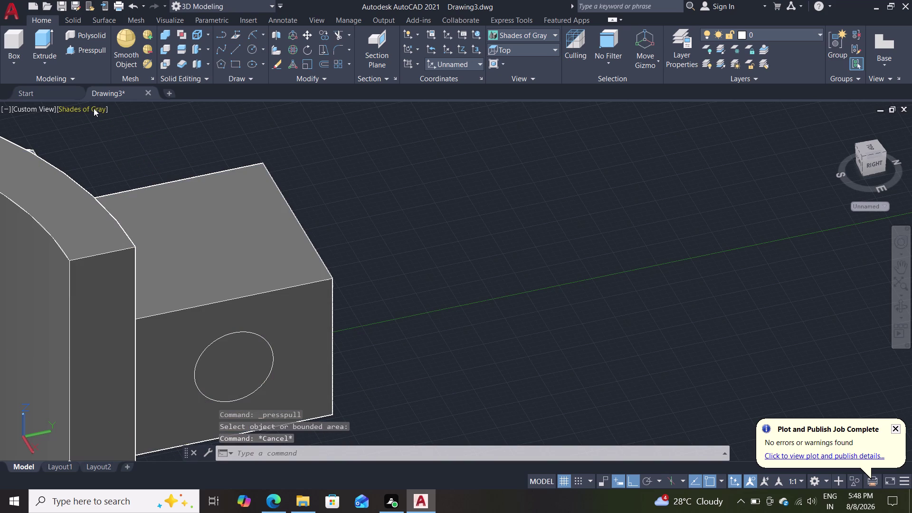
click(118, 139)
scroll(down, 3)
scroll(down, 3)
scroll(up, 3)
scroll(up, 3)
scroll(down, 3)
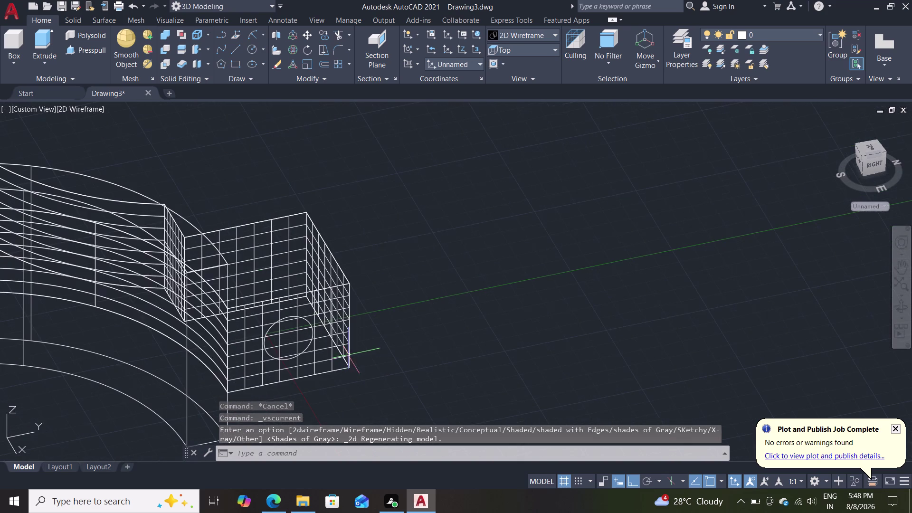
Clear stray commands, then press-pull the end block circle to a trial height.
click(328, 360)
key(Escape)
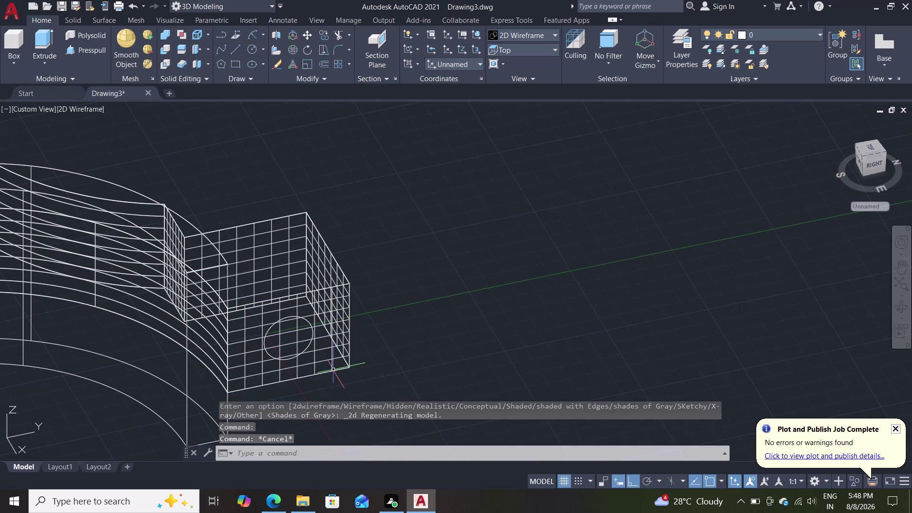
click(333, 370)
key(Escape)
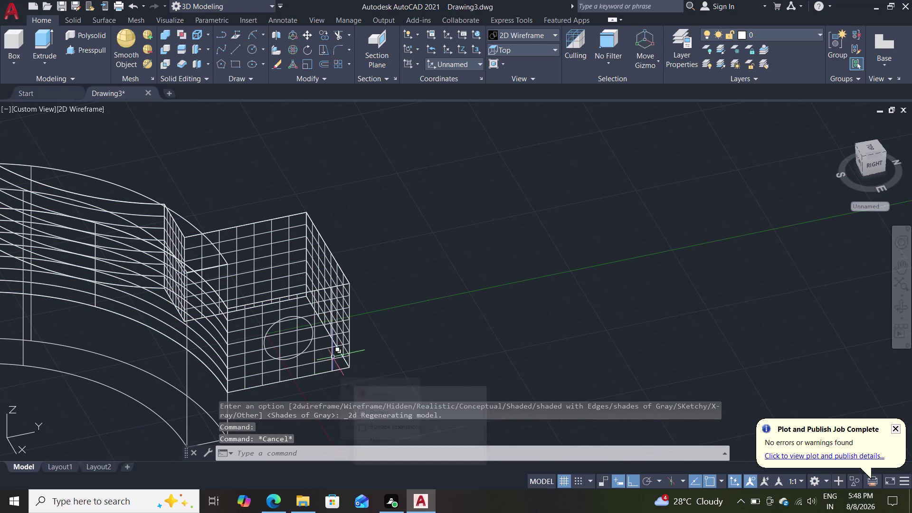
click(85, 51)
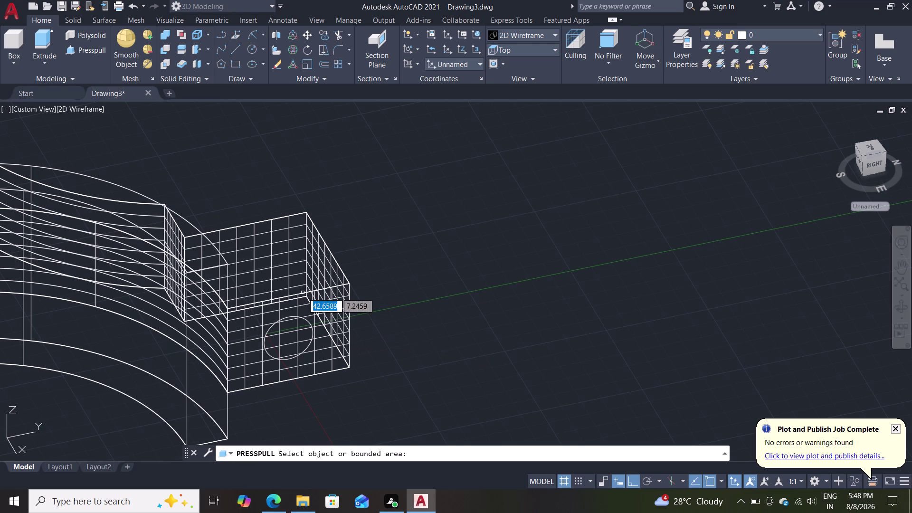
click(303, 292)
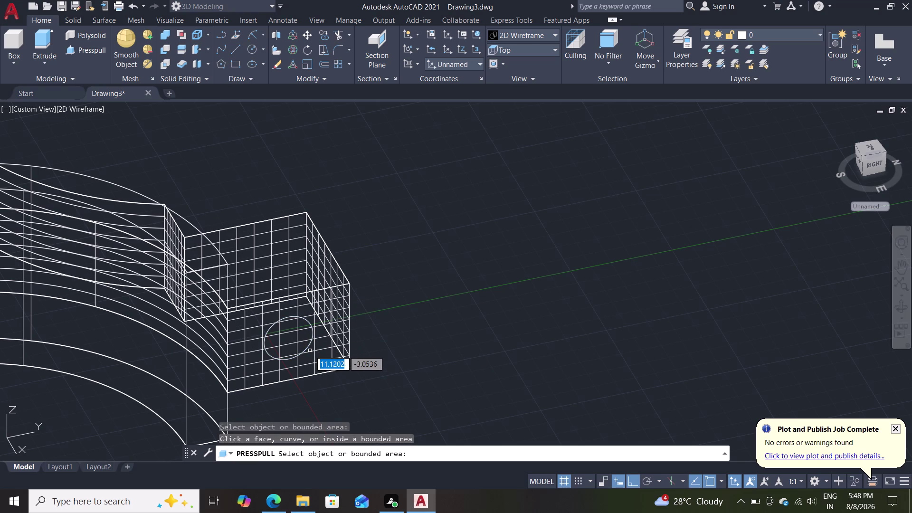
click(309, 346)
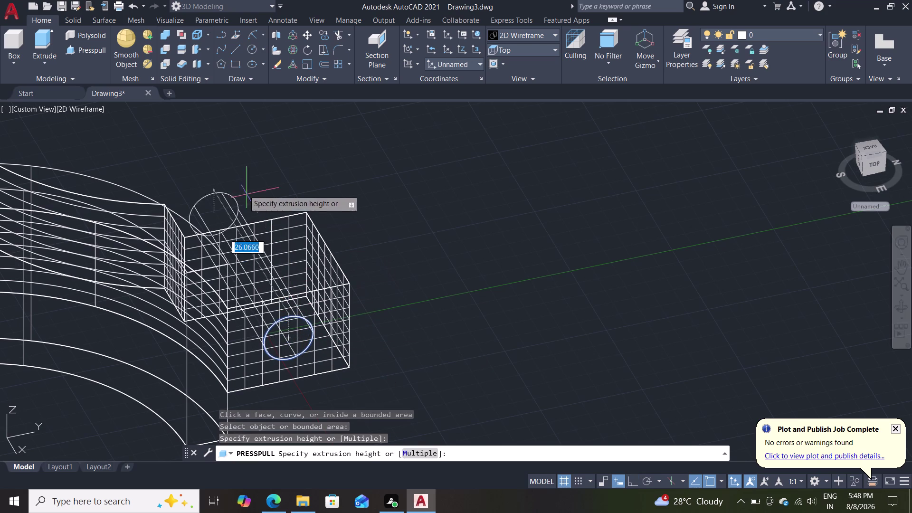
click(174, 121)
Undo that trial extrusion and cancel the command.
key(ctrl+z)
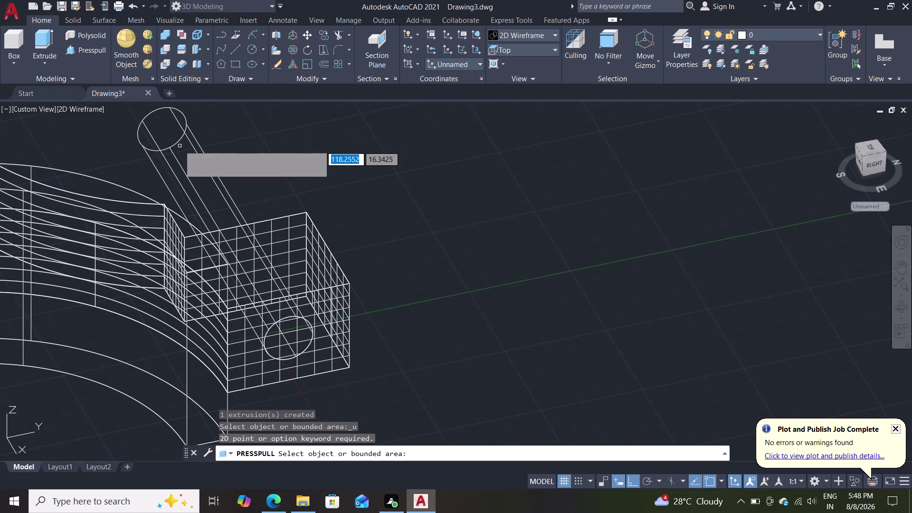
key(Escape)
key(Escape)
key(Escape)
key(ctrl+z)
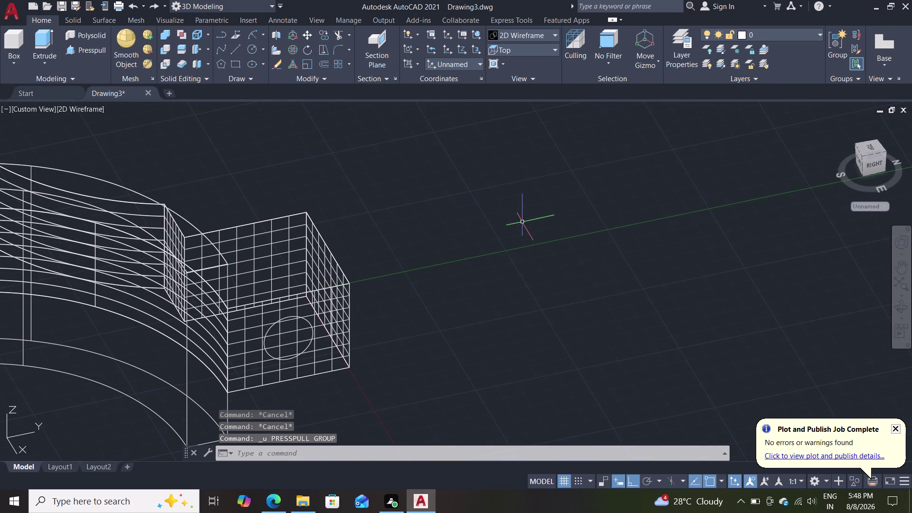
key(Escape)
scroll(down, 3)
scroll(up, 3)
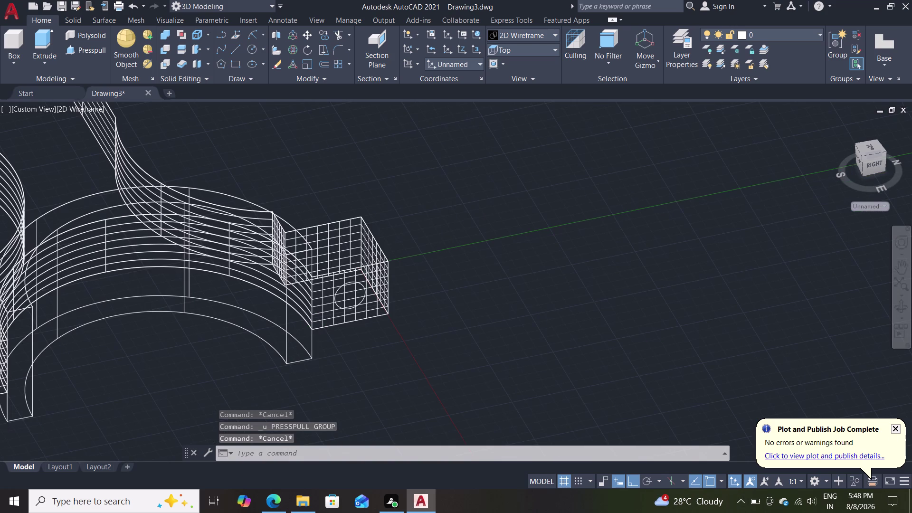
Press-pull the circles on the left and right bosses into two cylindrical pins.
click(94, 52)
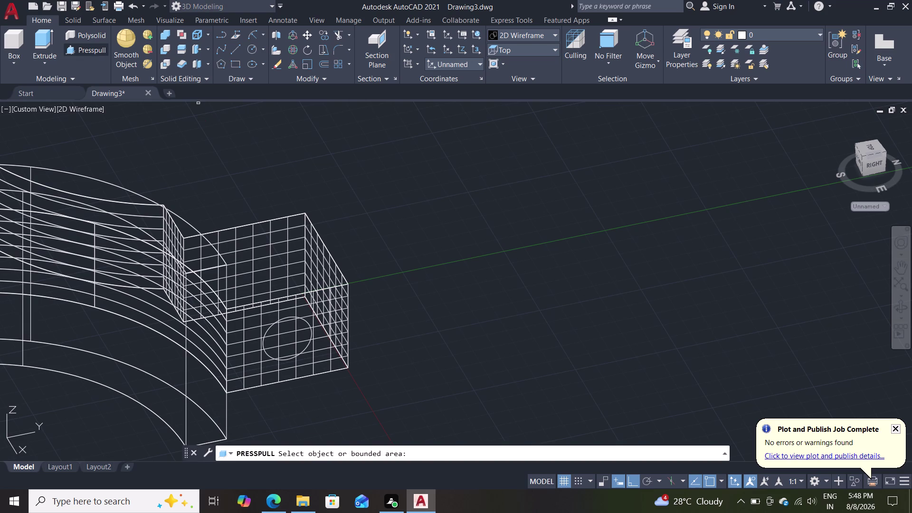
click(303, 322)
click(244, 171)
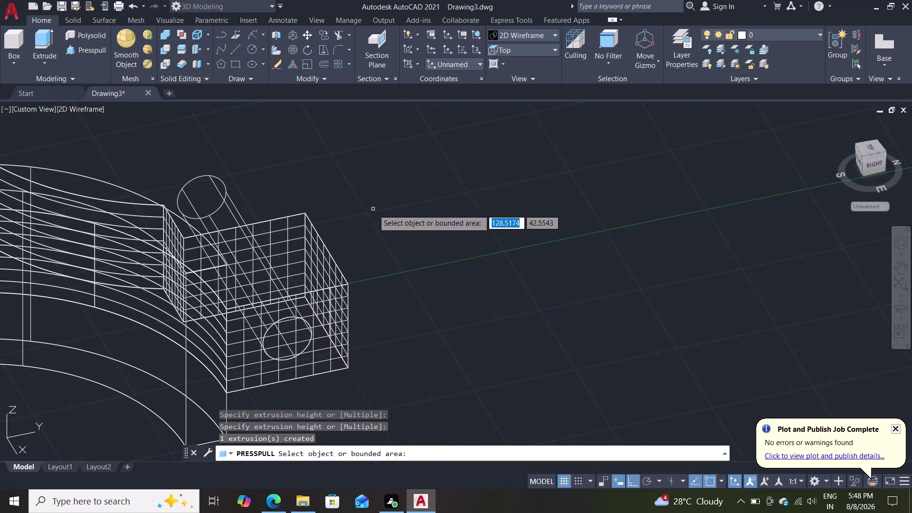
scroll(down, 3)
middle_drag(145, 335, 342, 300)
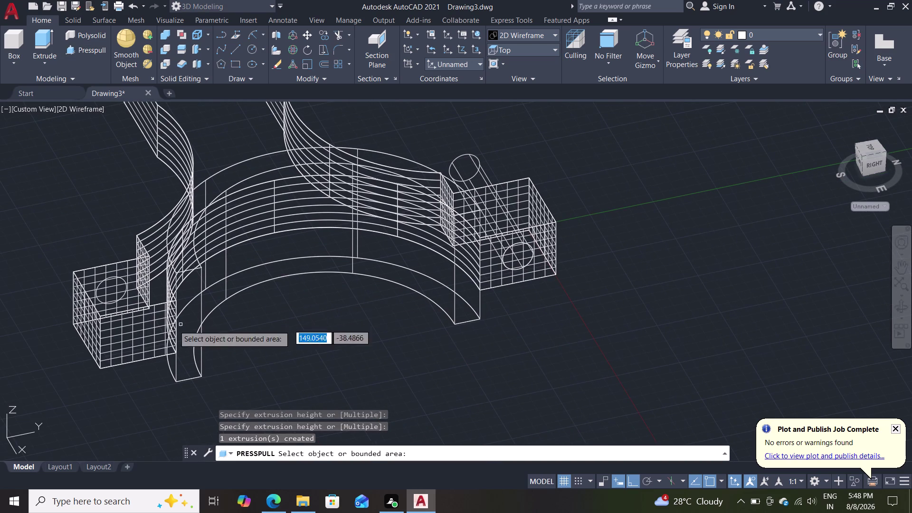
middle_drag(48, 342, 323, 317)
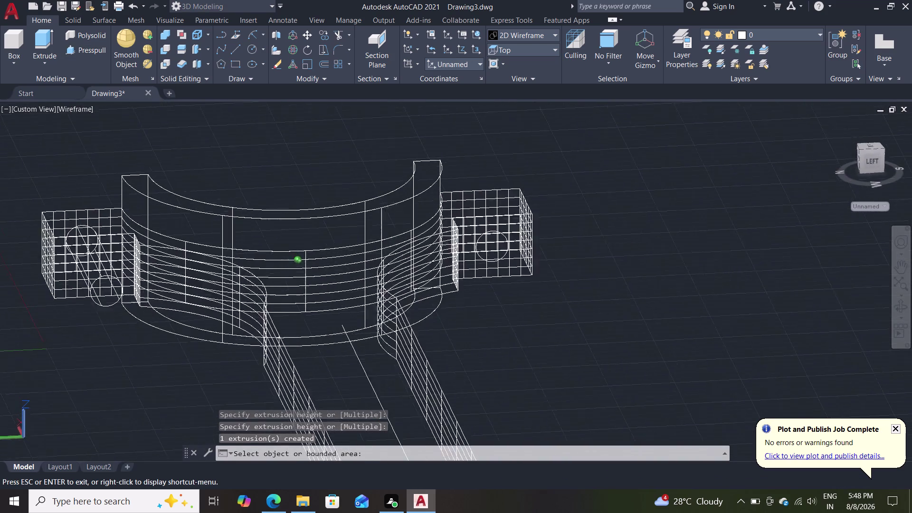
middle_drag(323, 317, 287, 320)
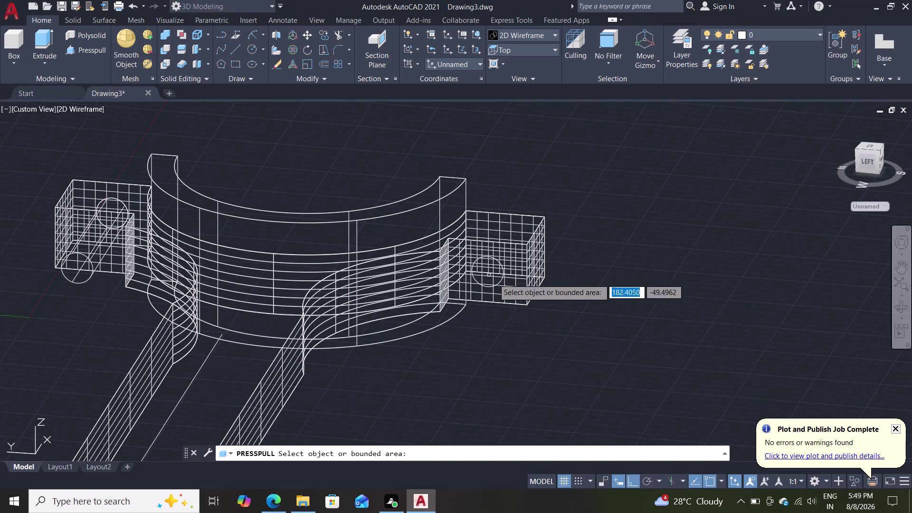
click(501, 279)
click(611, 218)
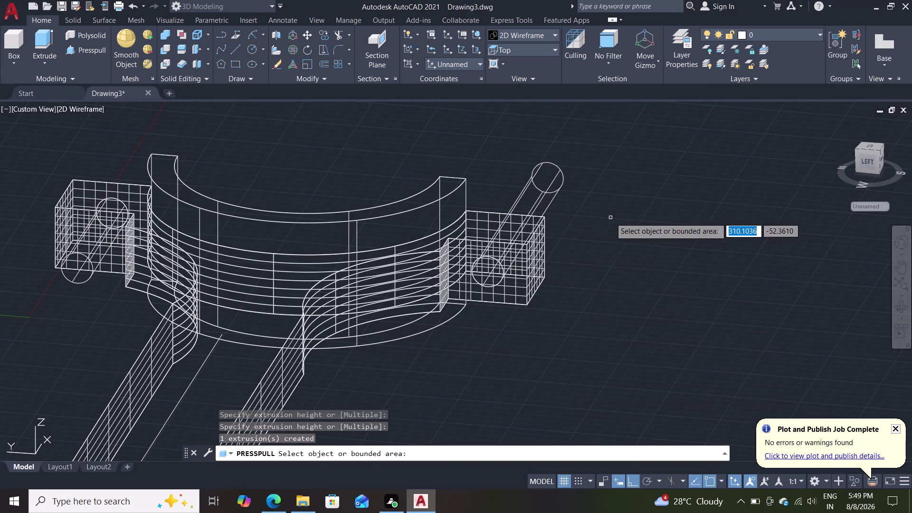
key(Escape)
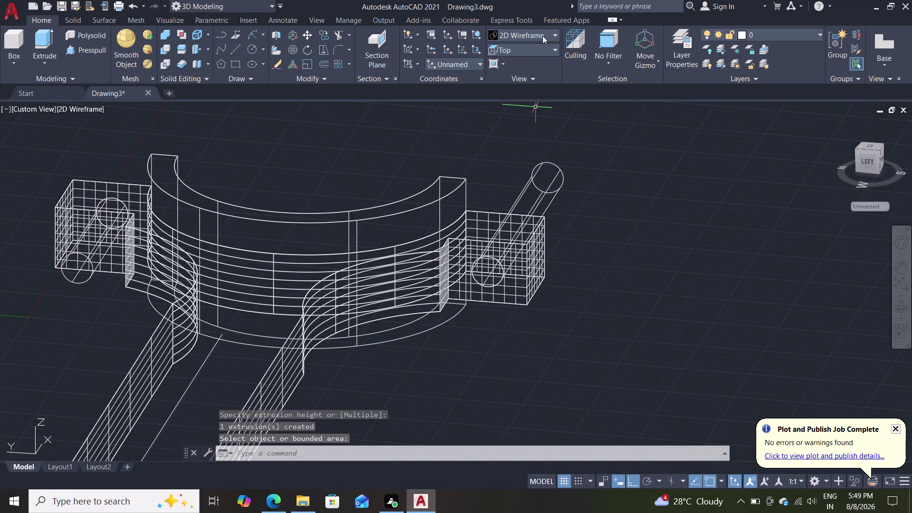
click(543, 36)
Keep the model in Shades of Gray shading.
click(619, 103)
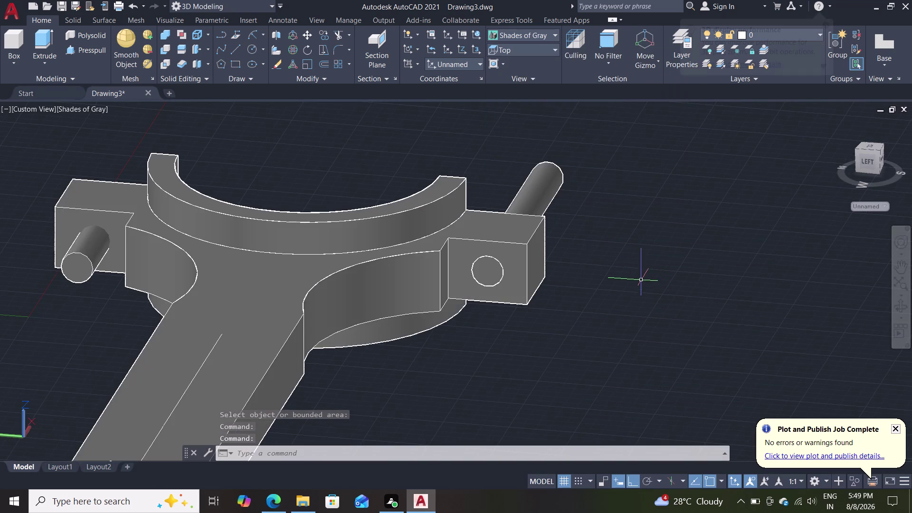
scroll(down, 3)
scroll(up, 3)
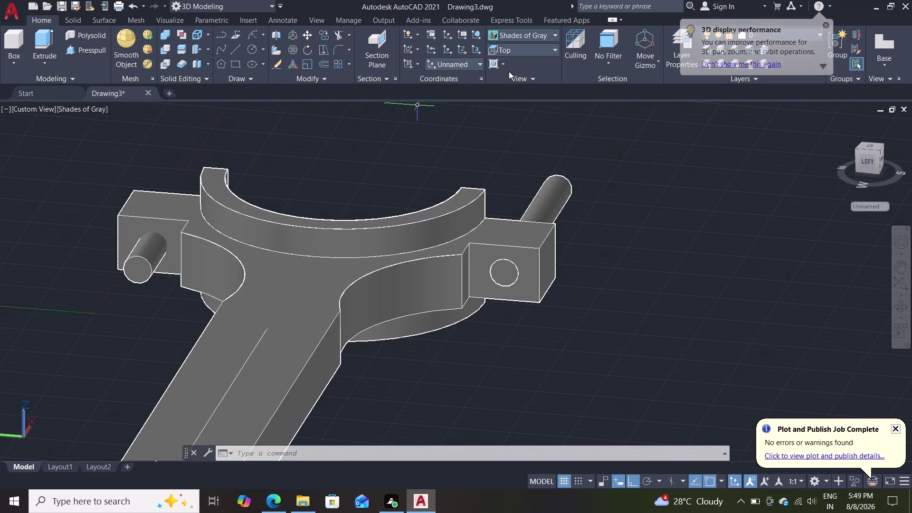
click(525, 40)
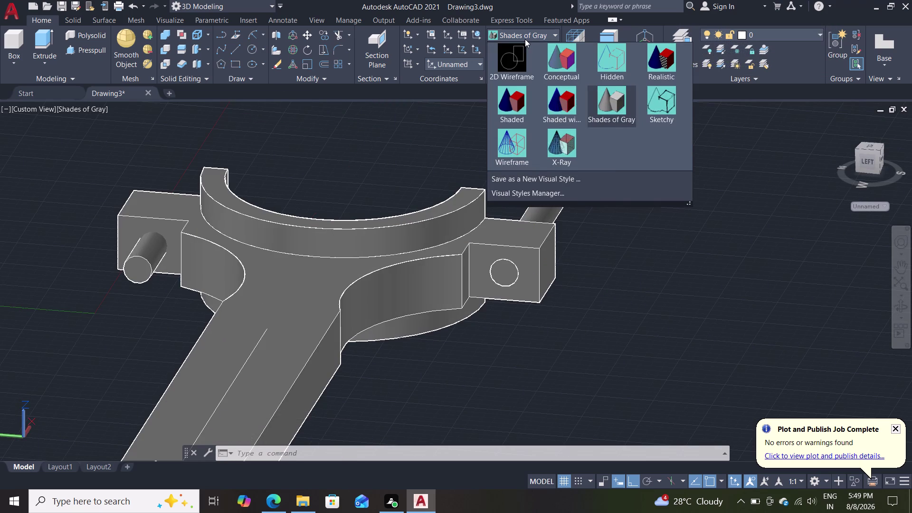
click(541, 32)
click(532, 50)
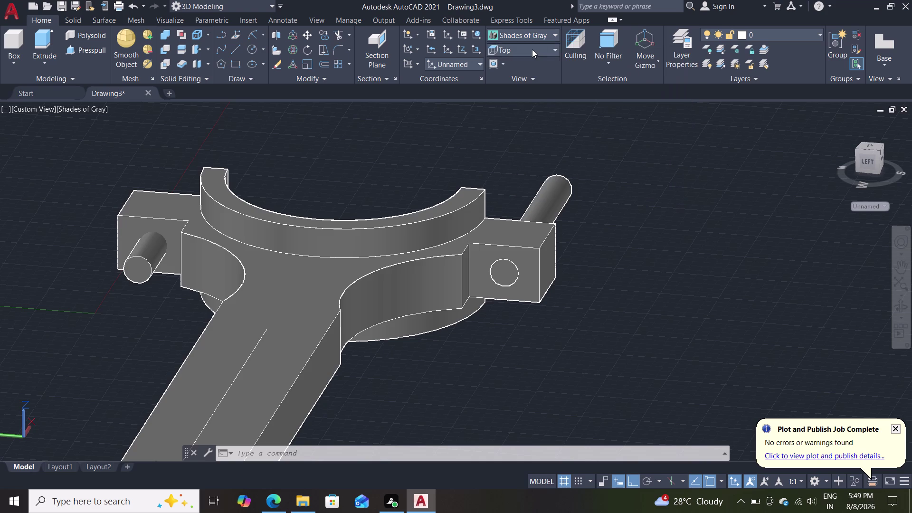
click(532, 49)
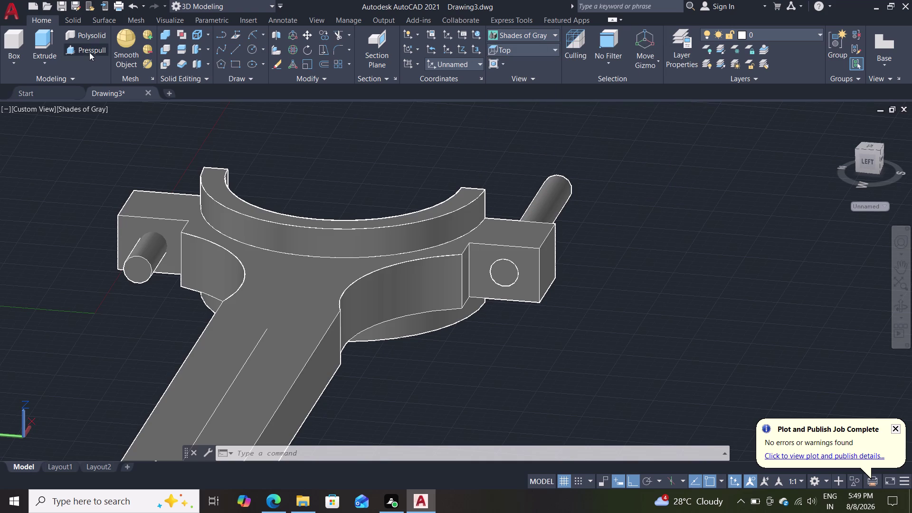
Pull the hole circles on both bosses' opposite faces outward so the pins pass through.
click(89, 49)
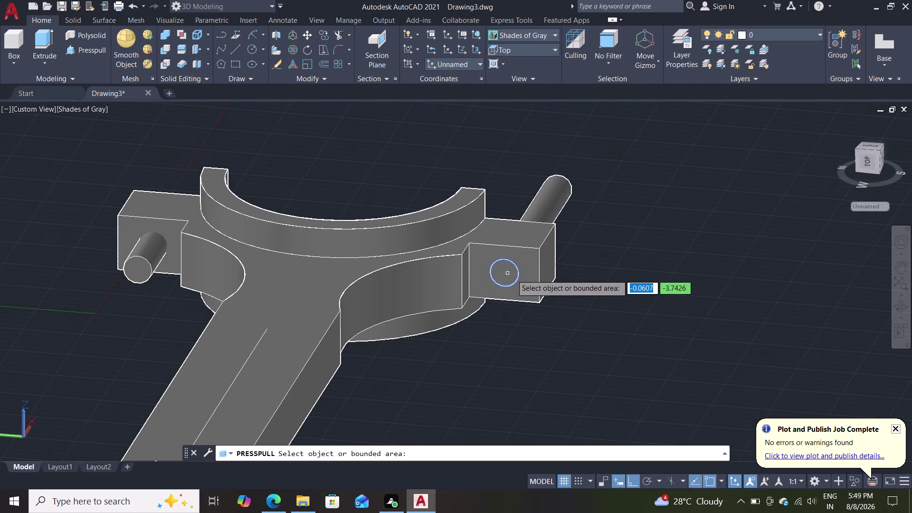
double_click(513, 274)
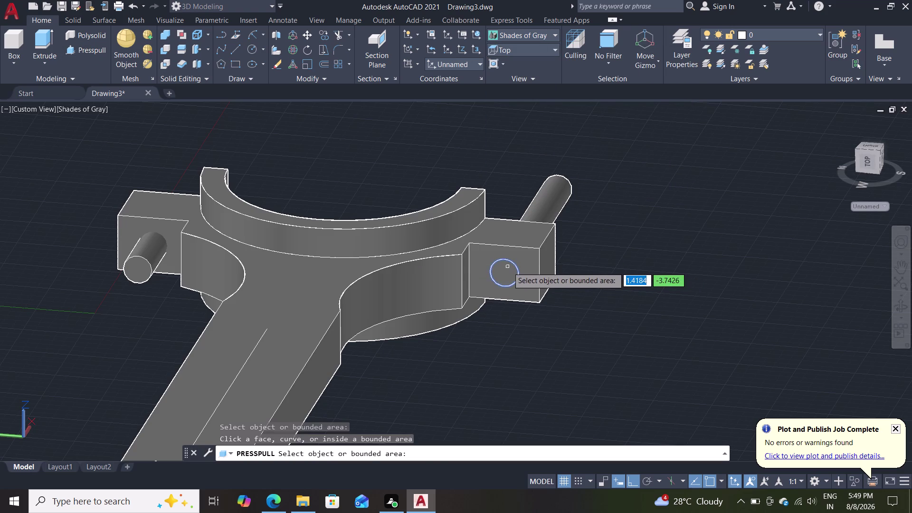
triple_click(507, 270)
click(456, 350)
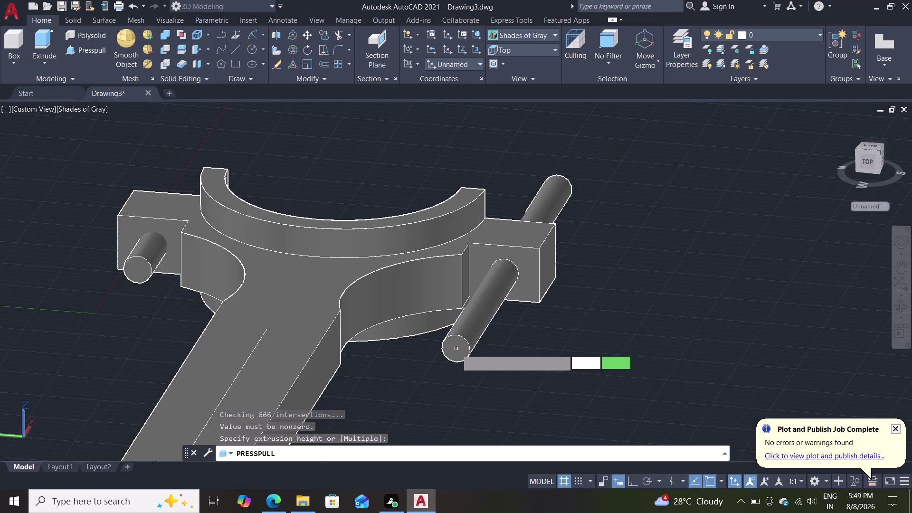
middle_drag(626, 300, 595, 344)
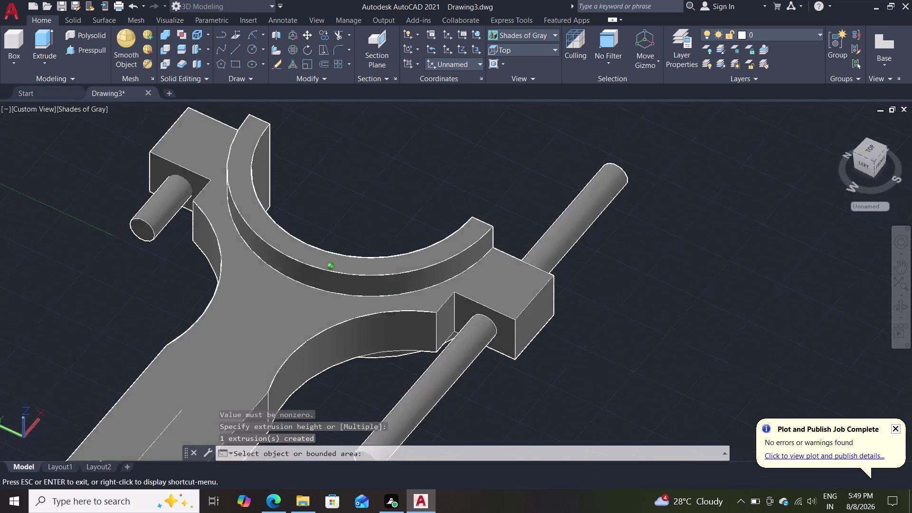
middle_drag(594, 343, 339, 328)
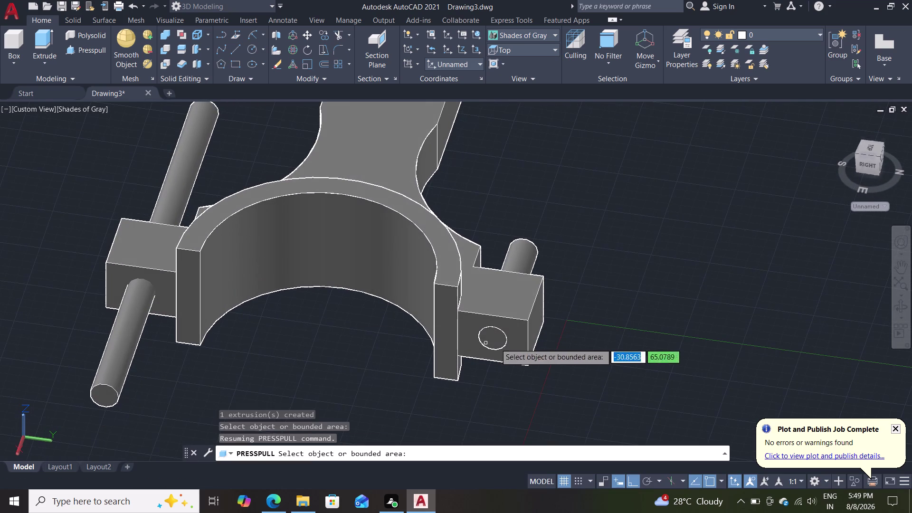
click(504, 333)
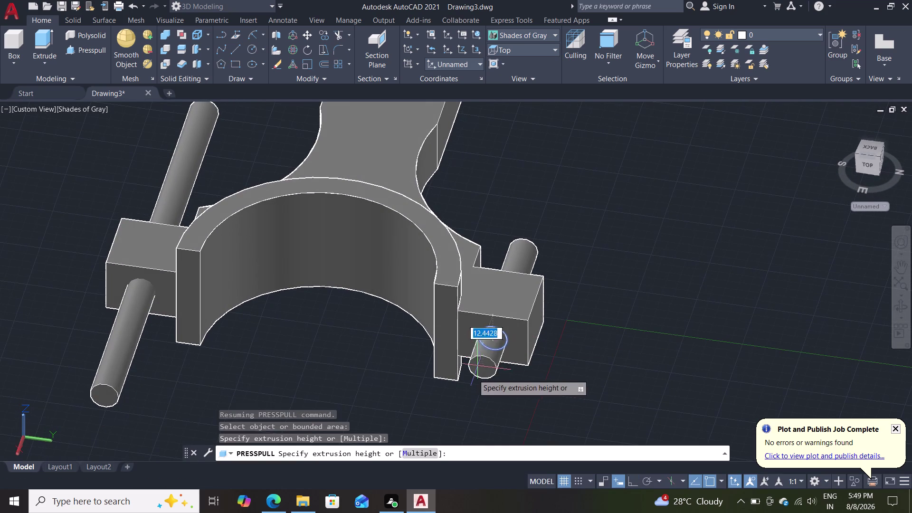
click(455, 401)
key(Escape)
scroll(down, 3)
Orbit to an oblique top view of the whole rod.
middle_drag(715, 288, 609, 315)
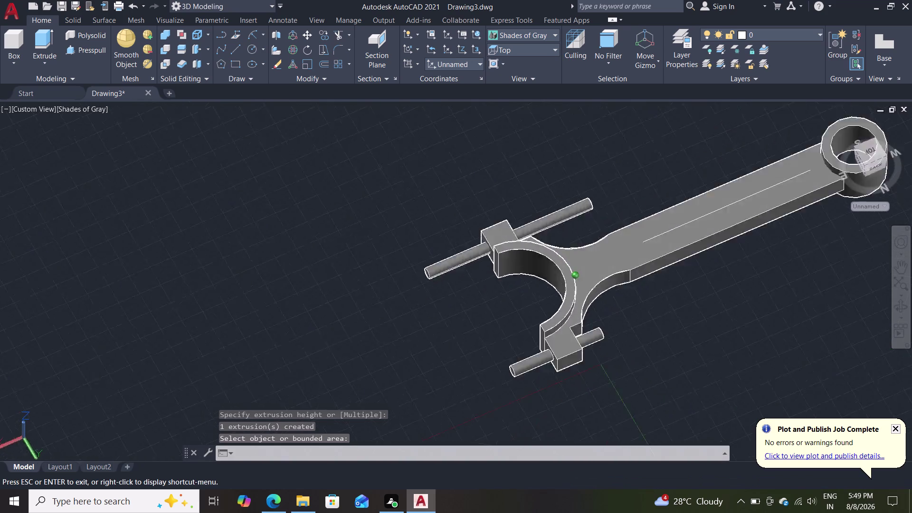
middle_drag(610, 316, 494, 293)
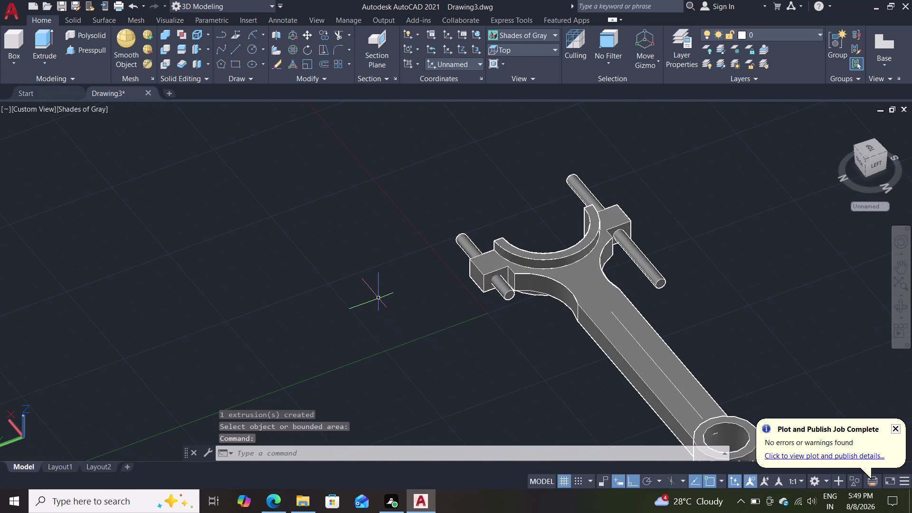
scroll(down, 3)
scroll(up, 3)
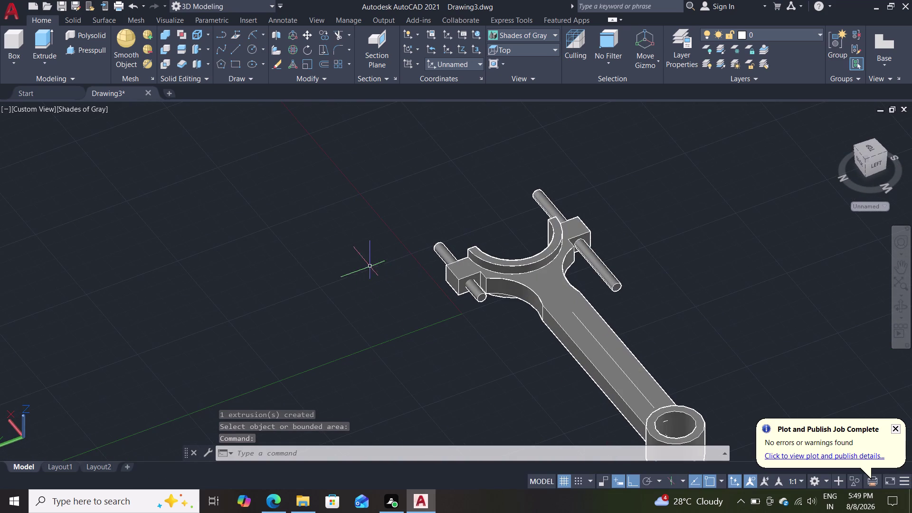
middle_drag(327, 278, 344, 299)
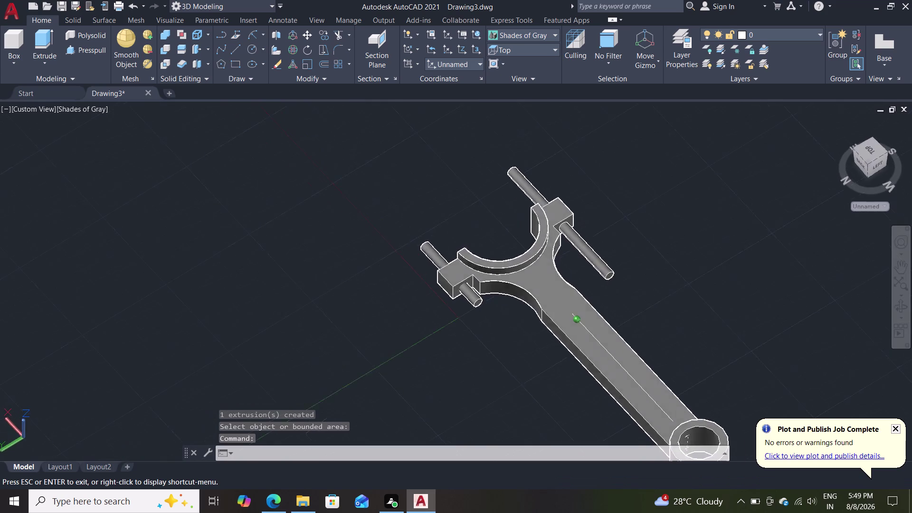
middle_drag(344, 299, 371, 317)
middle_click(382, 332)
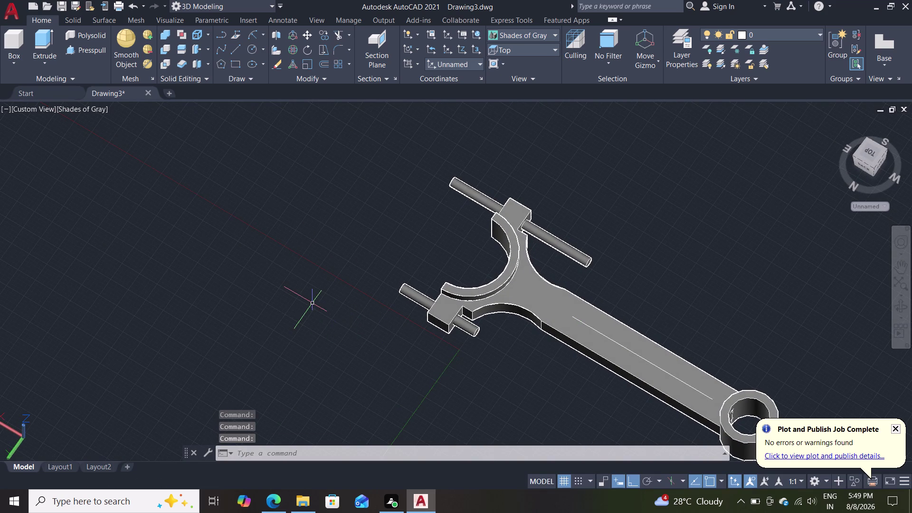
click(160, 46)
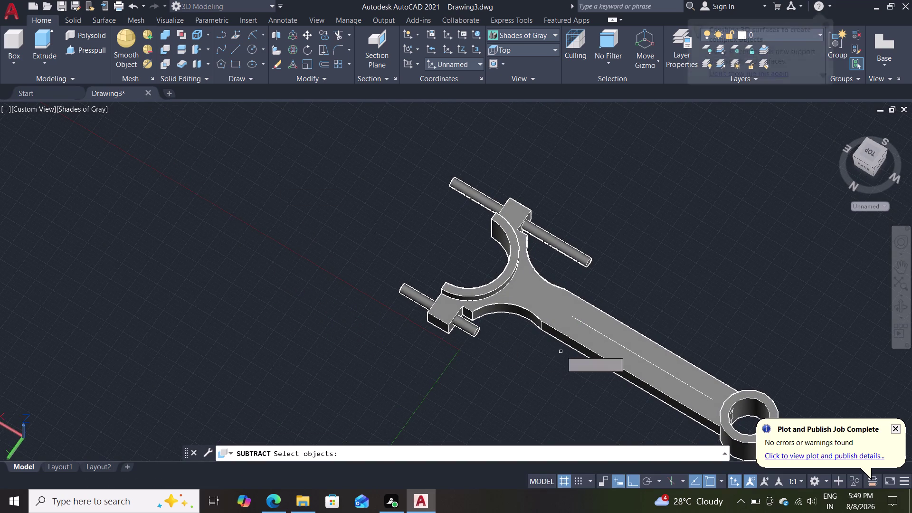
Try picking the rod body from the overlapping-selection list, then orbit and zoom in.
click(555, 310)
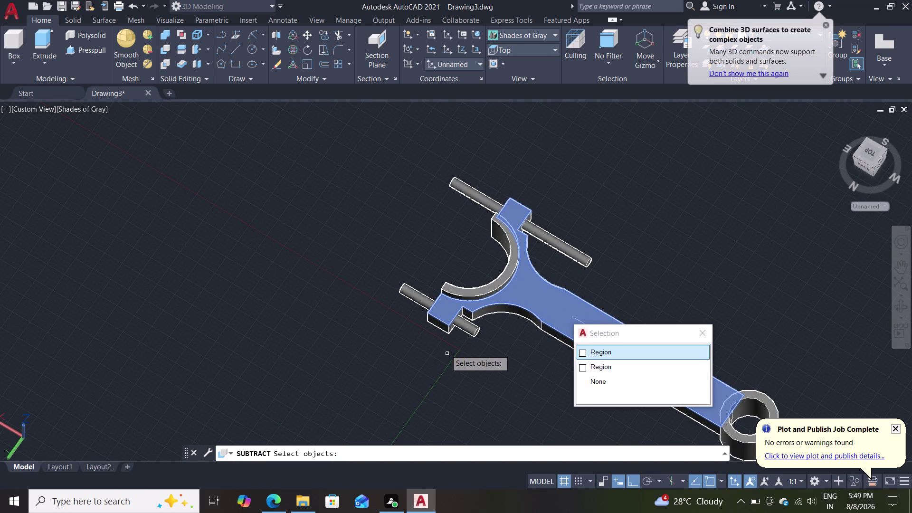
click(437, 328)
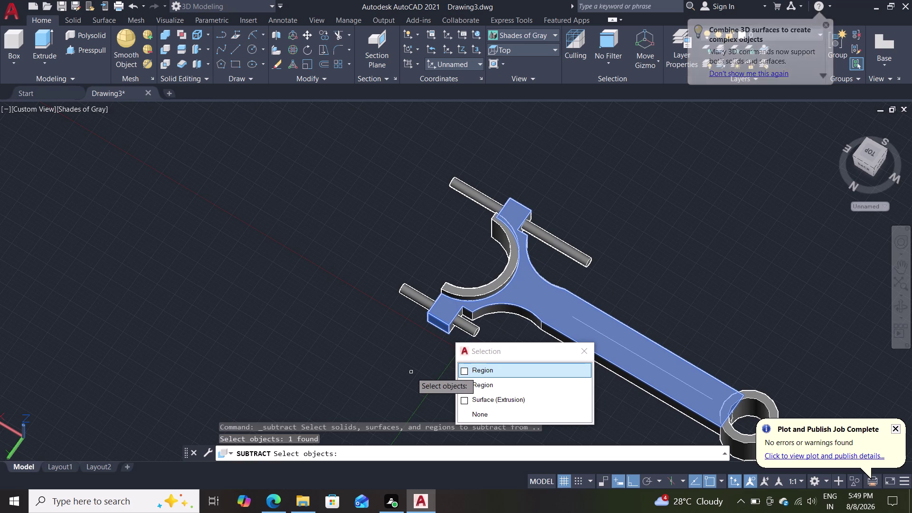
click(498, 280)
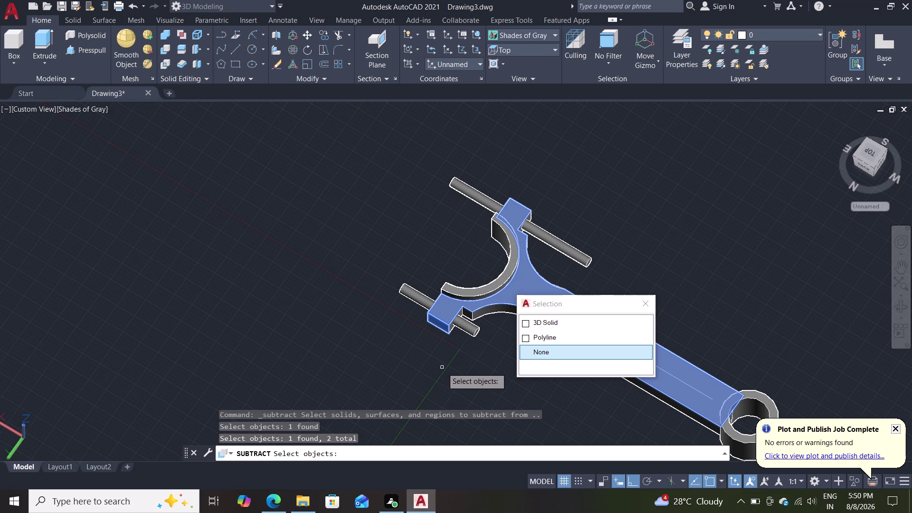
click(640, 306)
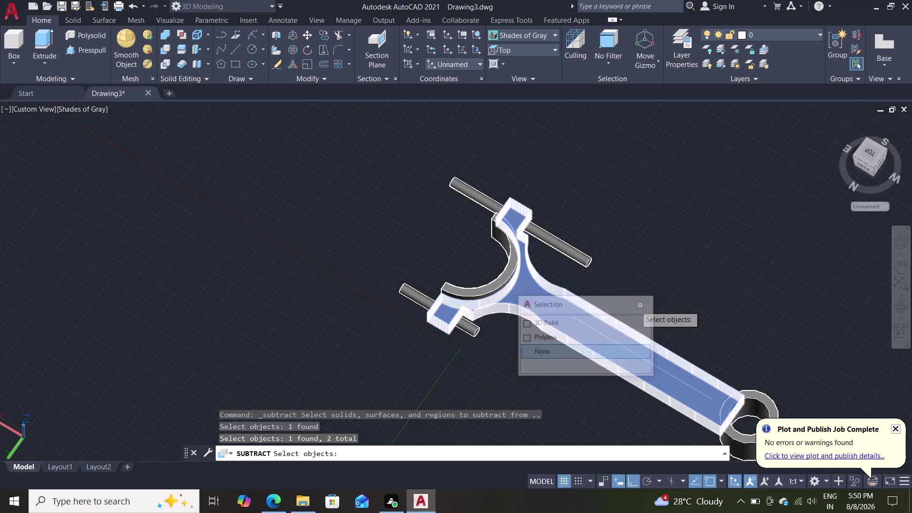
middle_drag(457, 374, 530, 273)
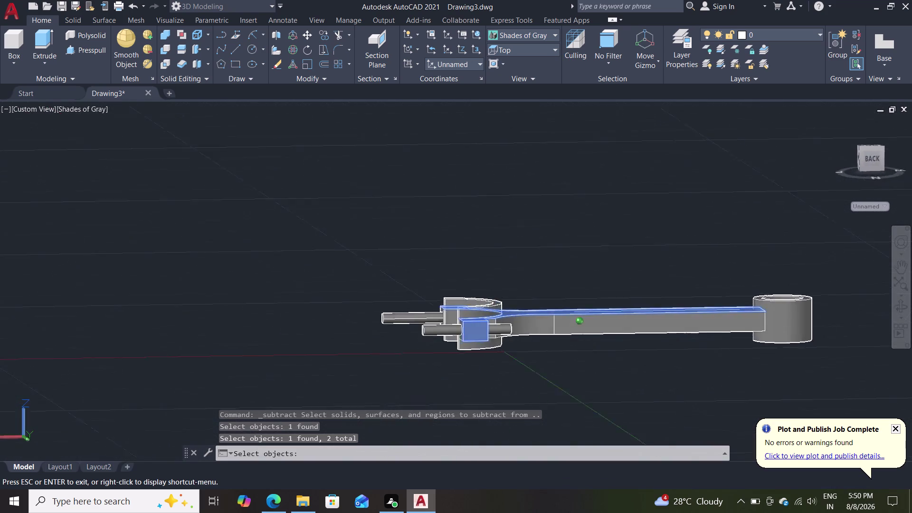
middle_drag(530, 273, 617, 286)
middle_click(619, 288)
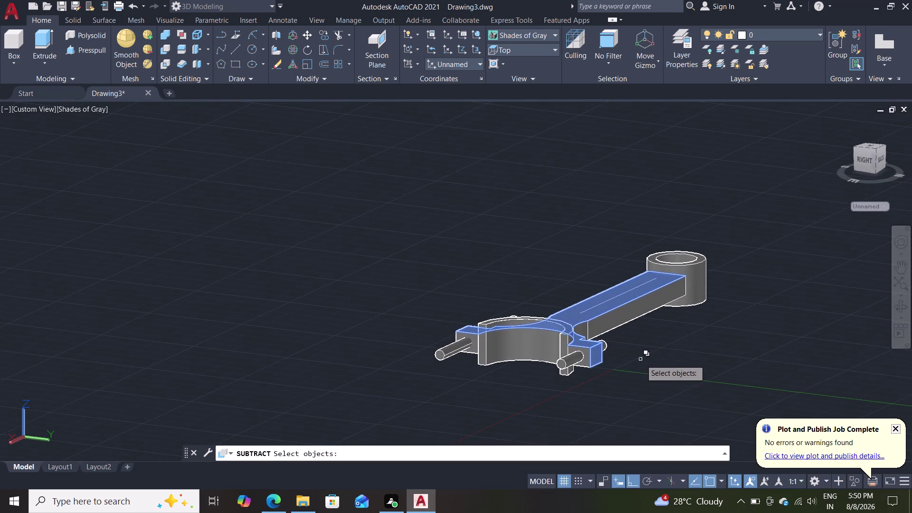
scroll(up, 3)
middle_drag(622, 366, 643, 364)
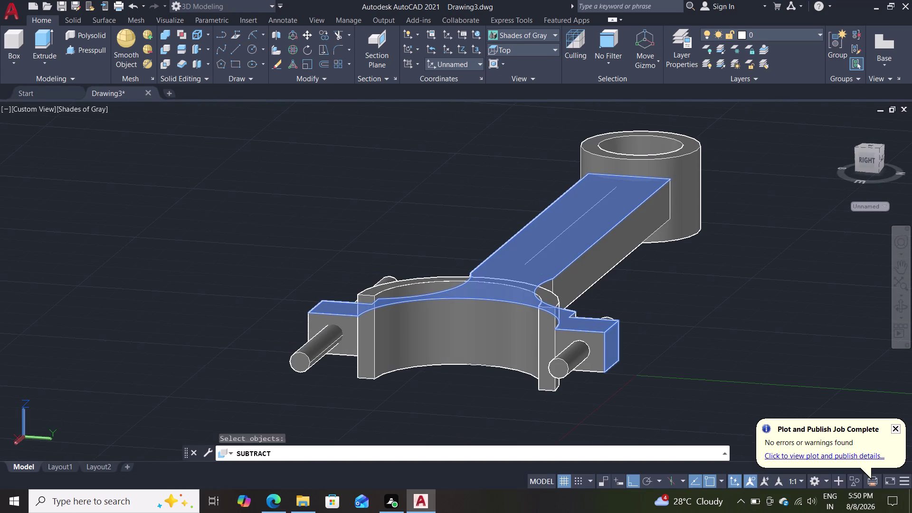
Pick the shank's overlapping objects and extruded surface, then confirm the base selection.
click(602, 348)
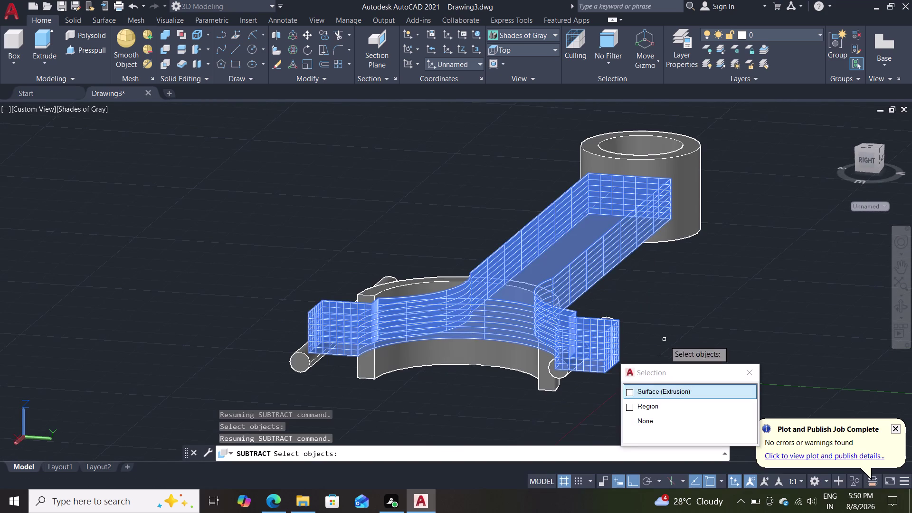
click(659, 390)
click(659, 392)
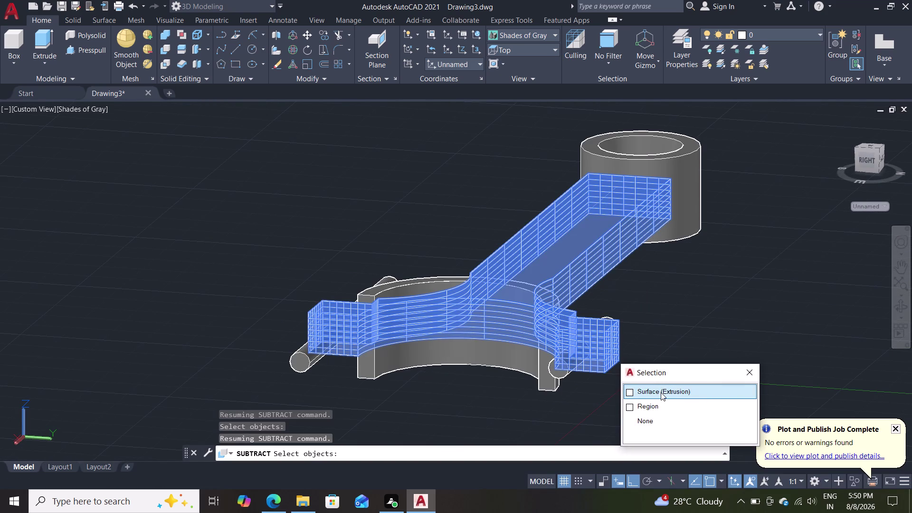
click(634, 391)
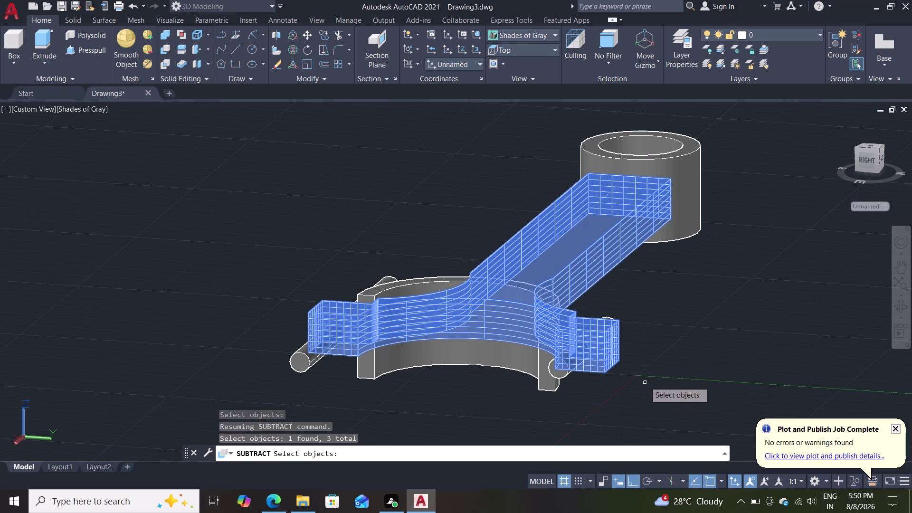
middle_drag(640, 359, 464, 435)
scroll(down, 3)
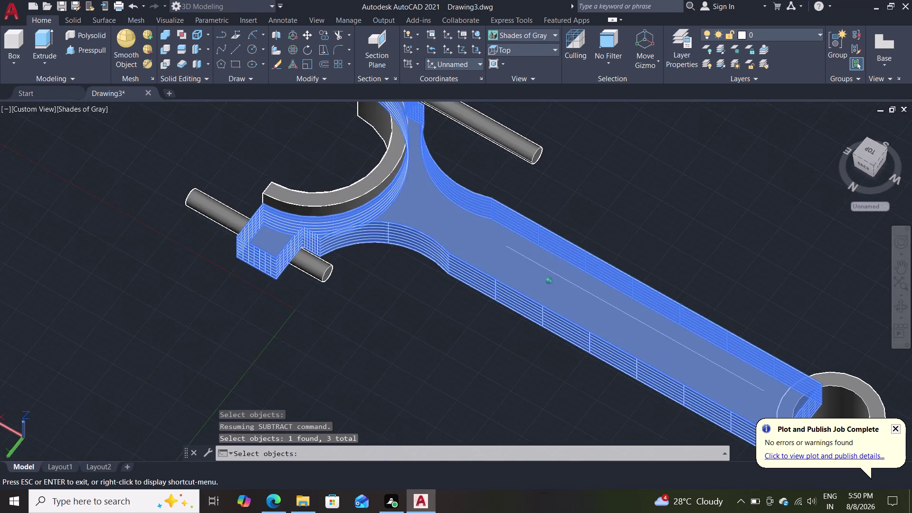
middle_drag(465, 435, 472, 390)
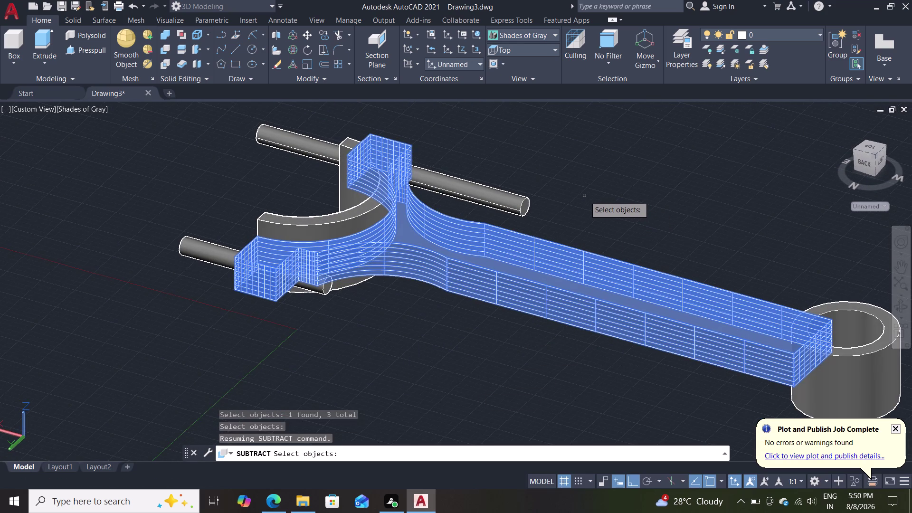
key(Return)
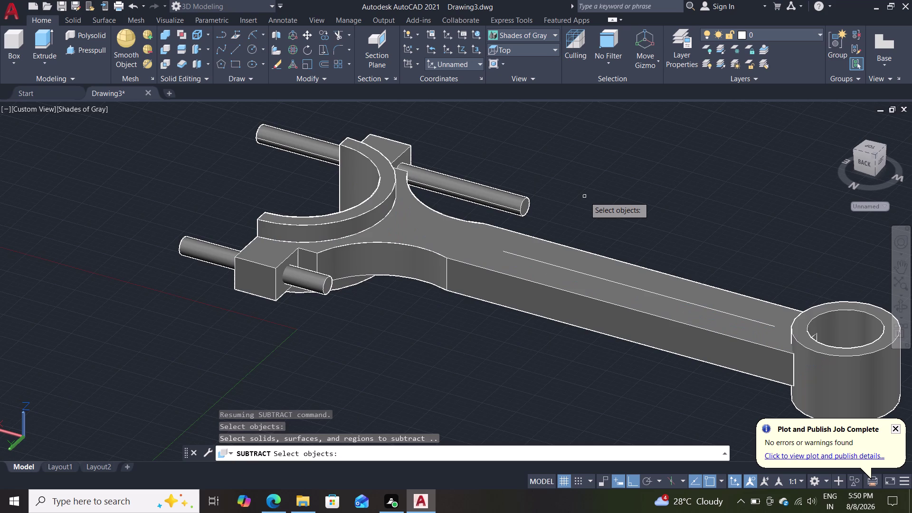
Subtract the near and far pin cylinders from the rod body.
click(314, 283)
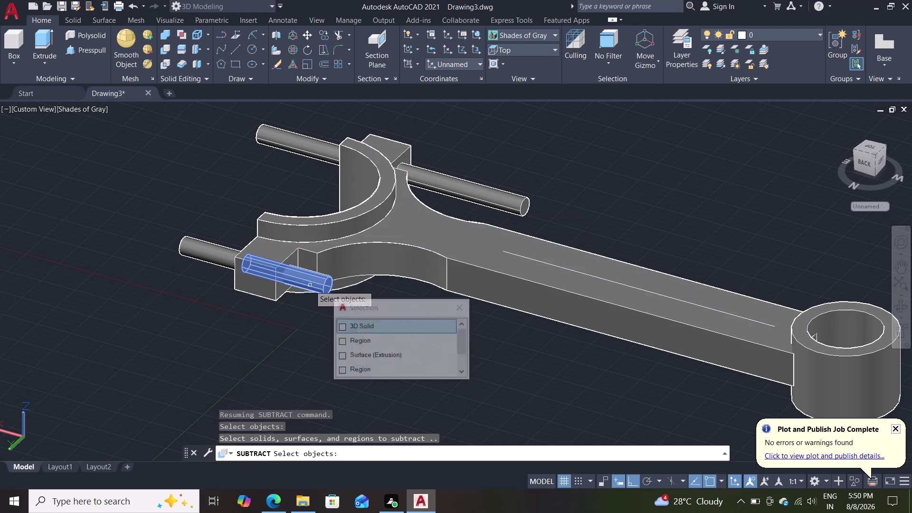
click(195, 255)
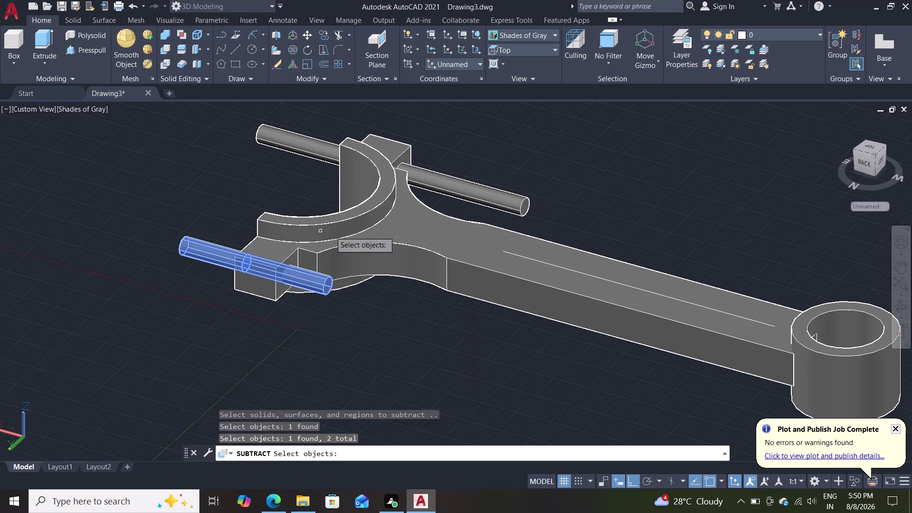
double_click(481, 192)
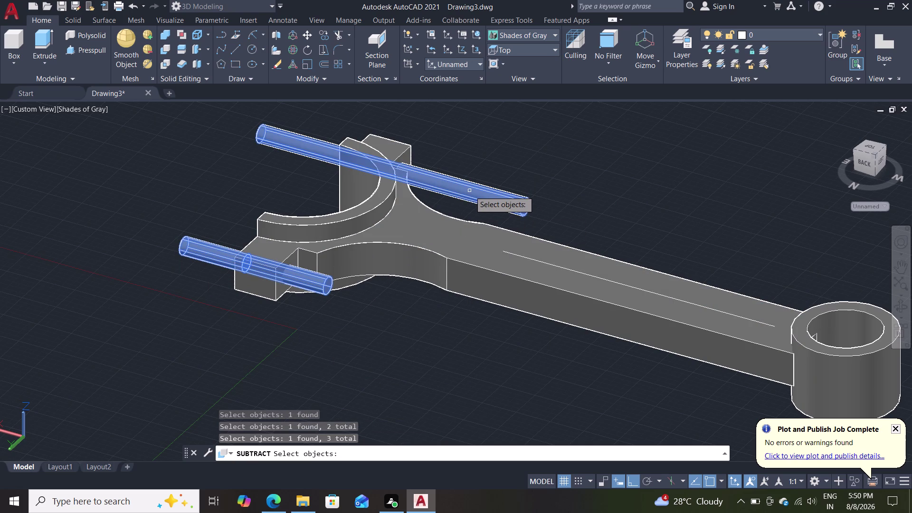
key(Return)
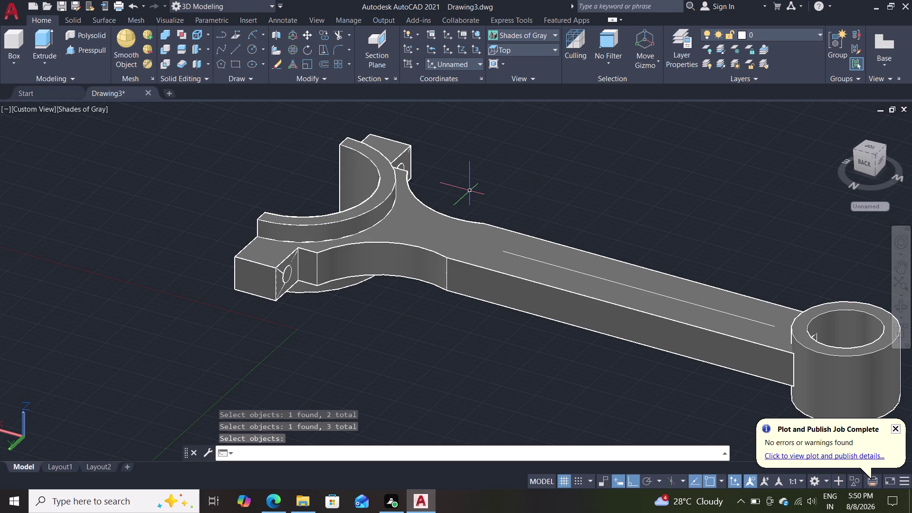
scroll(down, 3)
scroll(up, 3)
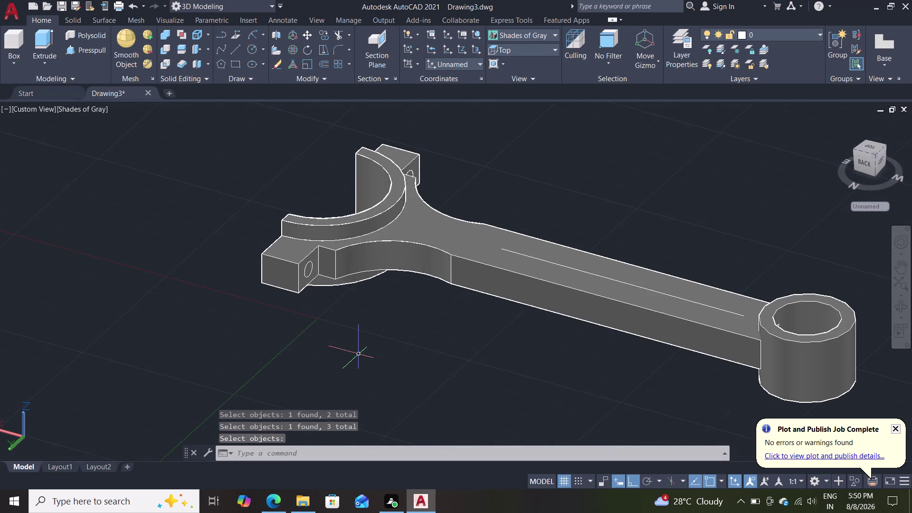
scroll(up, 3)
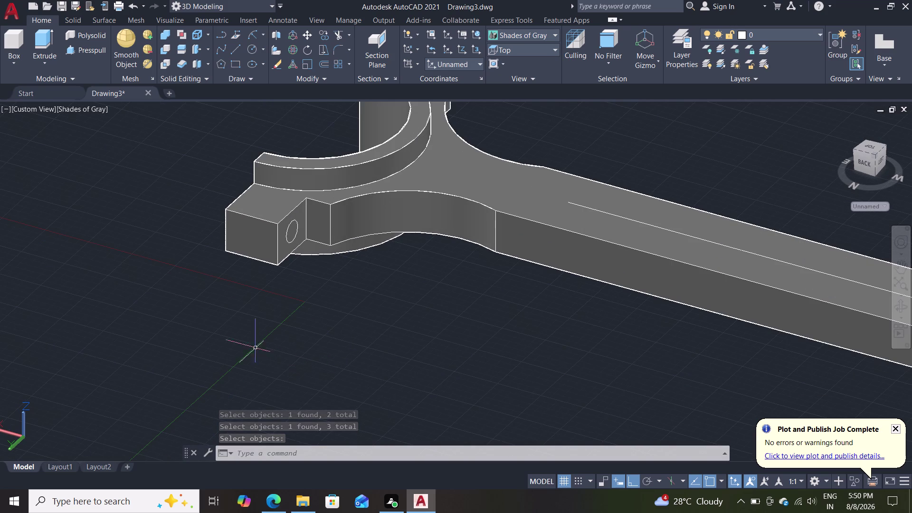
middle_drag(223, 333, 418, 296)
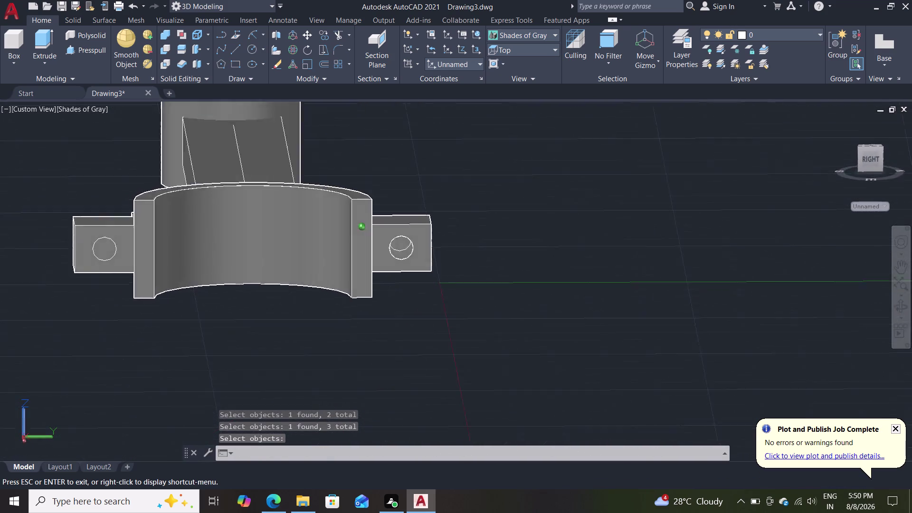
middle_drag(419, 296, 403, 299)
scroll(up, 3)
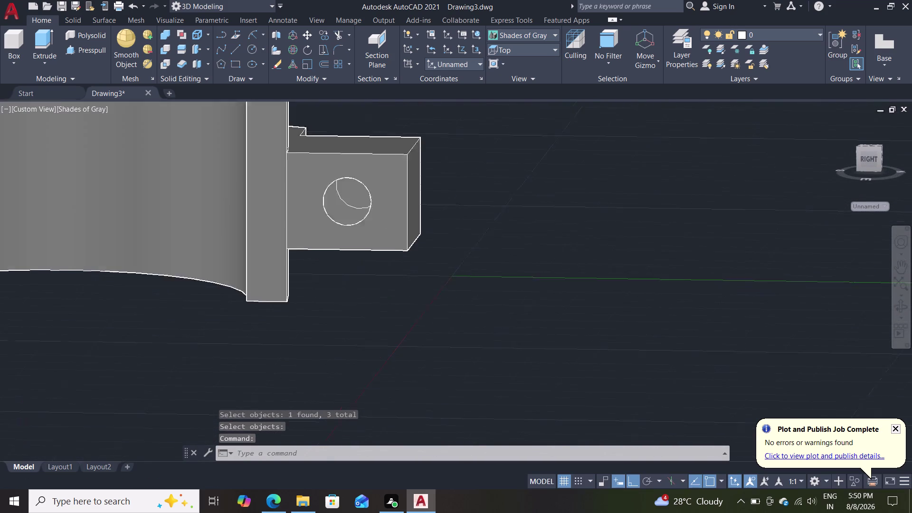
middle_drag(376, 306, 390, 308)
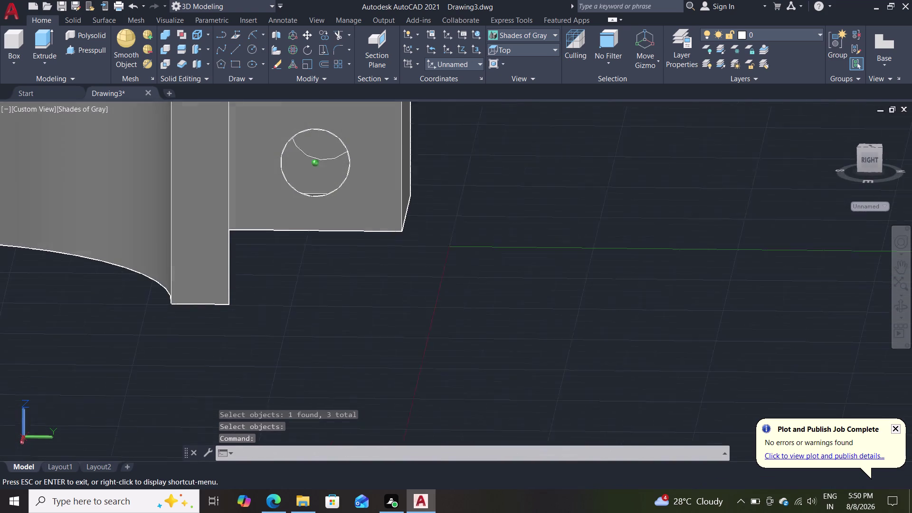
middle_drag(390, 307, 389, 308)
scroll(down, 3)
scroll(up, 3)
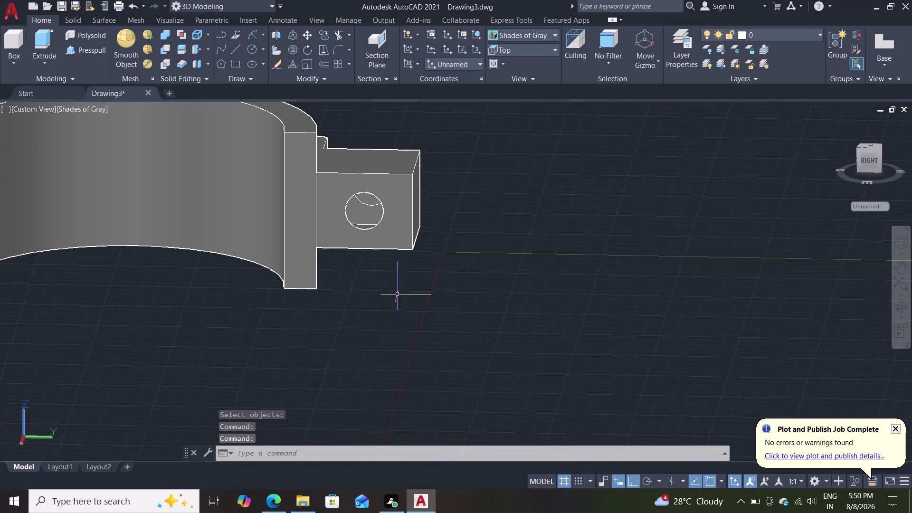
scroll(down, 3)
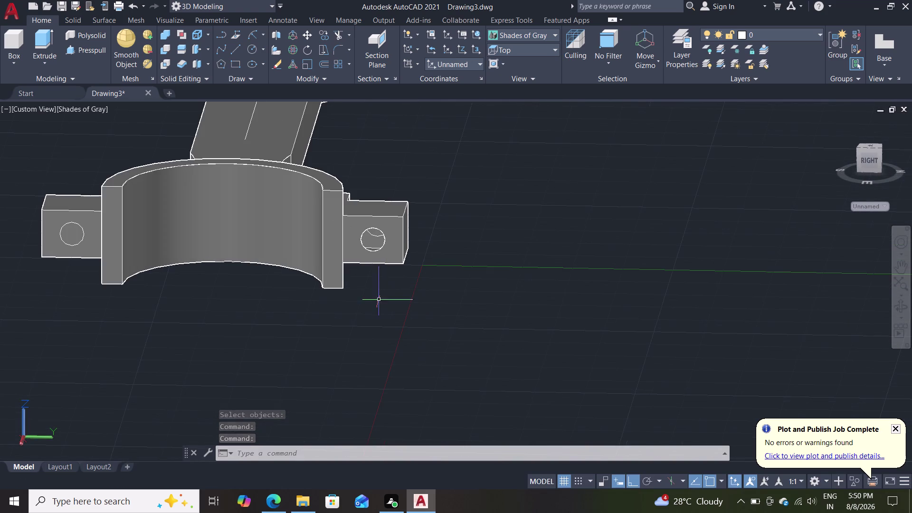
middle_drag(377, 304, 414, 273)
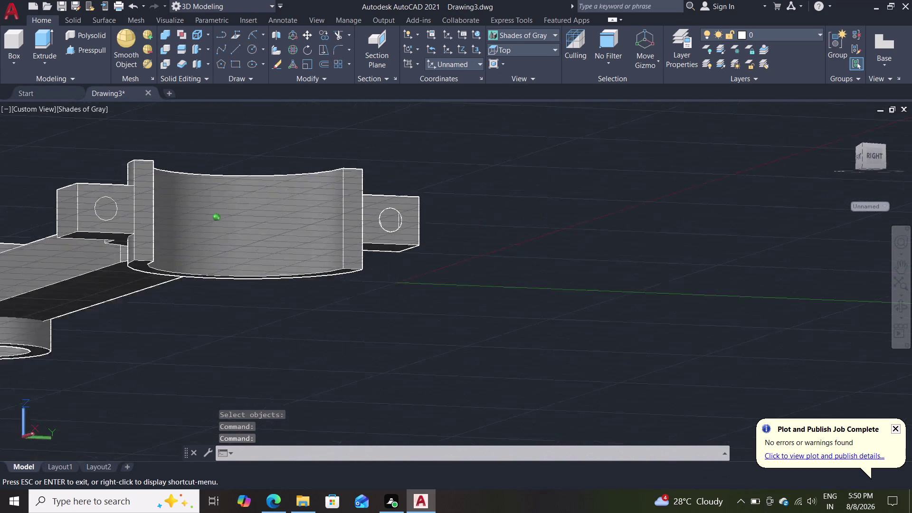
middle_drag(414, 273, 219, 275)
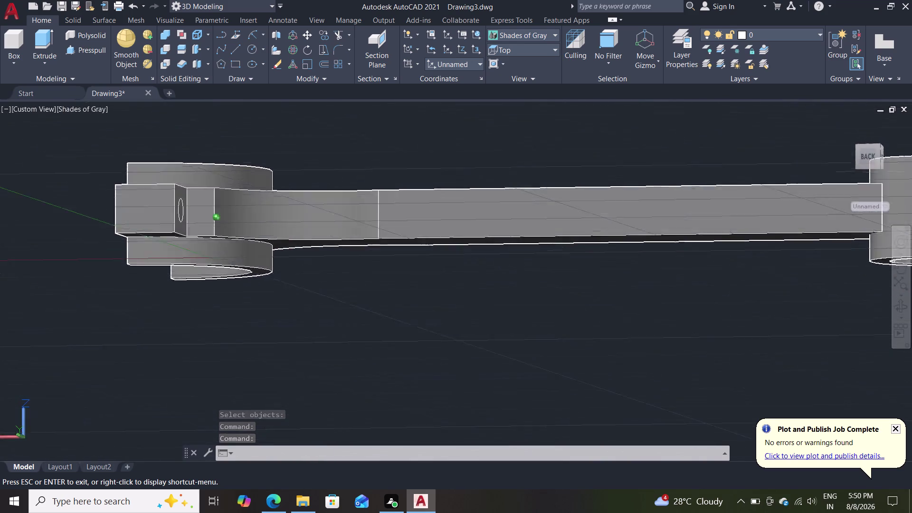
middle_drag(219, 276, 377, 281)
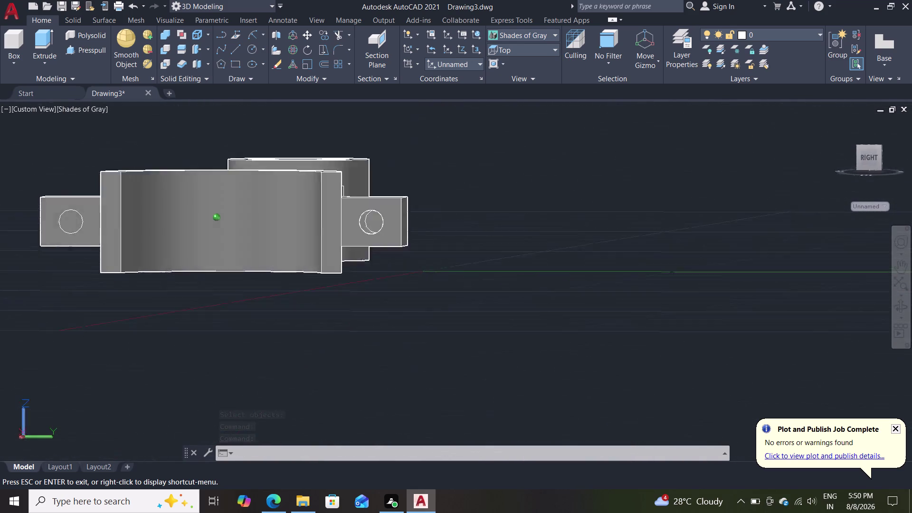
middle_drag(376, 280, 389, 262)
scroll(up, 3)
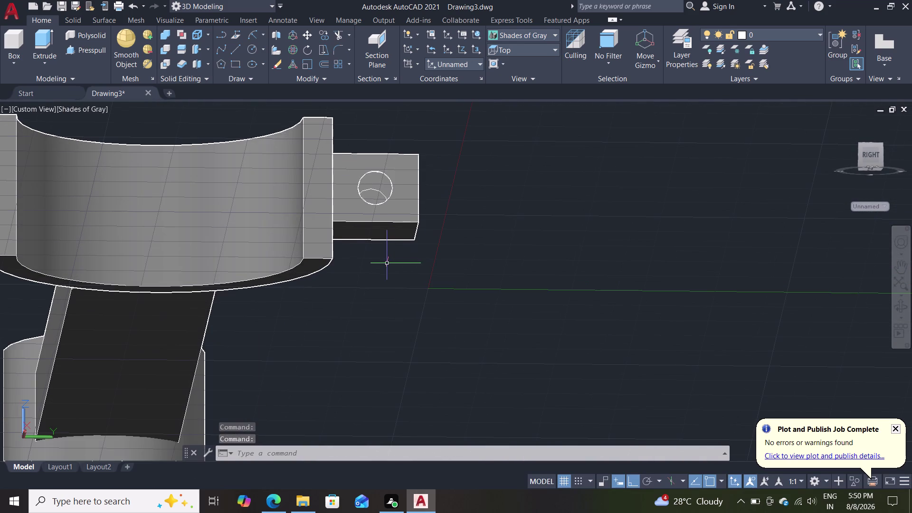
scroll(up, 3)
middle_drag(387, 264, 372, 298)
click(332, 288)
click(350, 289)
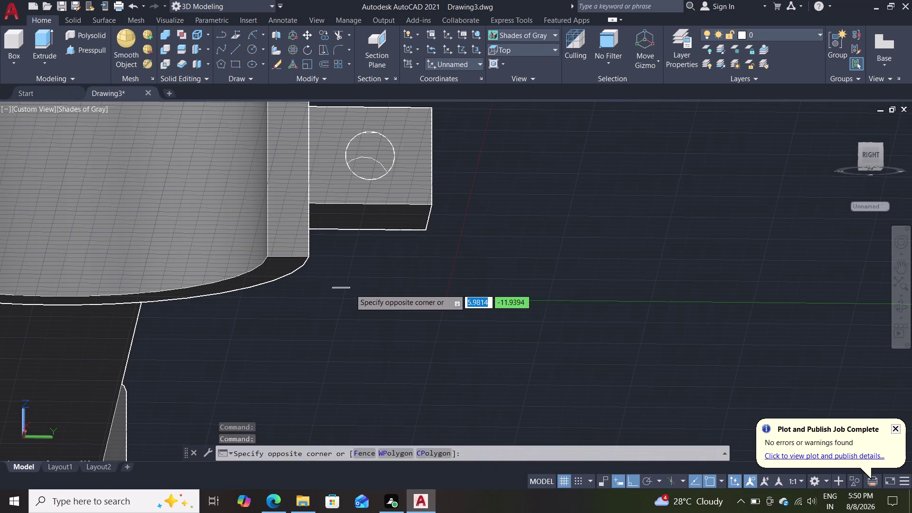
key(Escape)
middle_drag(486, 274, 488, 279)
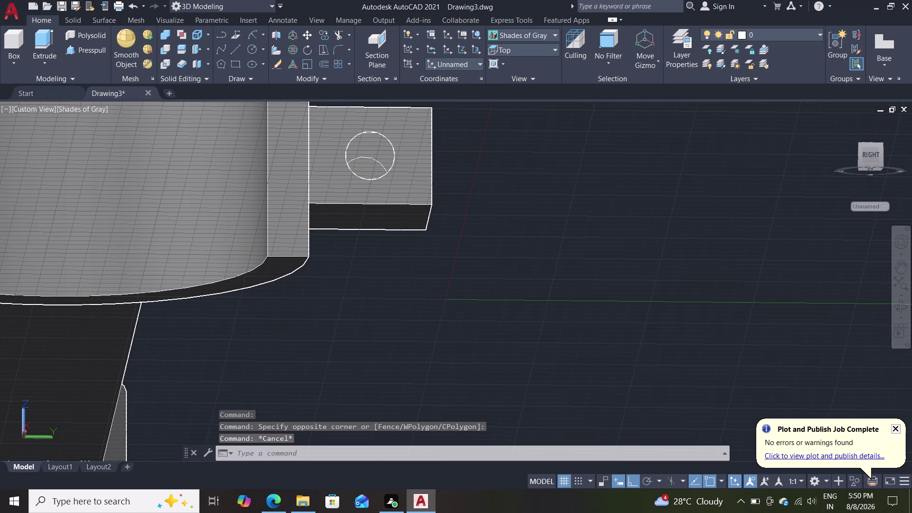
middle_drag(487, 280, 481, 305)
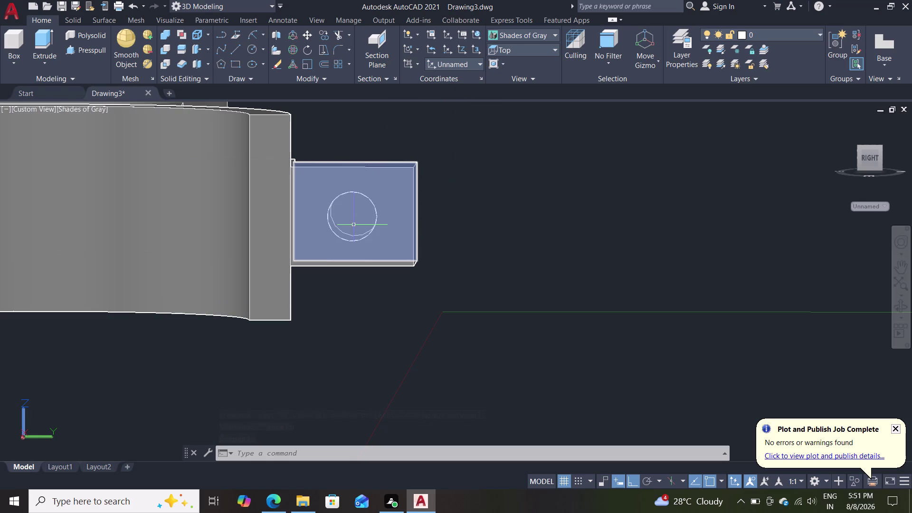
click(371, 215)
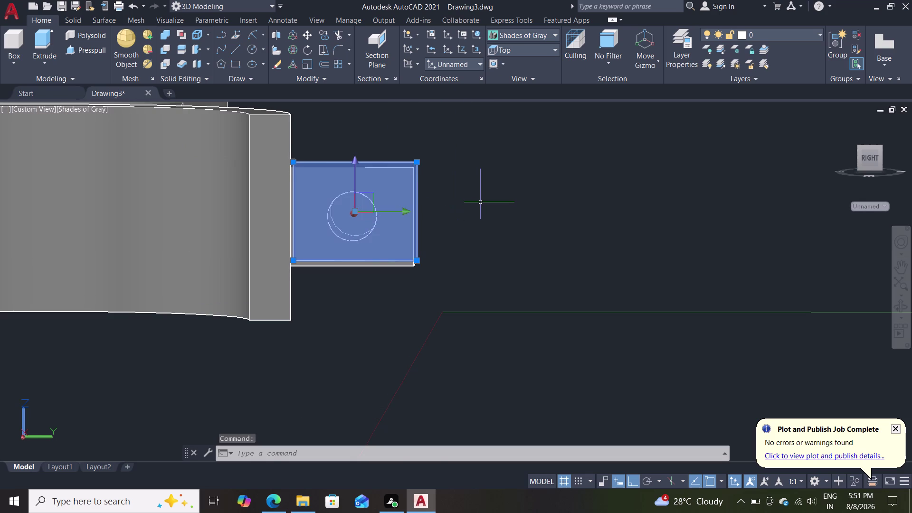
click(481, 203)
key(Escape)
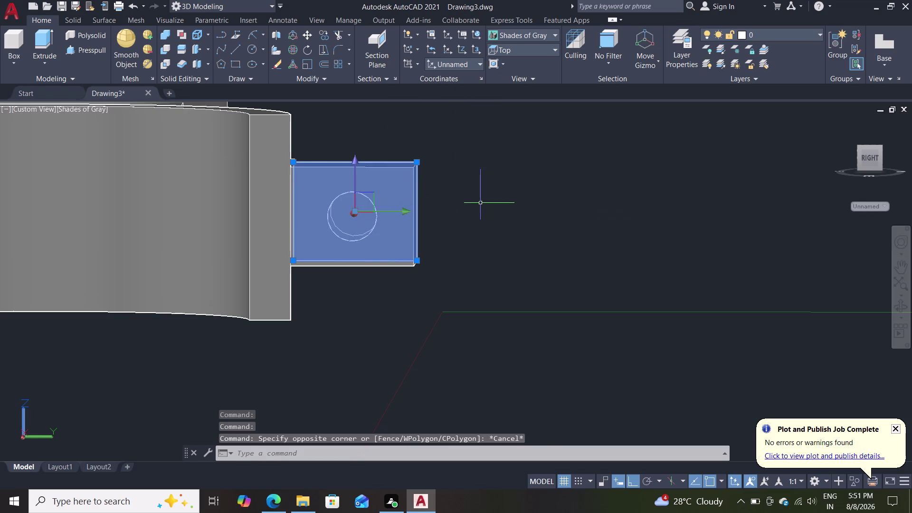
key(Escape)
middle_drag(450, 299, 460, 285)
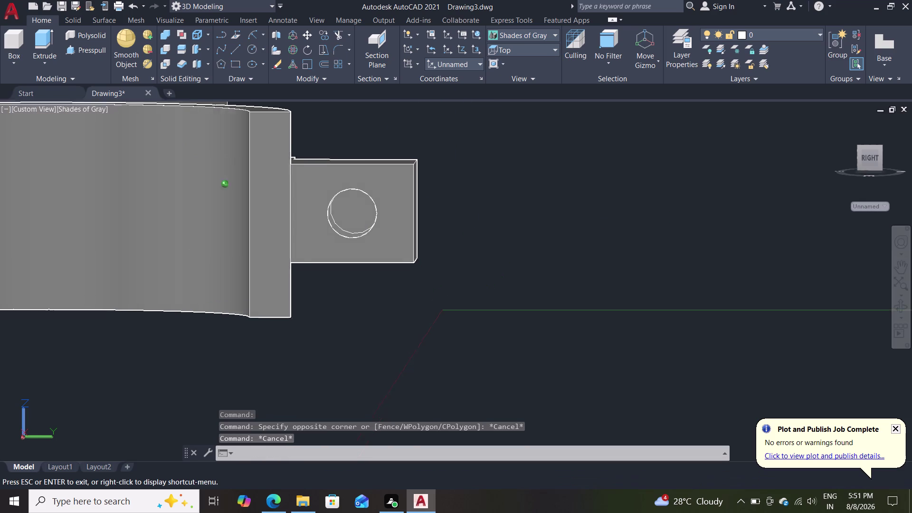
middle_drag(460, 284, 470, 294)
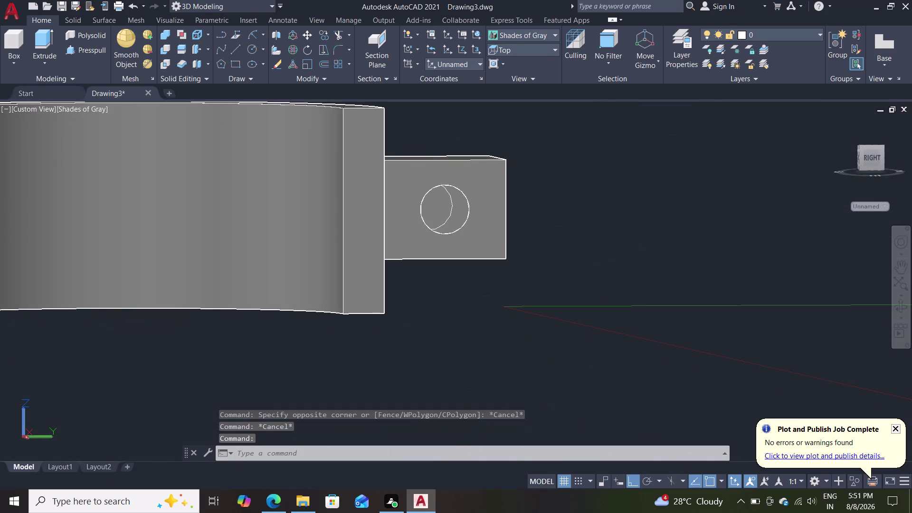
scroll(down, 3)
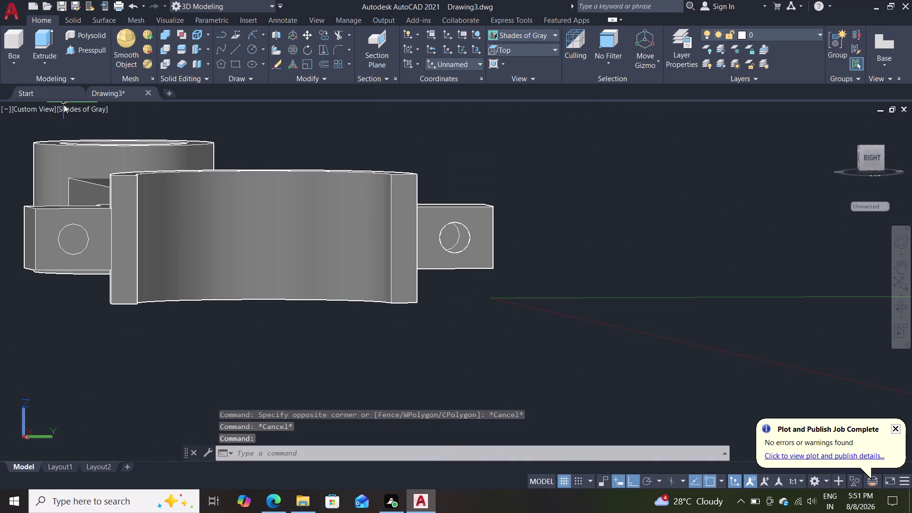
click(71, 111)
click(105, 169)
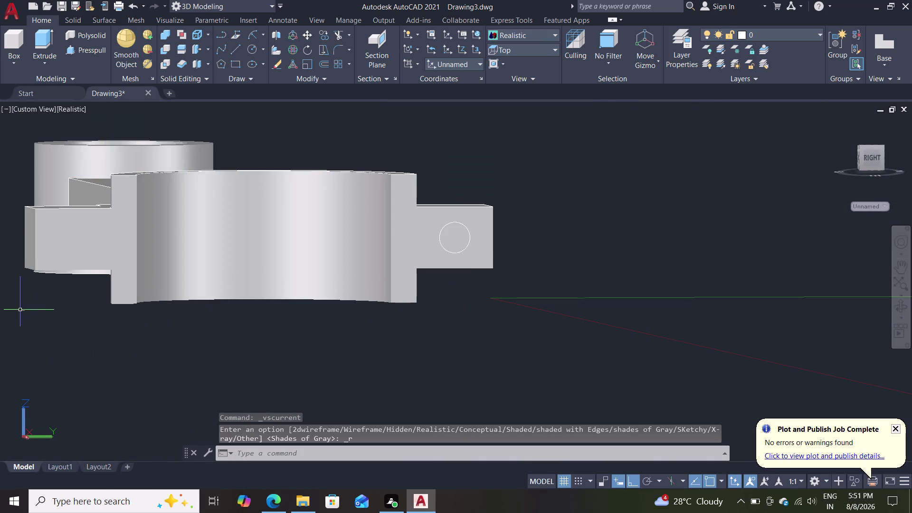
middle_drag(20, 308, 273, 326)
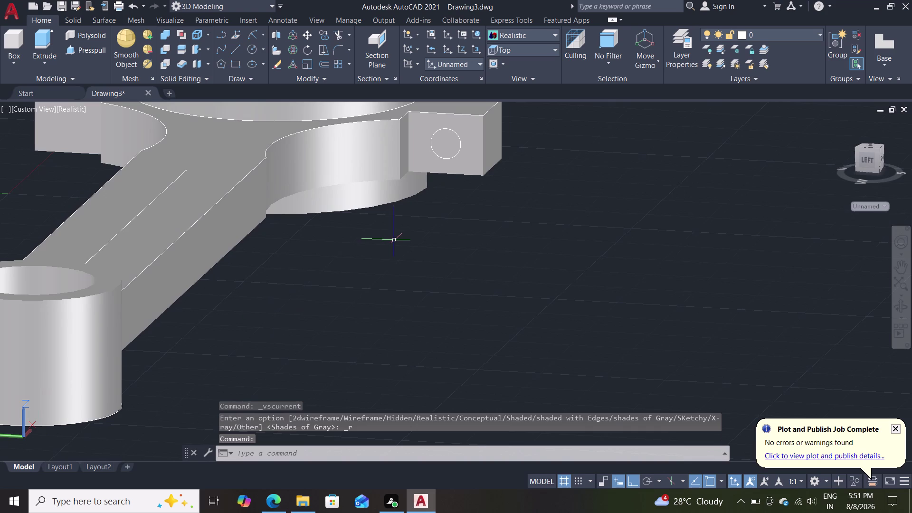
middle_drag(420, 252, 178, 272)
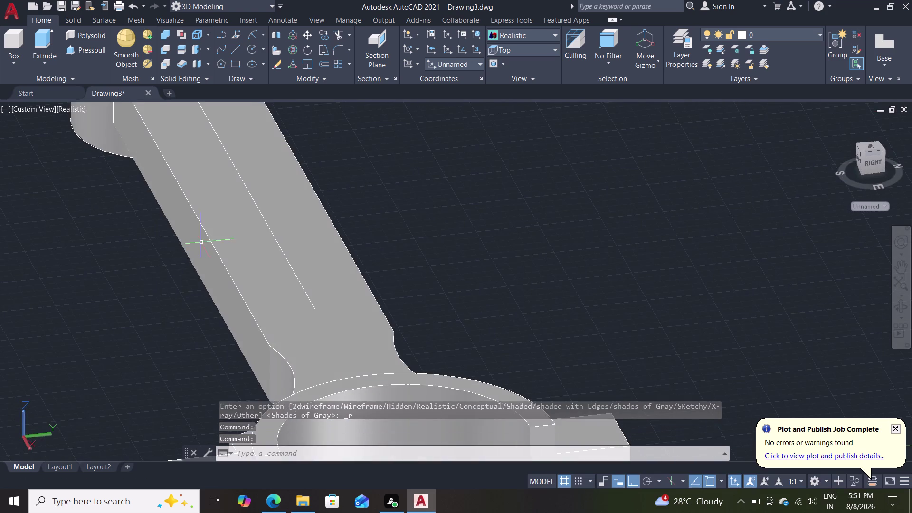
scroll(down, 3)
scroll(up, 3)
middle_drag(362, 276, 361, 250)
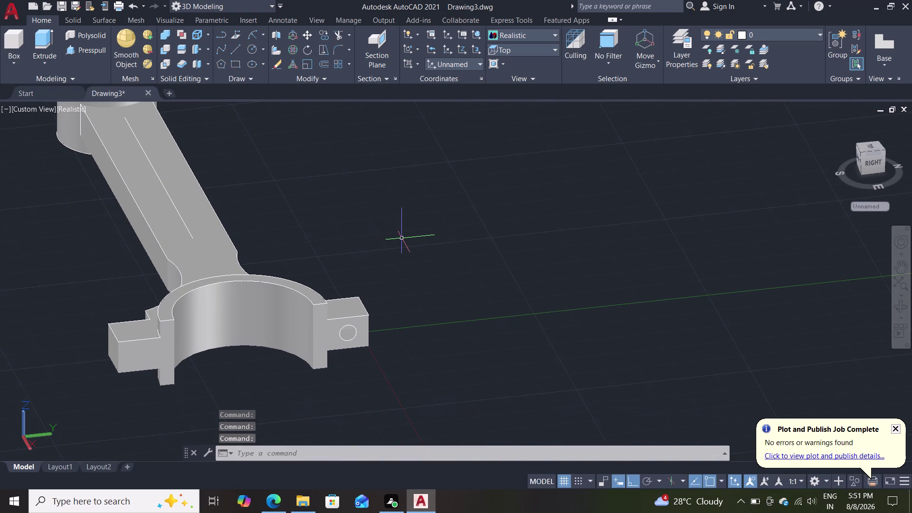
click(169, 244)
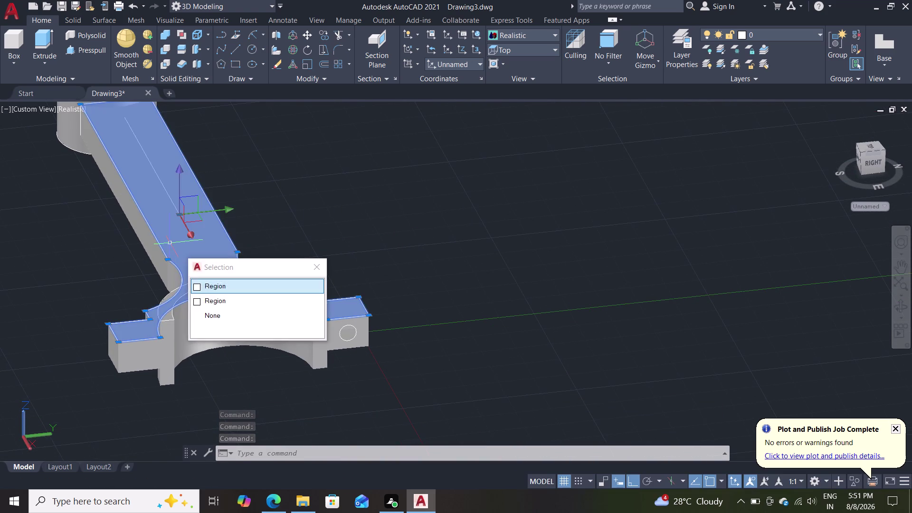
click(225, 284)
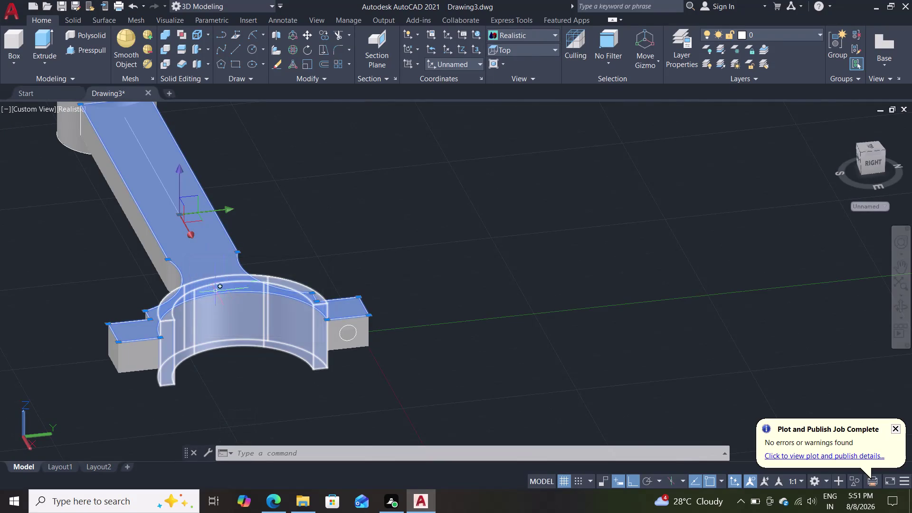
click(218, 301)
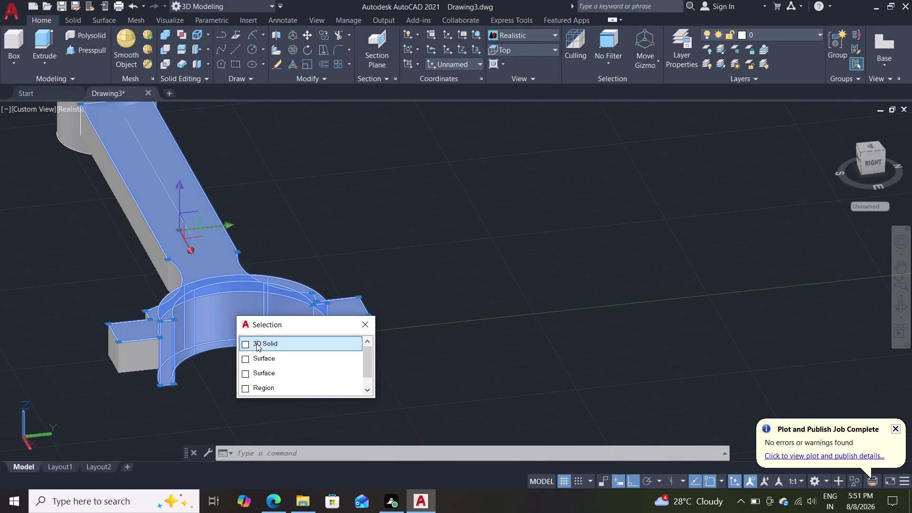
click(256, 343)
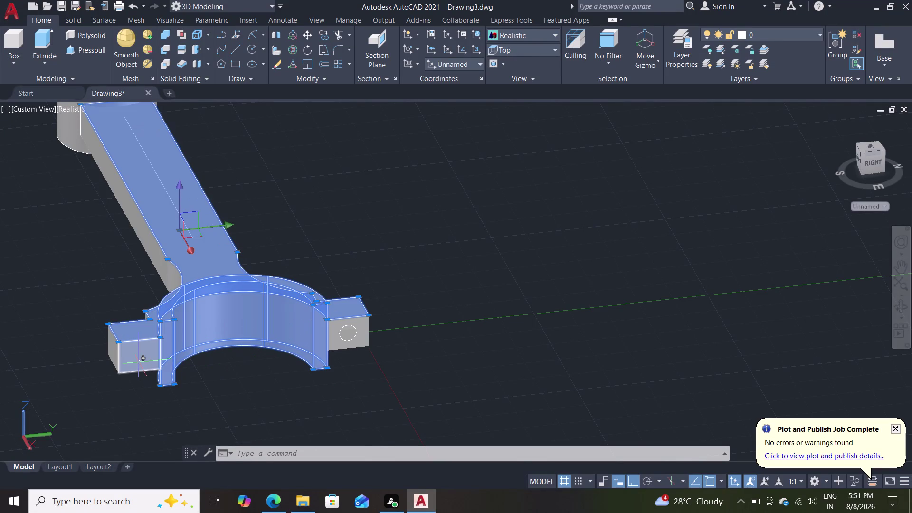
click(139, 362)
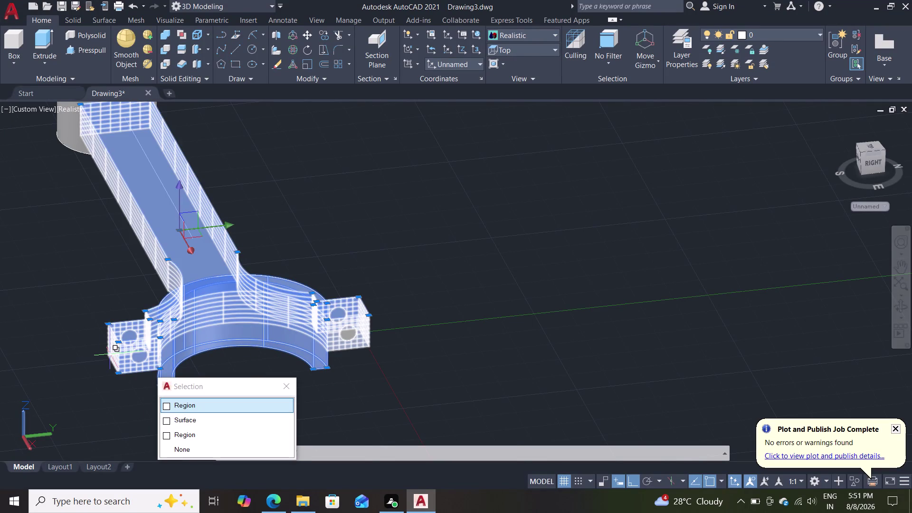
click(110, 355)
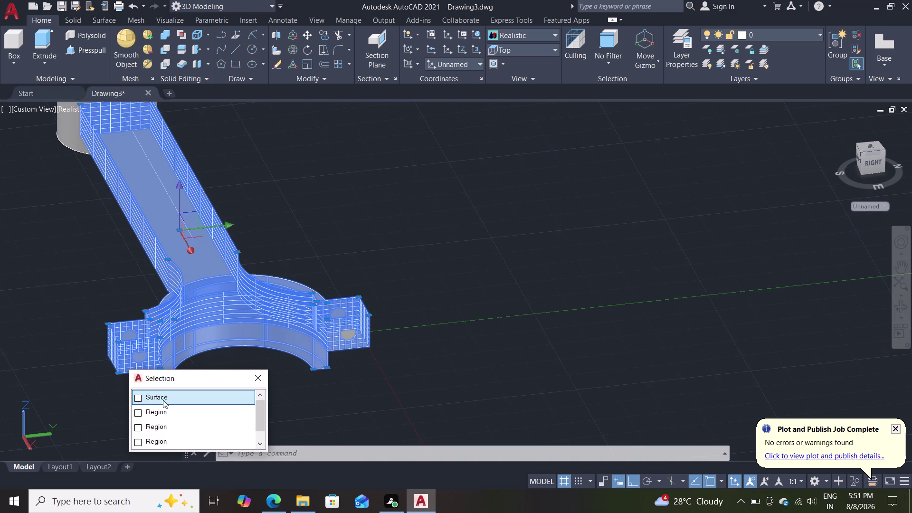
click(163, 400)
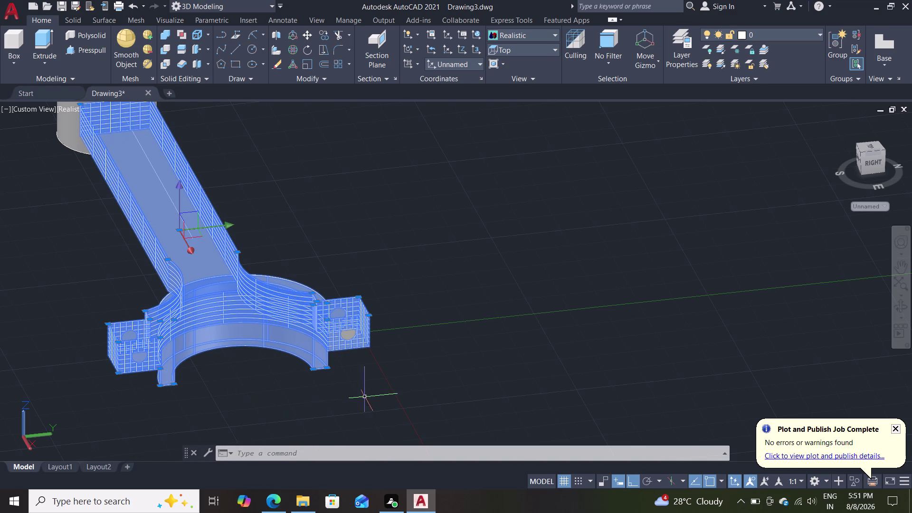
middle_drag(440, 324, 402, 340)
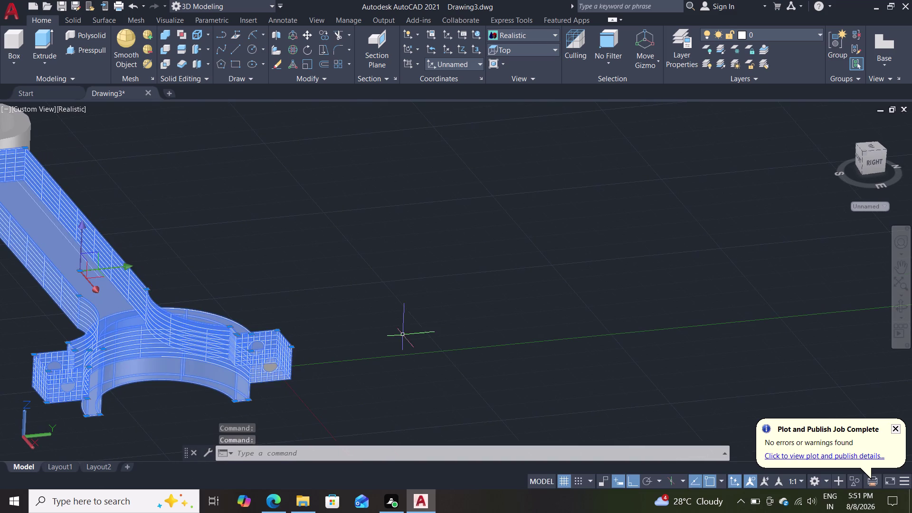
middle_drag(264, 248, 265, 249)
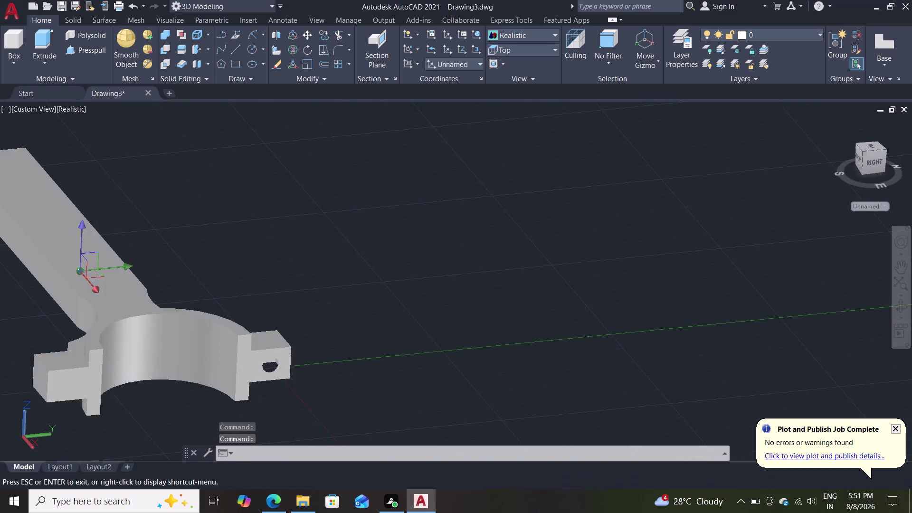
middle_drag(265, 249, 448, 231)
scroll(down, 3)
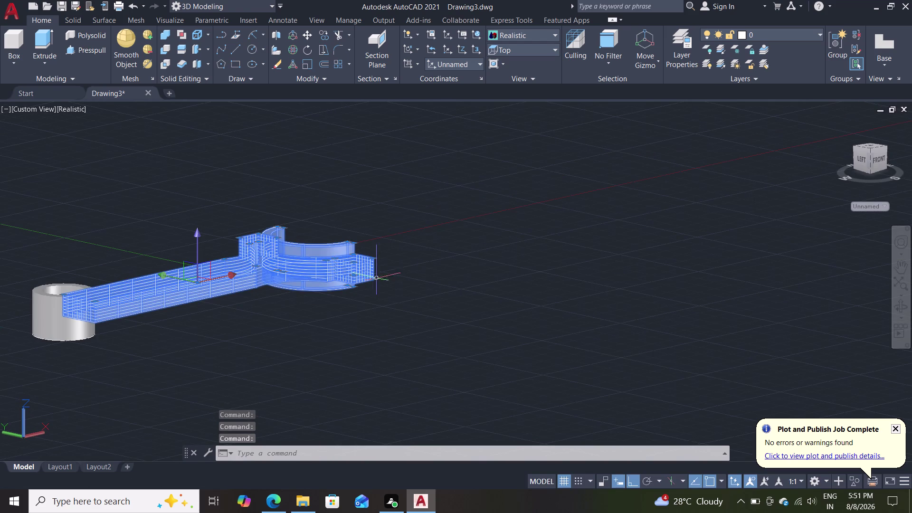
click(47, 315)
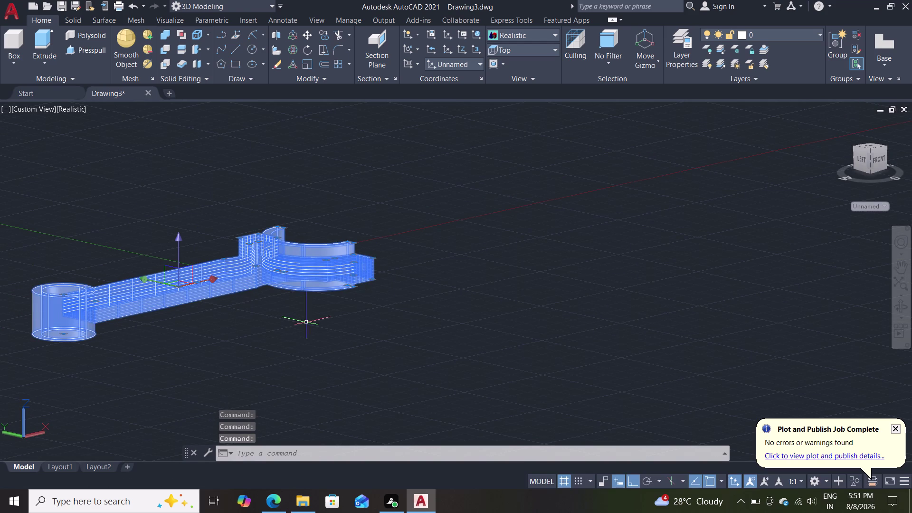
key(j)
key(Return)
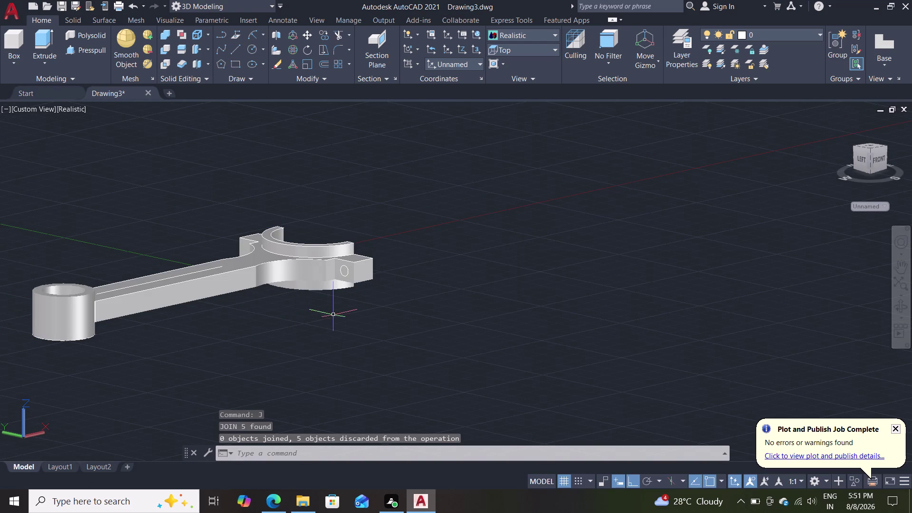
middle_drag(272, 341, 334, 370)
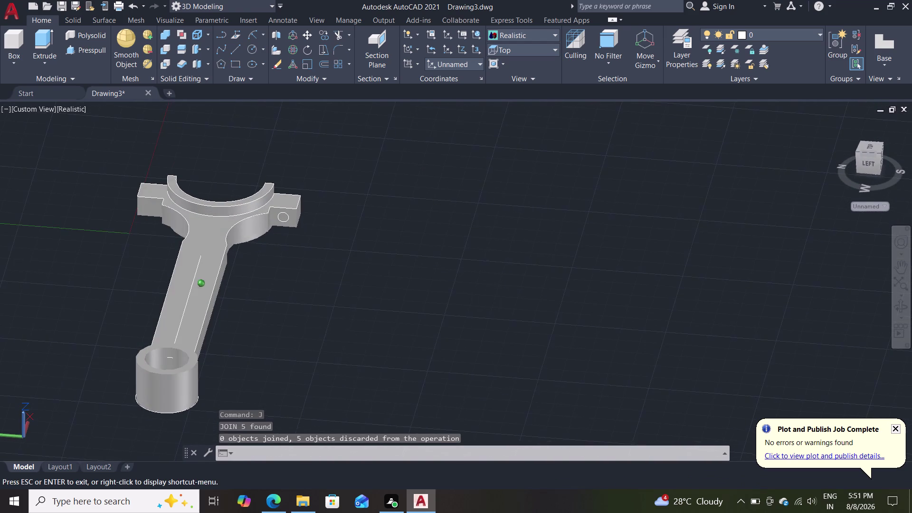
scroll(up, 3)
scroll(up, 3)
middle_drag(233, 266, 243, 291)
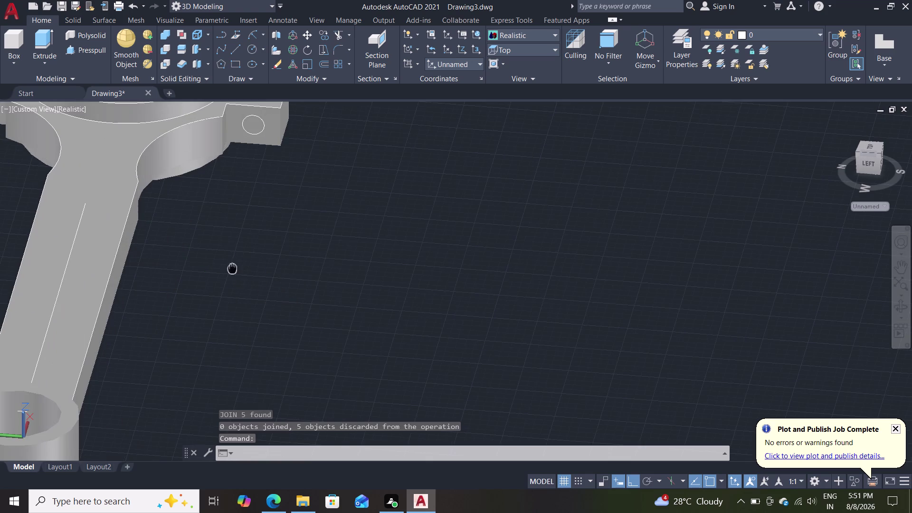
middle_drag(243, 291, 309, 380)
click(187, 240)
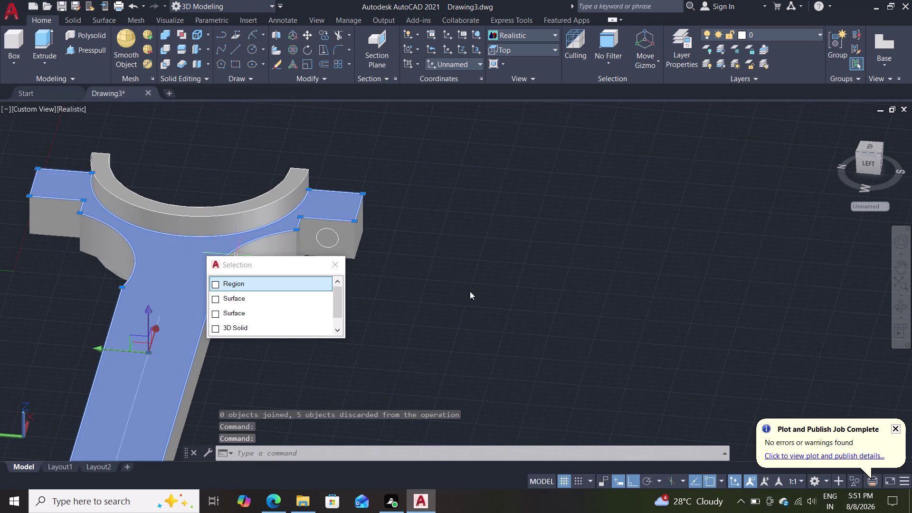
click(505, 313)
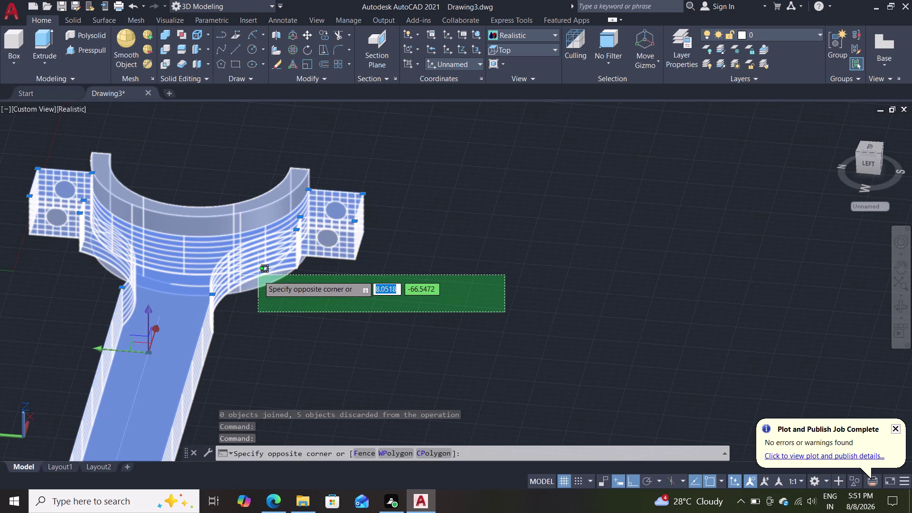
click(258, 275)
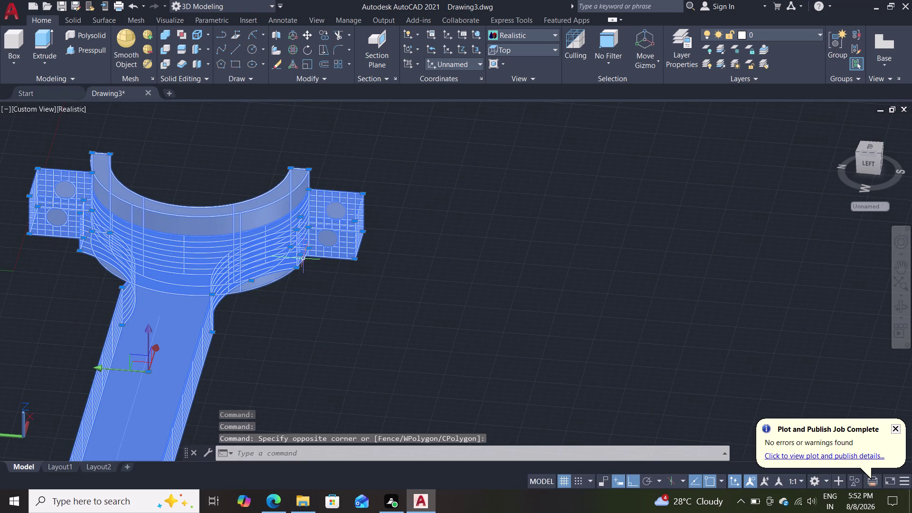
key(j)
key(Return)
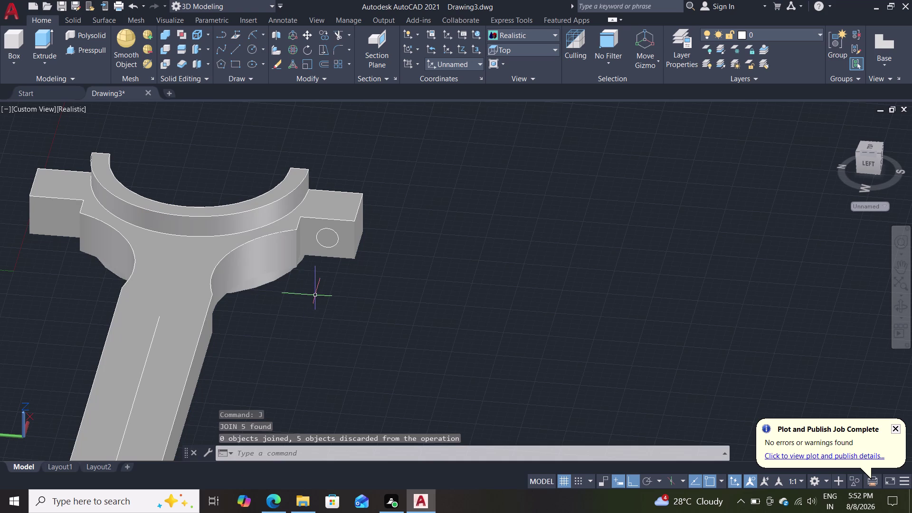
scroll(down, 3)
click(235, 283)
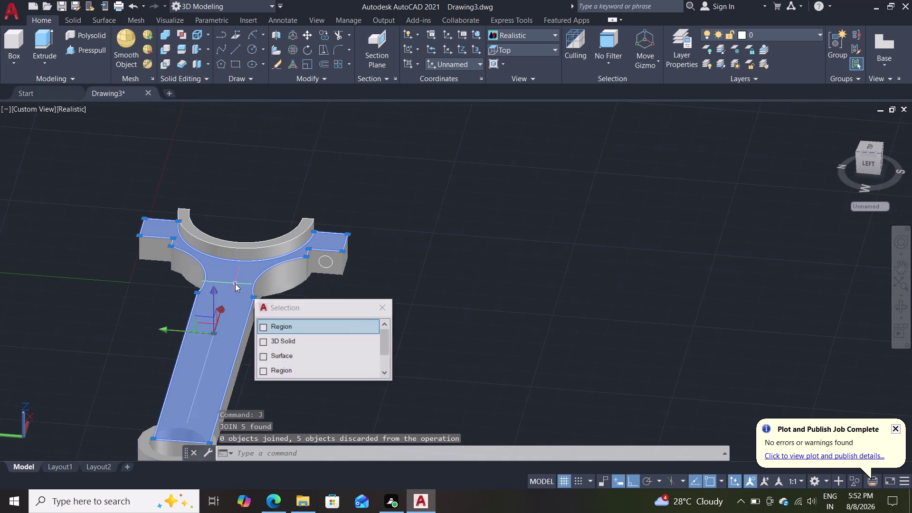
click(385, 308)
click(282, 277)
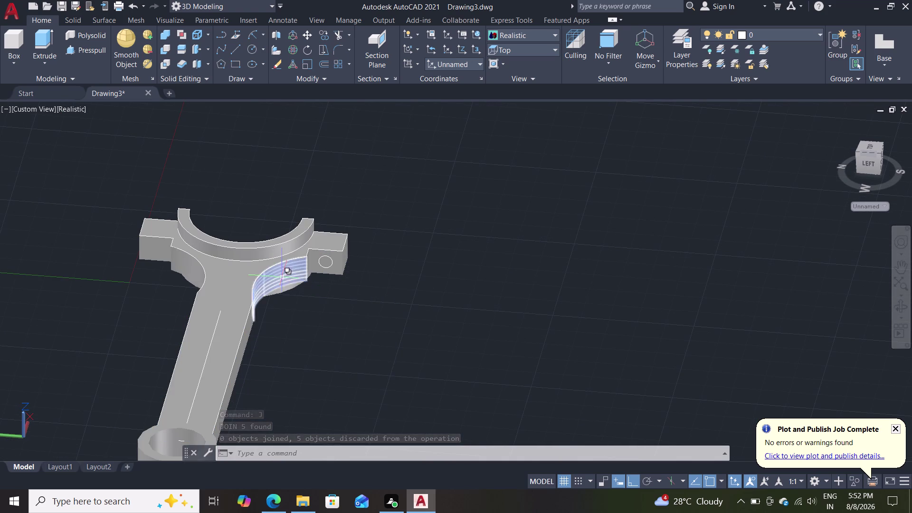
click(436, 302)
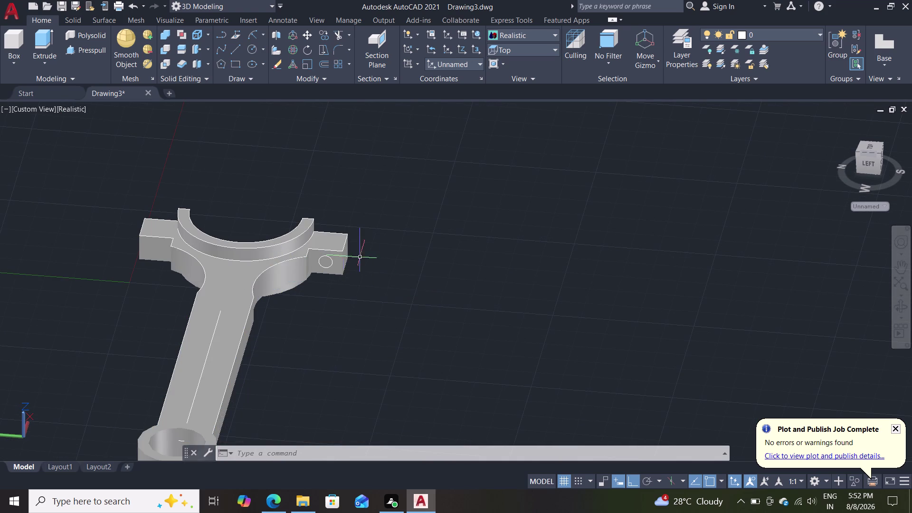
click(338, 249)
click(421, 293)
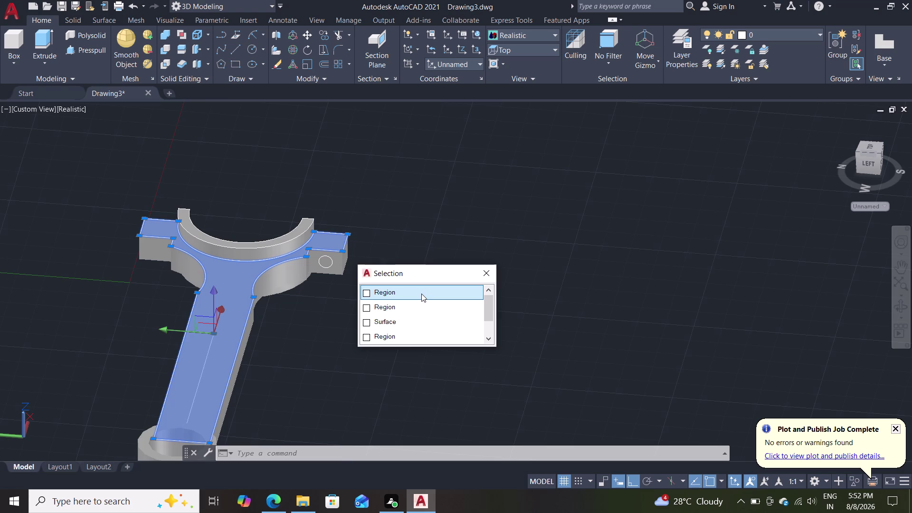
click(337, 269)
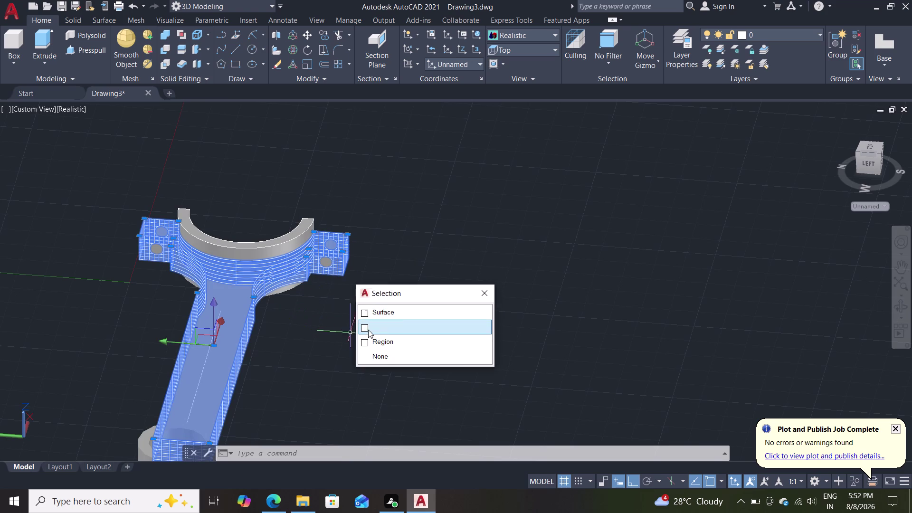
click(385, 314)
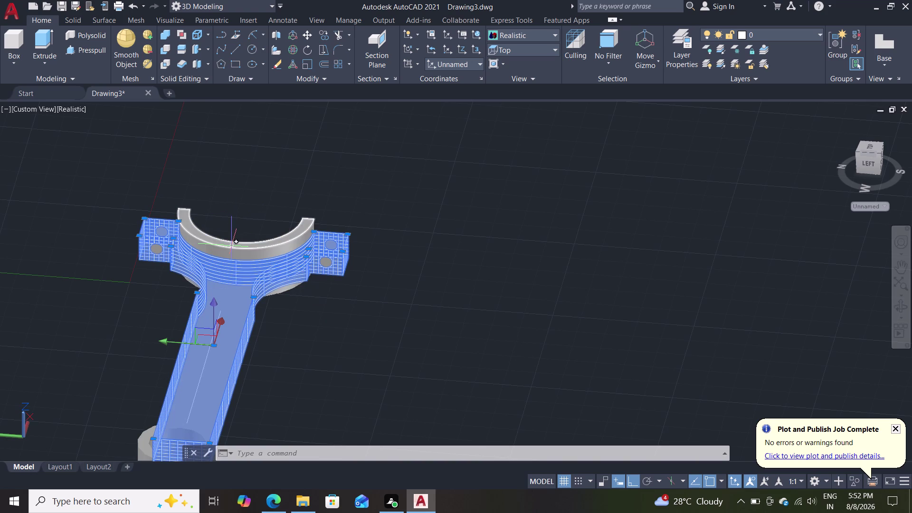
click(232, 246)
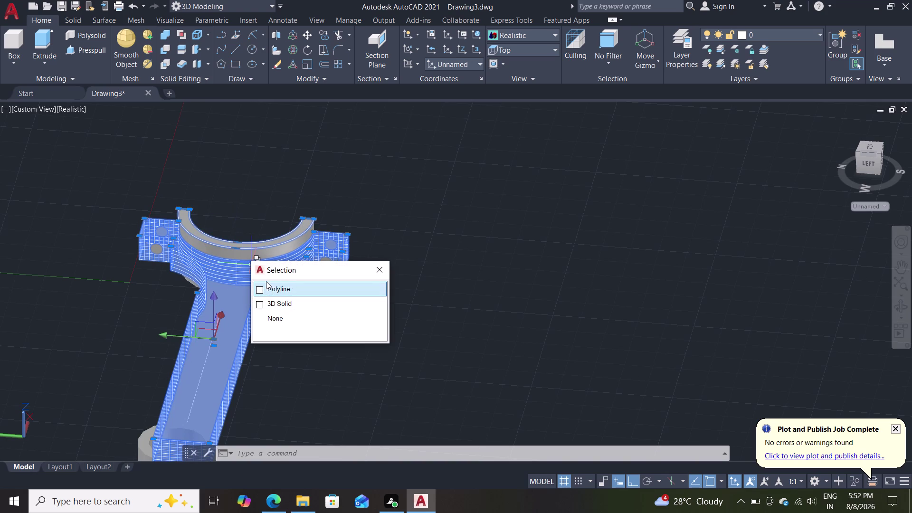
click(286, 293)
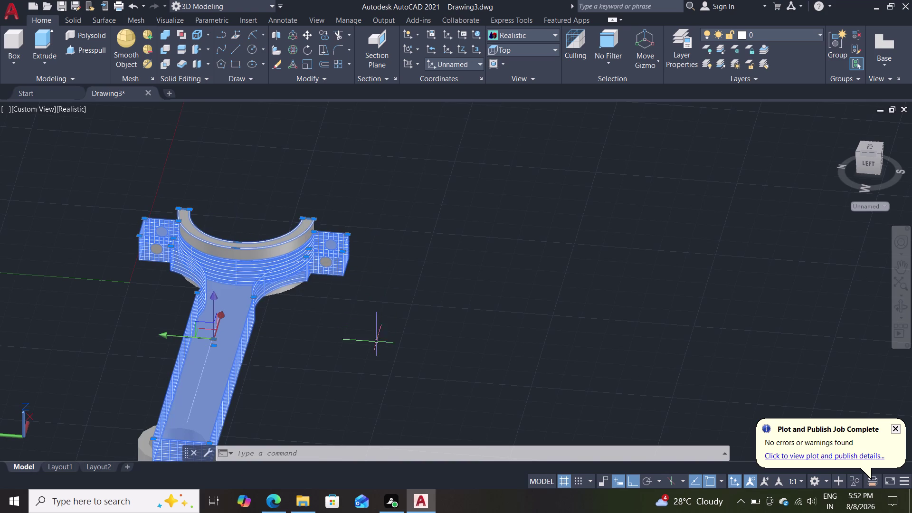
middle_drag(377, 346, 271, 365)
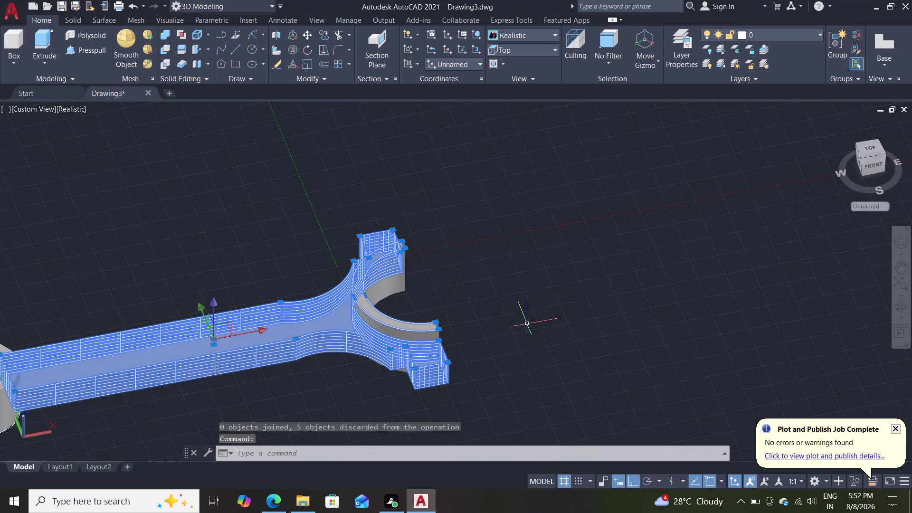
Select the small-end boss and try joining the rod pieces with JOIN.
middle_drag(524, 331, 369, 292)
scroll(down, 3)
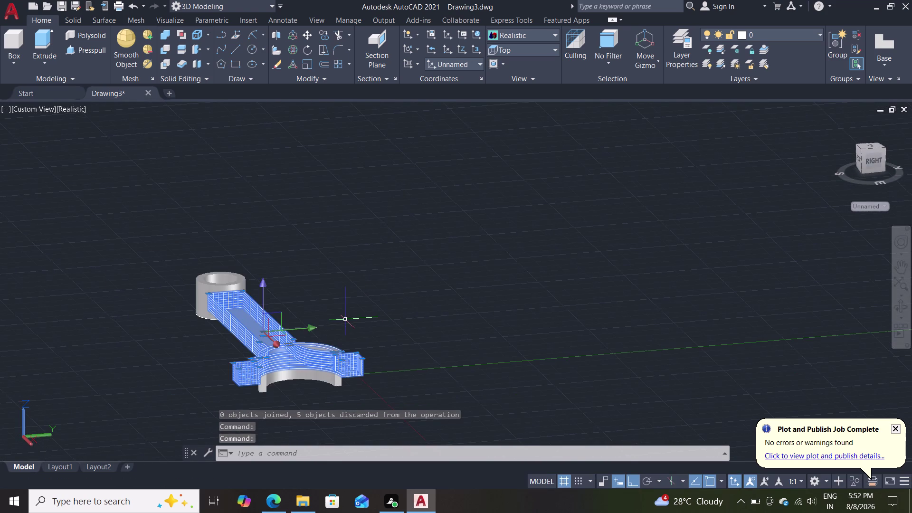
click(276, 375)
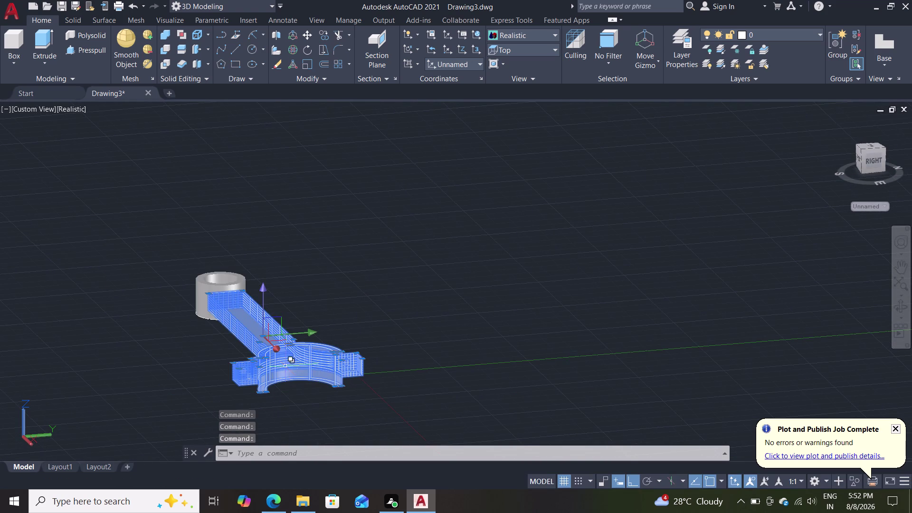
click(213, 282)
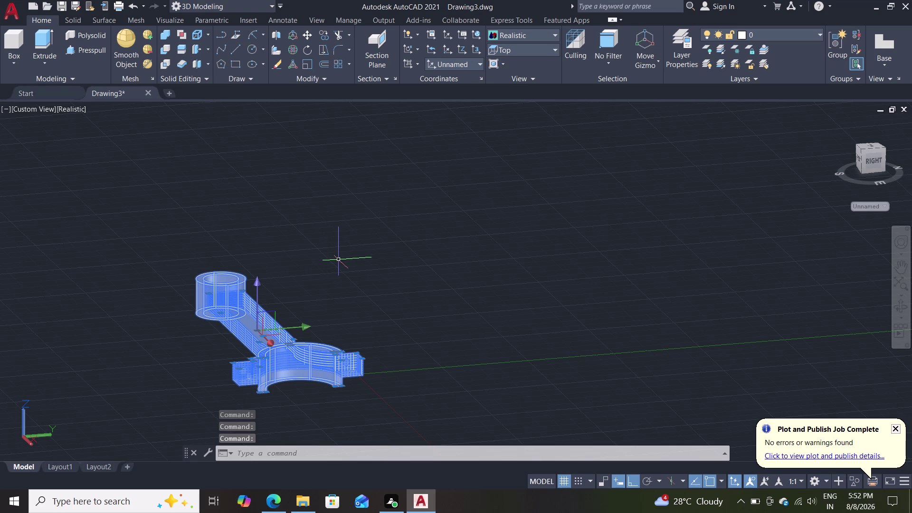
key(j)
key(Return)
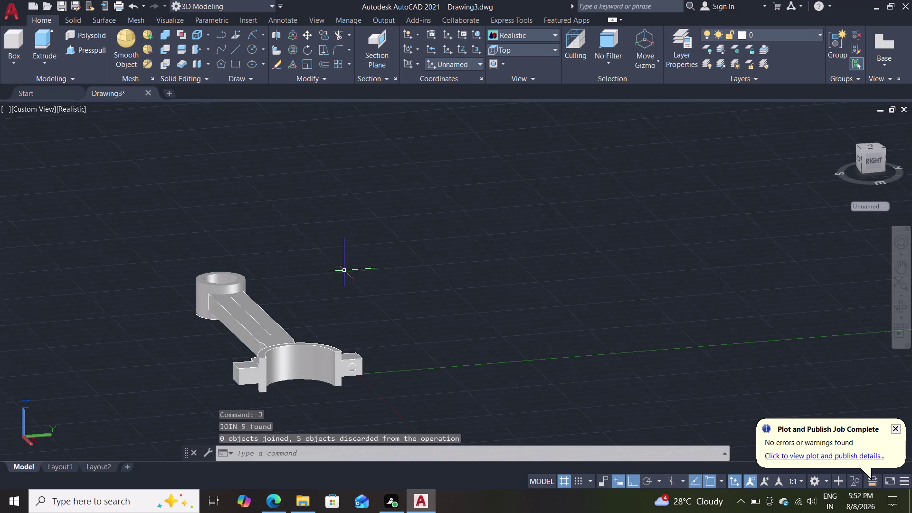
Orbit around the rod to inspect the big end's lug from both sides.
scroll(up, 3)
middle_drag(88, 345, 217, 337)
scroll(down, 3)
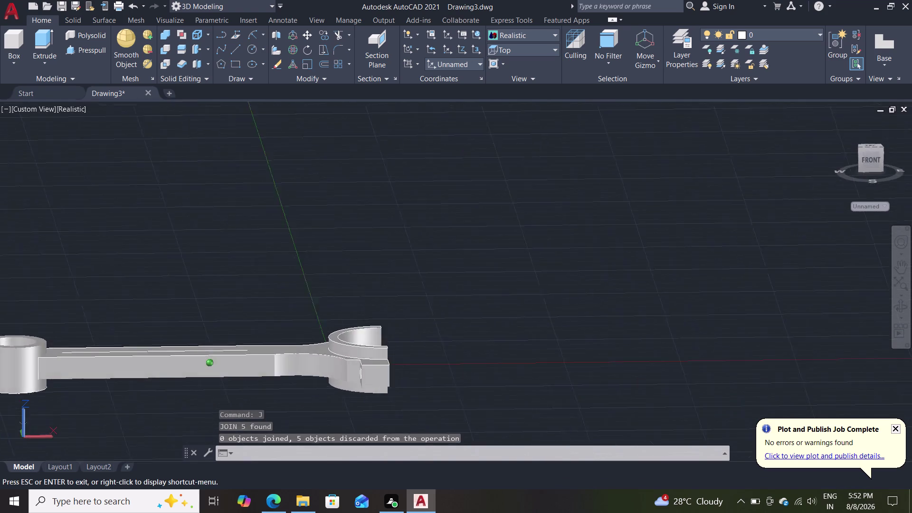
middle_drag(217, 338, 235, 338)
scroll(up, 3)
scroll(up, 3)
middle_drag(457, 376, 481, 332)
scroll(up, 3)
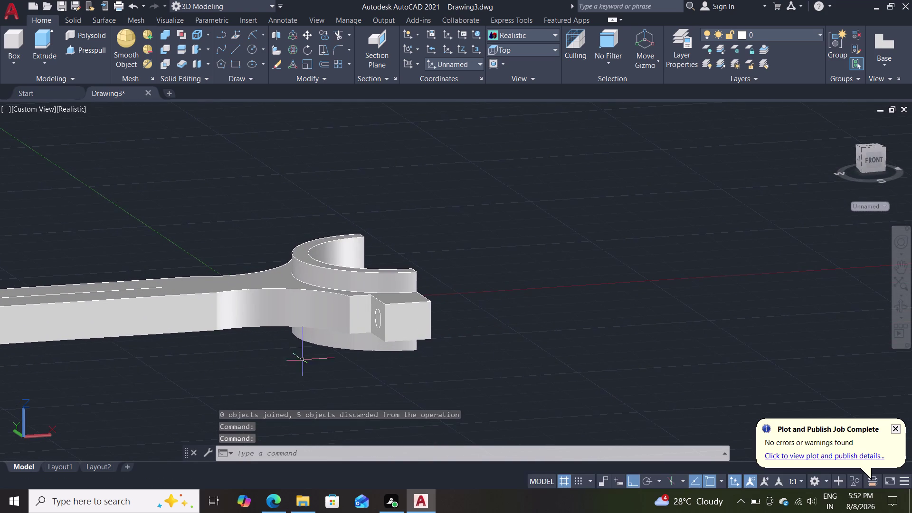
middle_drag(210, 372, 313, 372)
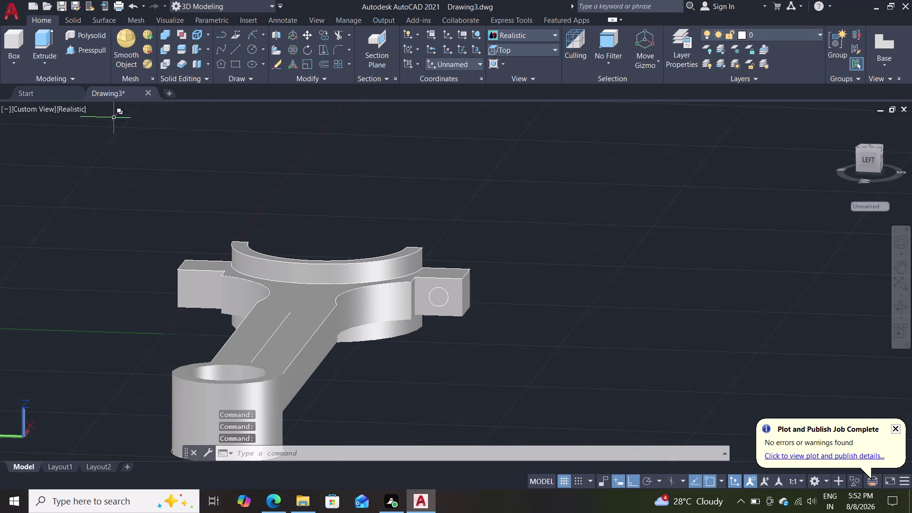
click(86, 49)
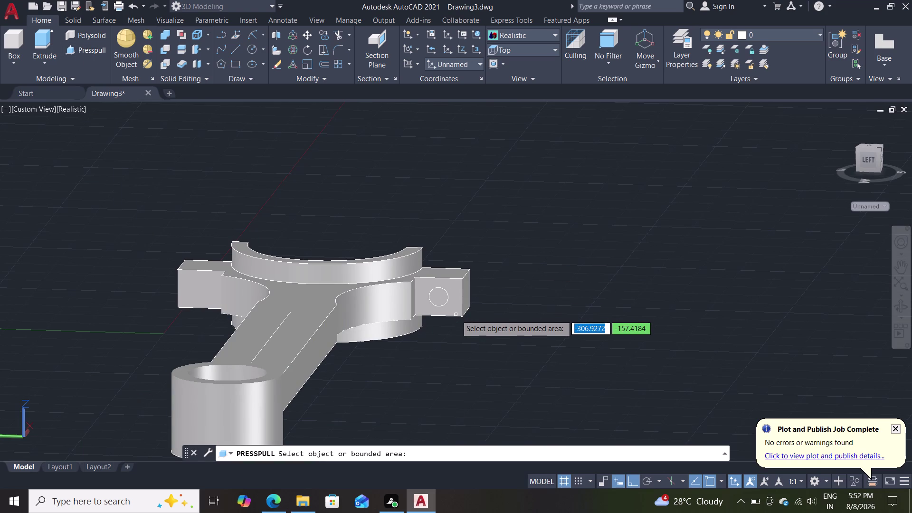
Zoom toward the side lug and bring up the ribbon's preset View list.
scroll(up, 3)
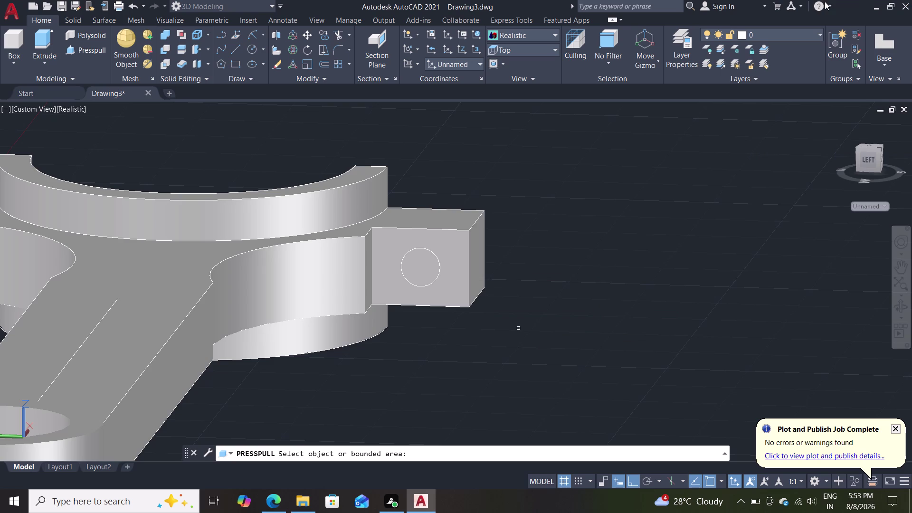
click(534, 50)
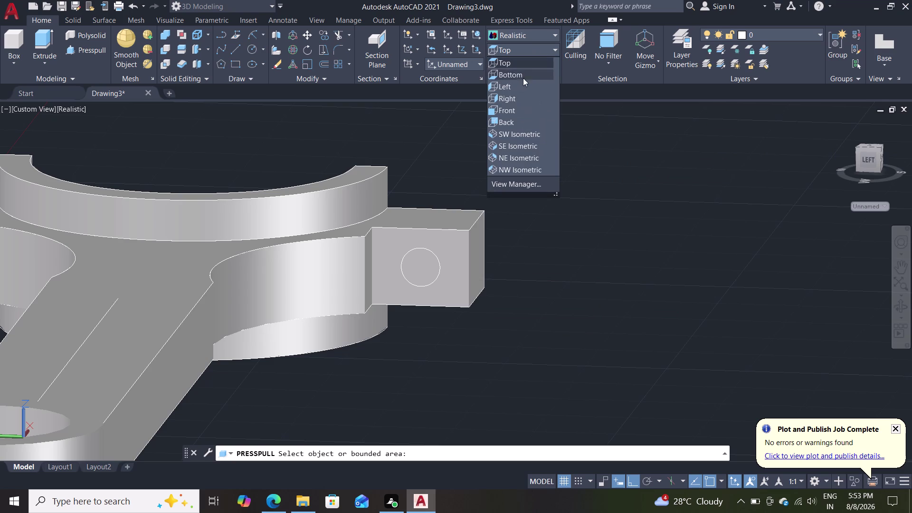
Switch to Top view and draw a first rectangle above the curved arm's end.
click(516, 65)
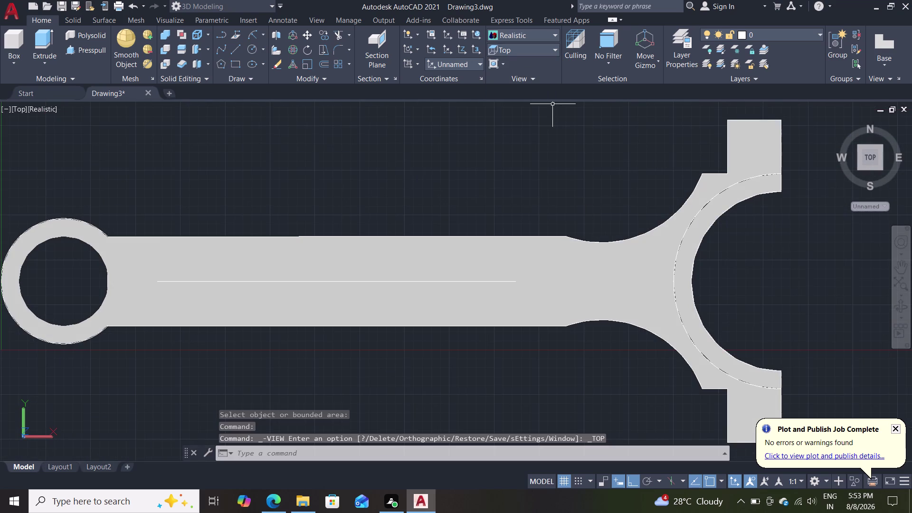
scroll(down, 3)
scroll(up, 3)
scroll(up, 3)
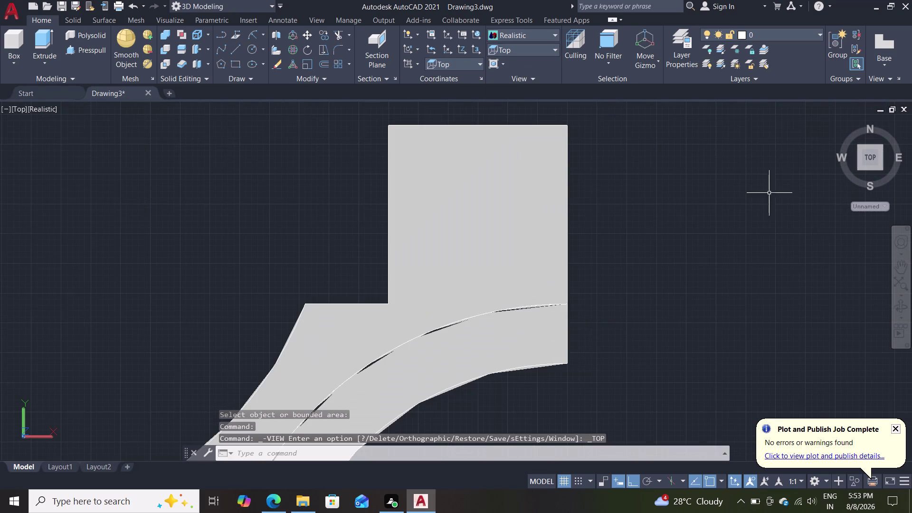
click(238, 68)
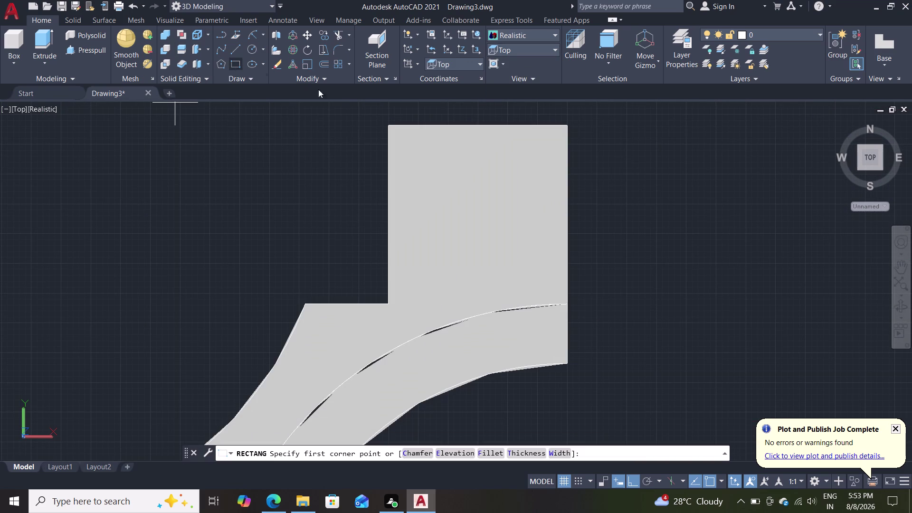
click(389, 127)
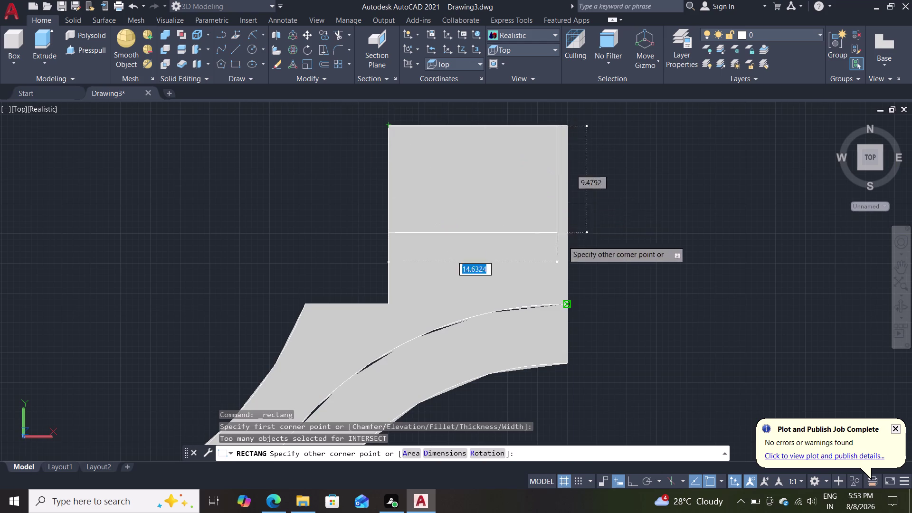
click(390, 304)
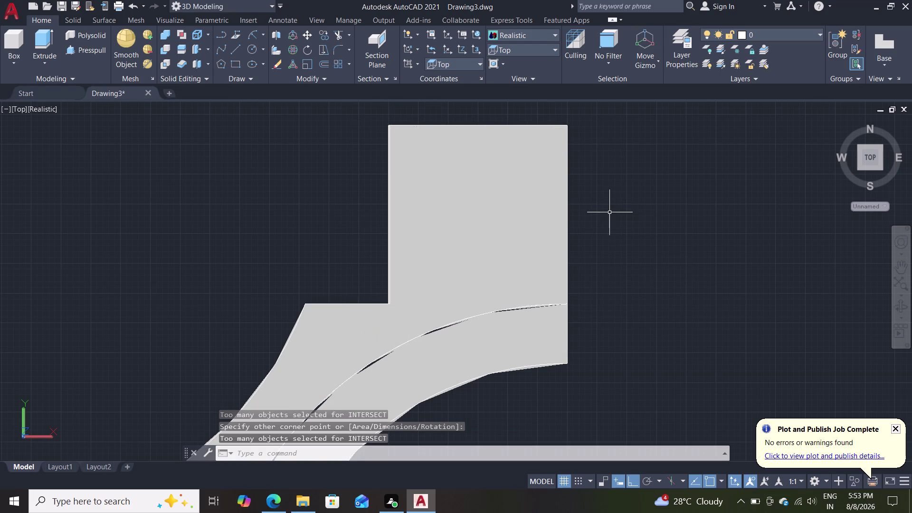
scroll(down, 3)
scroll(up, 3)
scroll(up, 3)
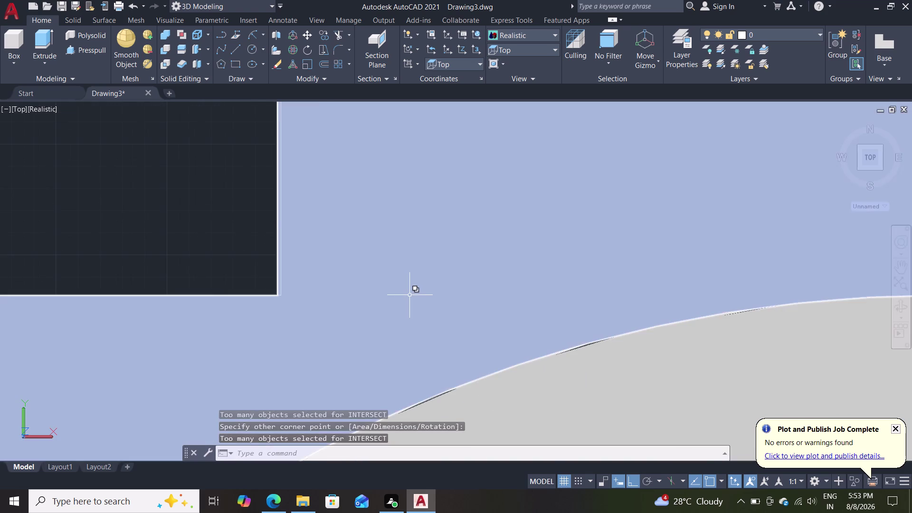
scroll(down, 3)
Undo the extra zooms and remove the first rectangle.
key(ctrl+z)
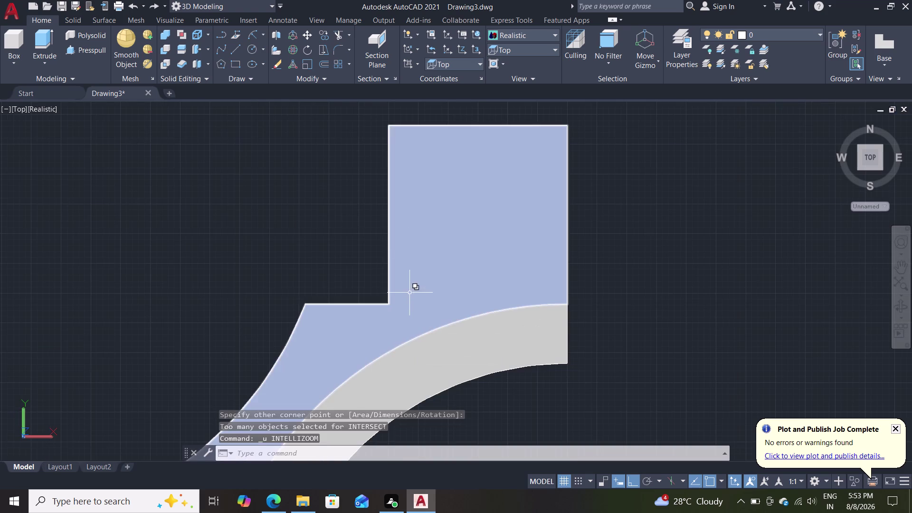
scroll(down, 3)
scroll(up, 3)
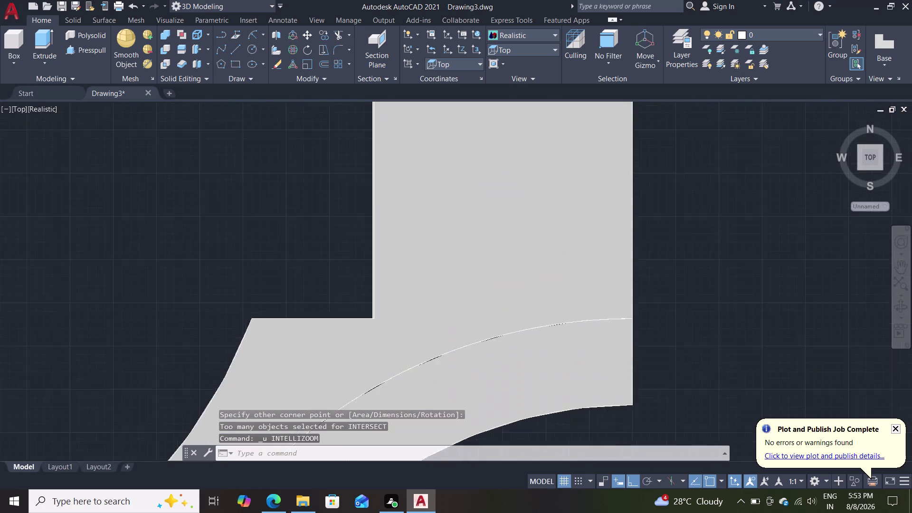
scroll(up, 3)
key(z)
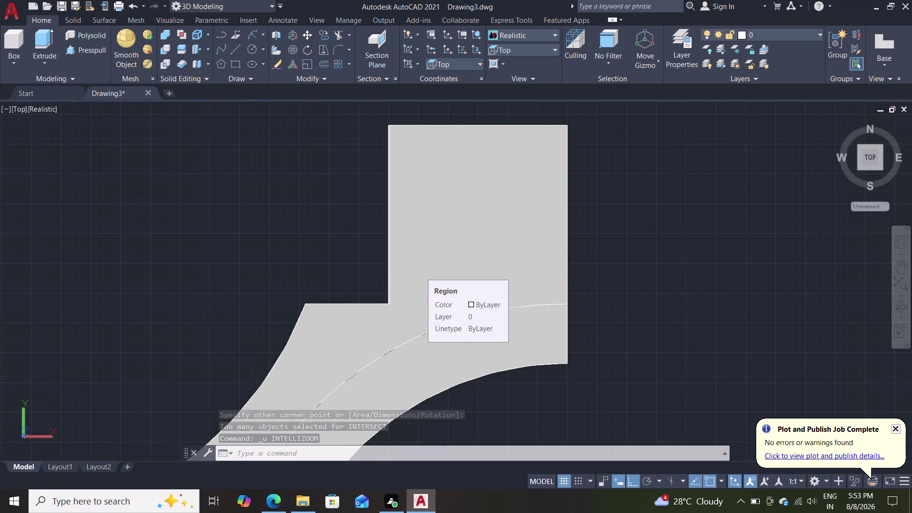
key(ctrl+z)
scroll(down, 3)
scroll(down, 3)
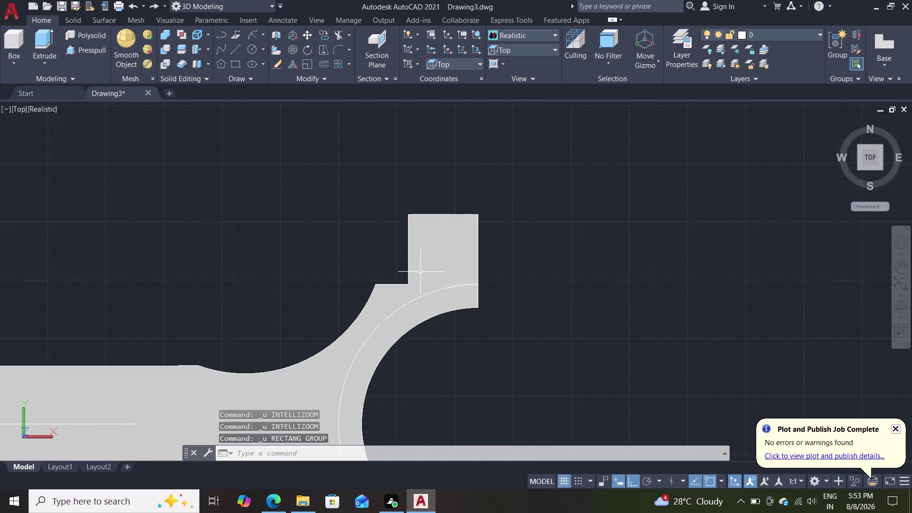
scroll(up, 3)
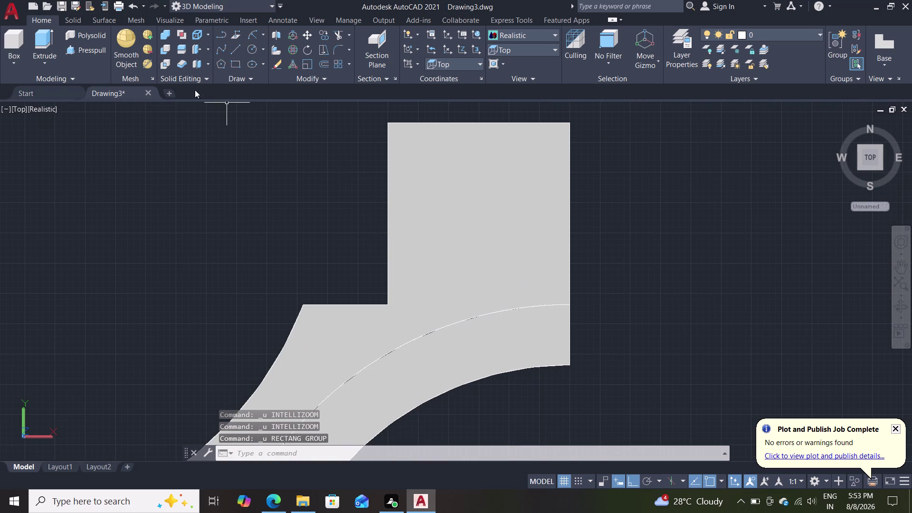
Restart the rectangle, then cancel it after shortcut-menu attempts.
click(236, 64)
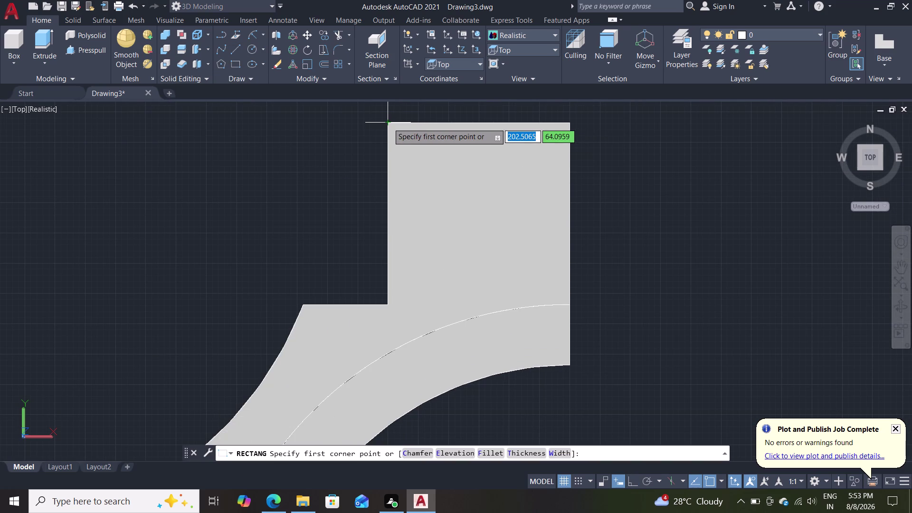
right_click(43, 109)
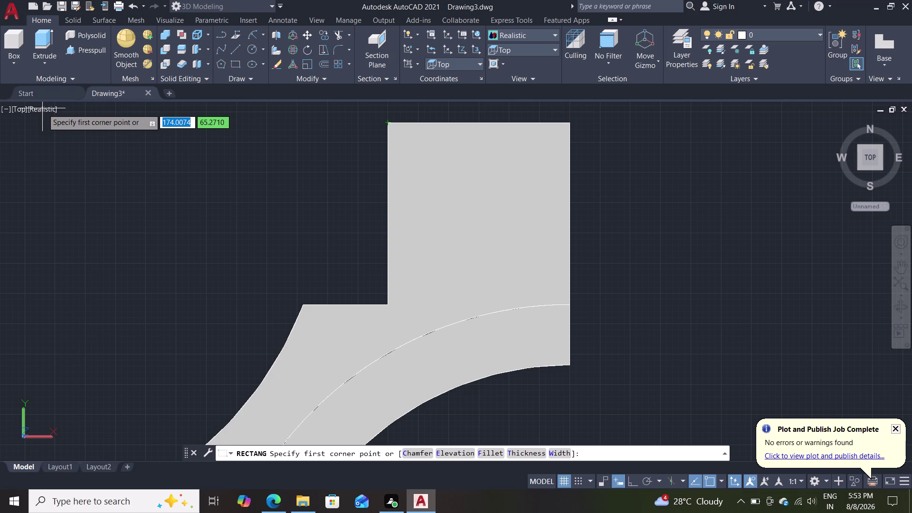
click(41, 138)
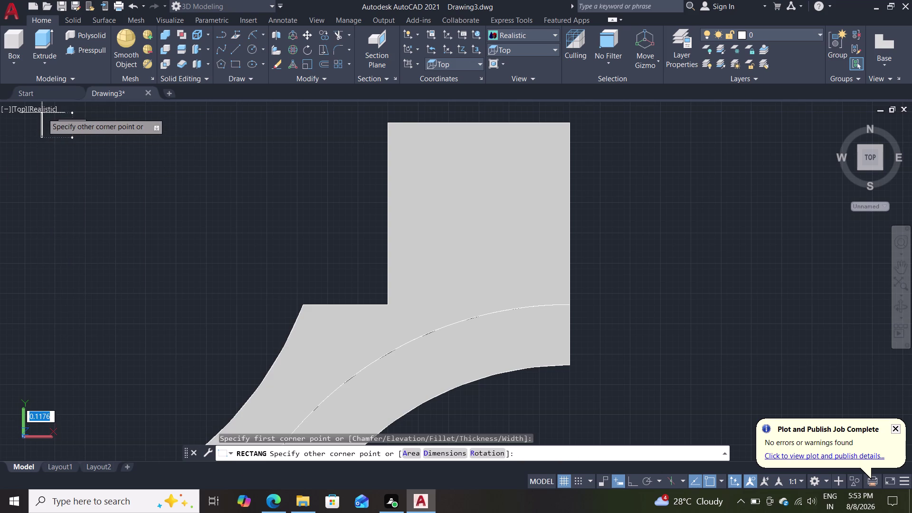
click(42, 112)
double_click(47, 107)
right_click(48, 106)
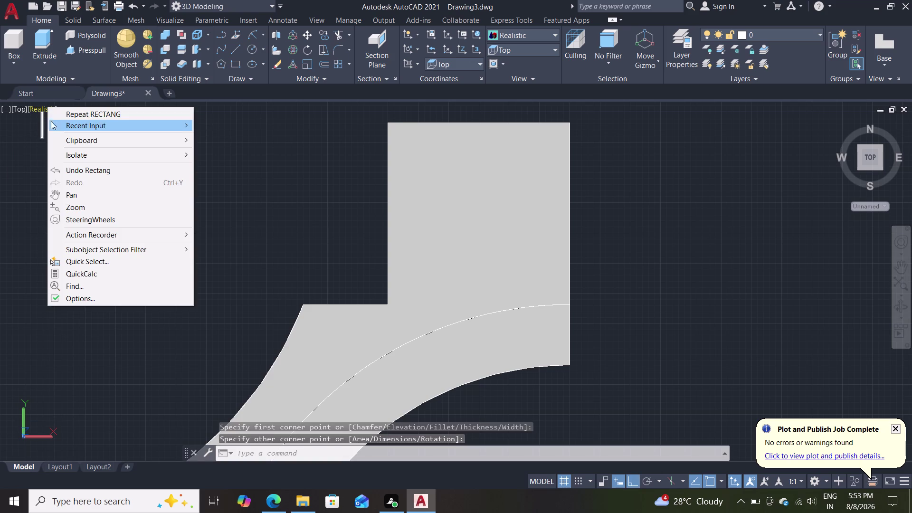
click(28, 227)
double_click(29, 221)
right_click(87, 177)
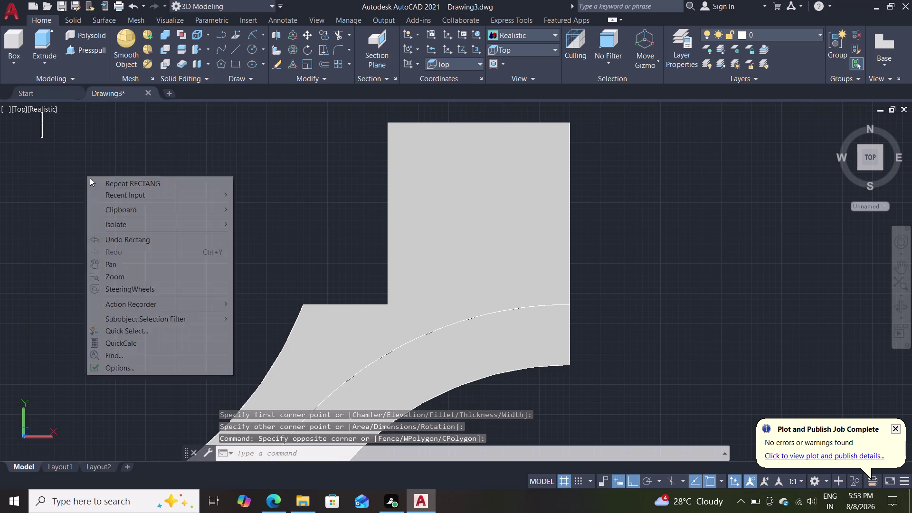
key(Escape)
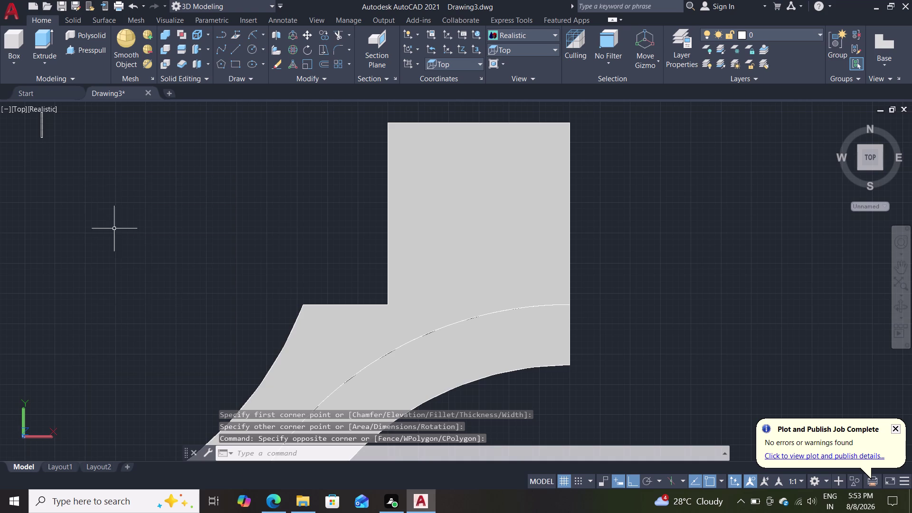
Switch to 2D Wireframe and draw the tall rectangle from the block's top-left corner.
click(53, 109)
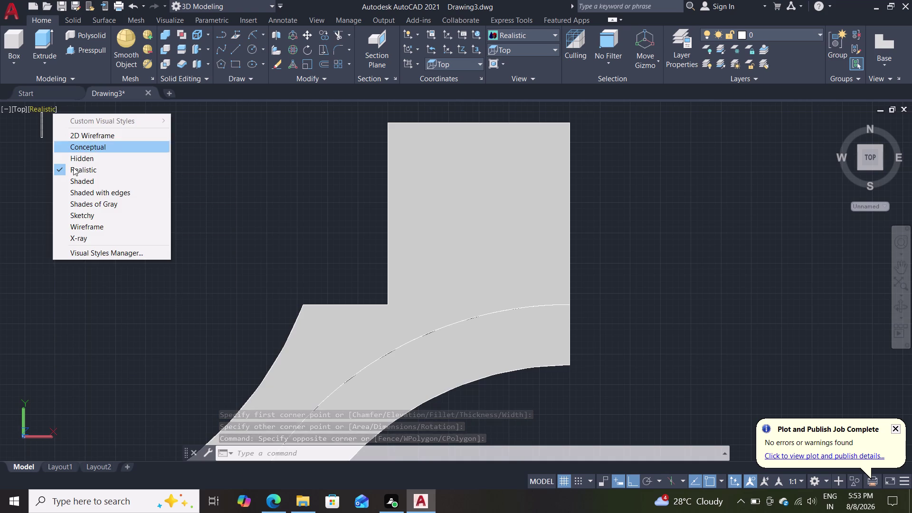
click(79, 134)
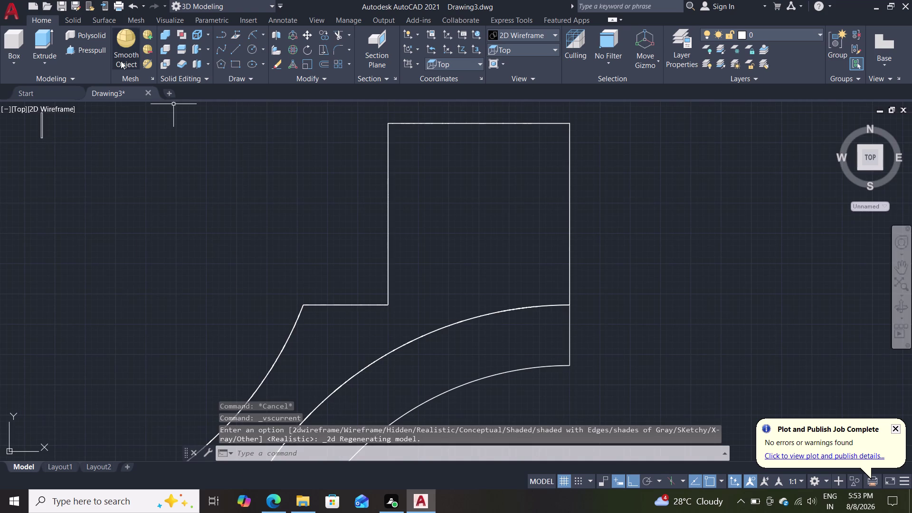
click(236, 68)
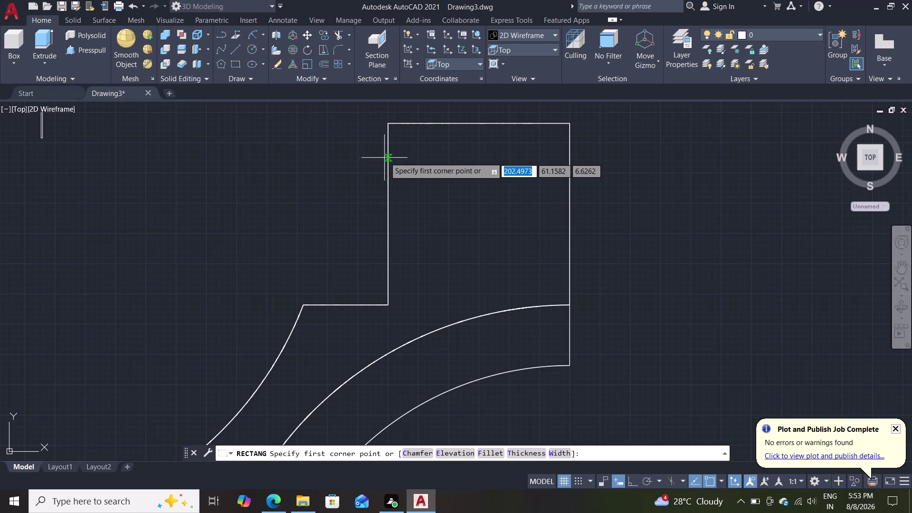
click(389, 123)
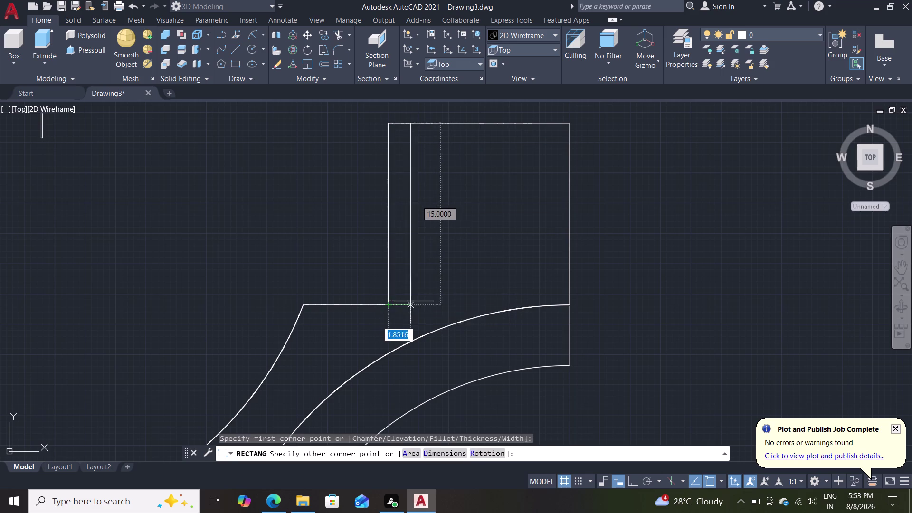
click(570, 304)
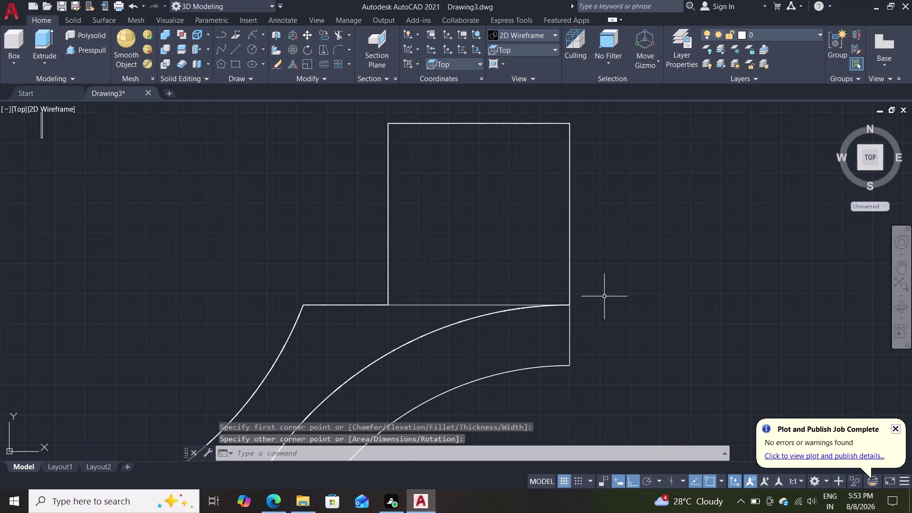
click(91, 49)
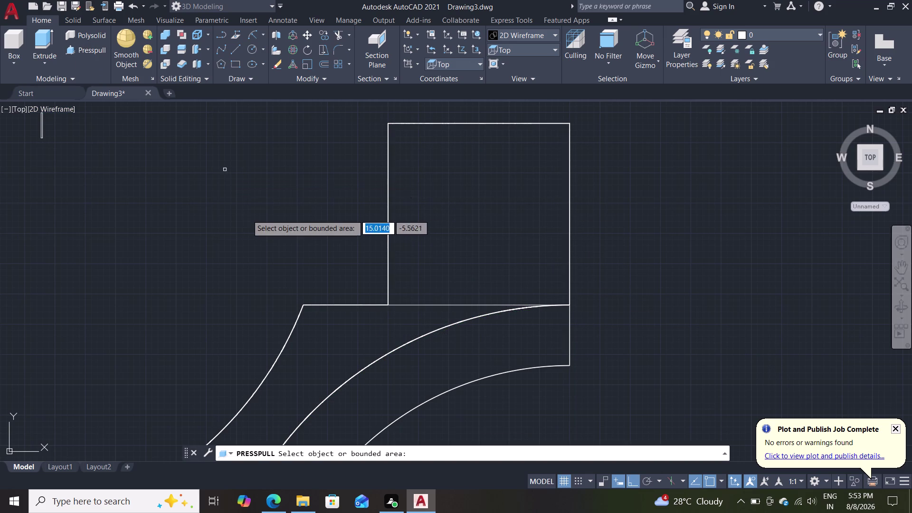
Orbit and zoom toward the fork end, ending the pending press-pull.
middle_drag(245, 217, 246, 165)
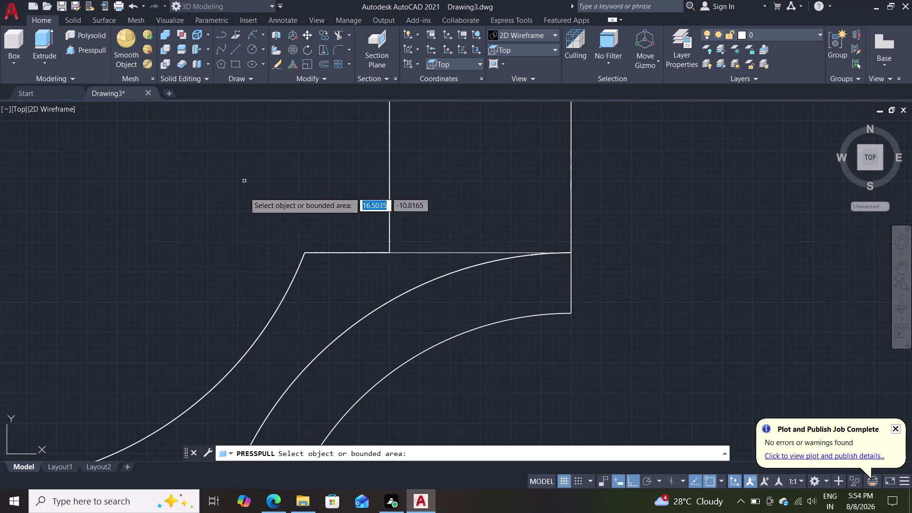
middle_drag(239, 264, 239, 190)
scroll(up, 3)
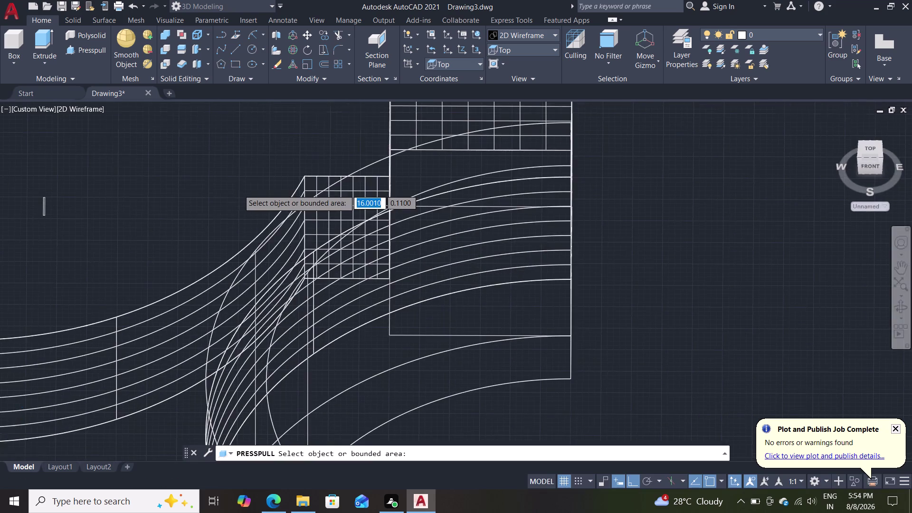
scroll(up, 3)
scroll(down, 3)
scroll(down, 3)
scroll(down, 3)
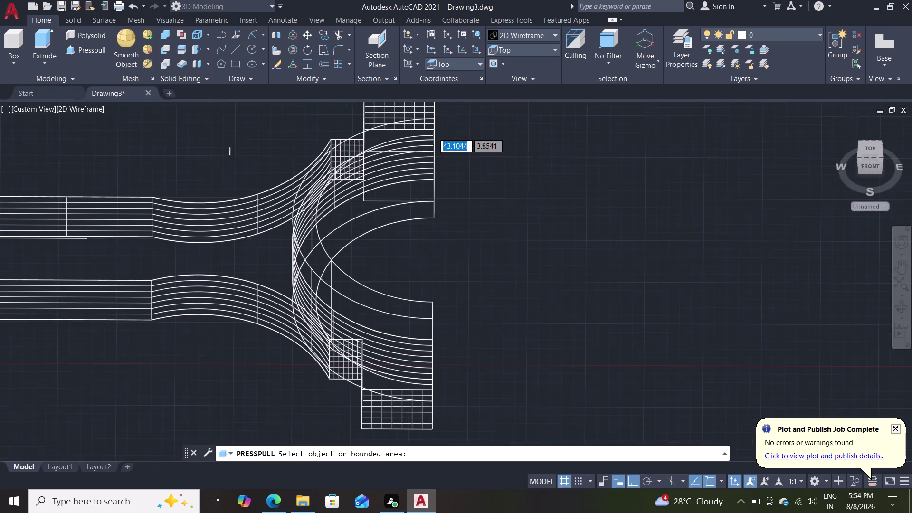
scroll(down, 3)
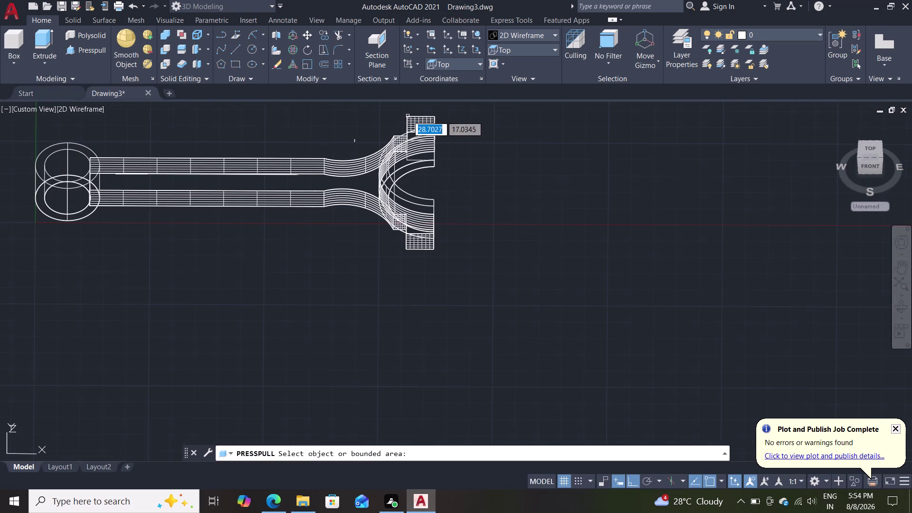
right_click(182, 126)
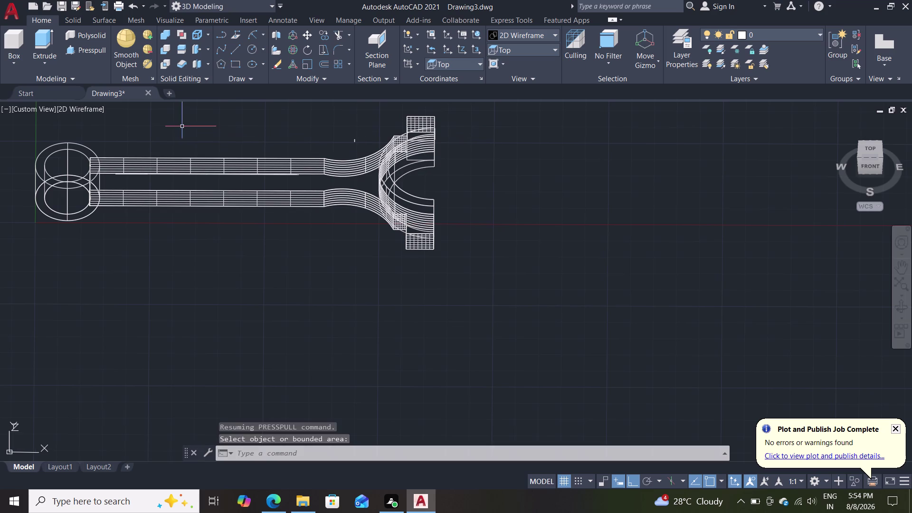
Apply the Shades of Gray visual style and center the upper fork pad.
click(92, 105)
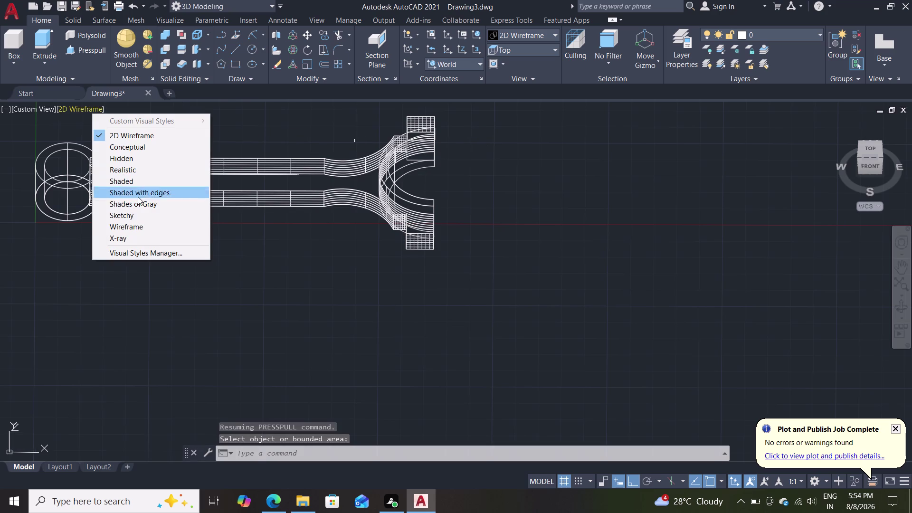
click(136, 200)
scroll(up, 3)
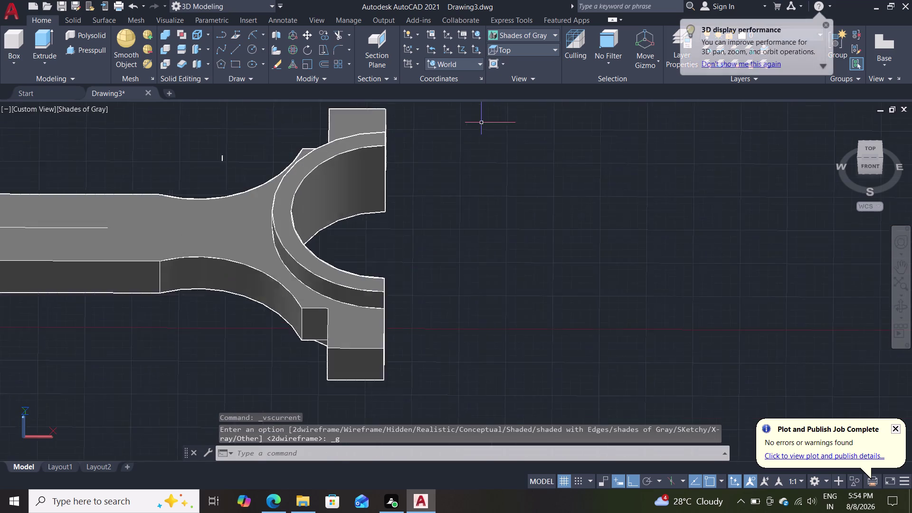
scroll(up, 3)
scroll(down, 3)
middle_drag(333, 180, 358, 248)
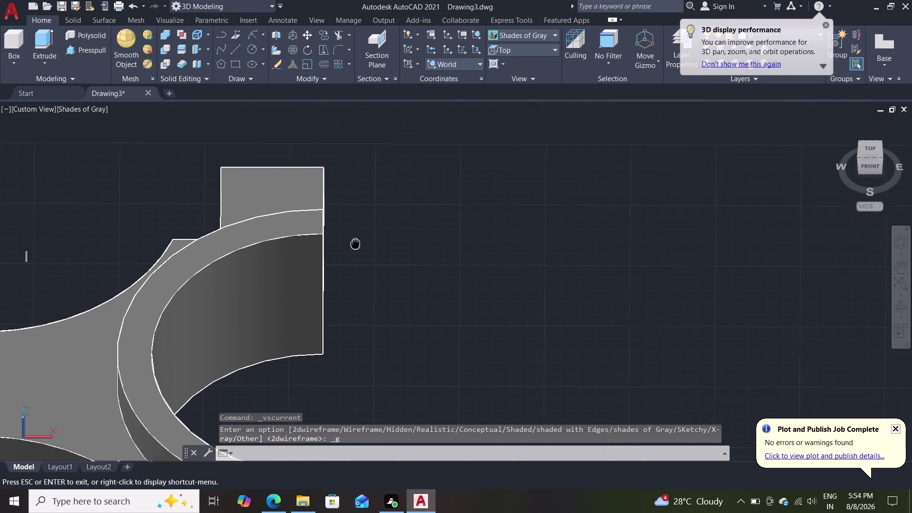
middle_drag(357, 247, 359, 260)
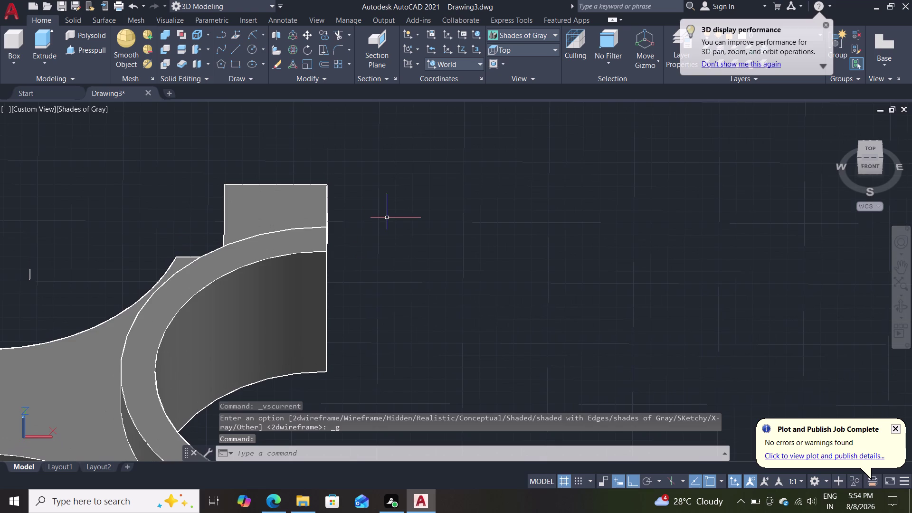
middle_drag(388, 219, 387, 275)
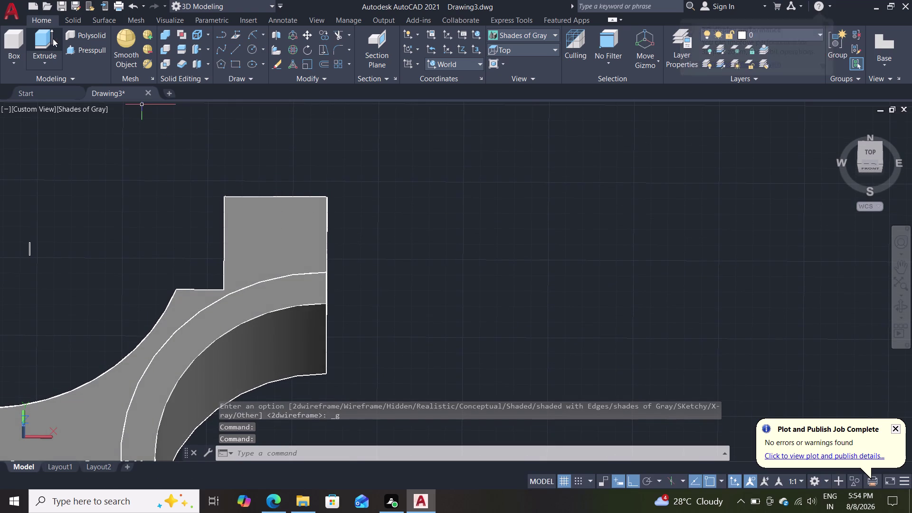
click(83, 48)
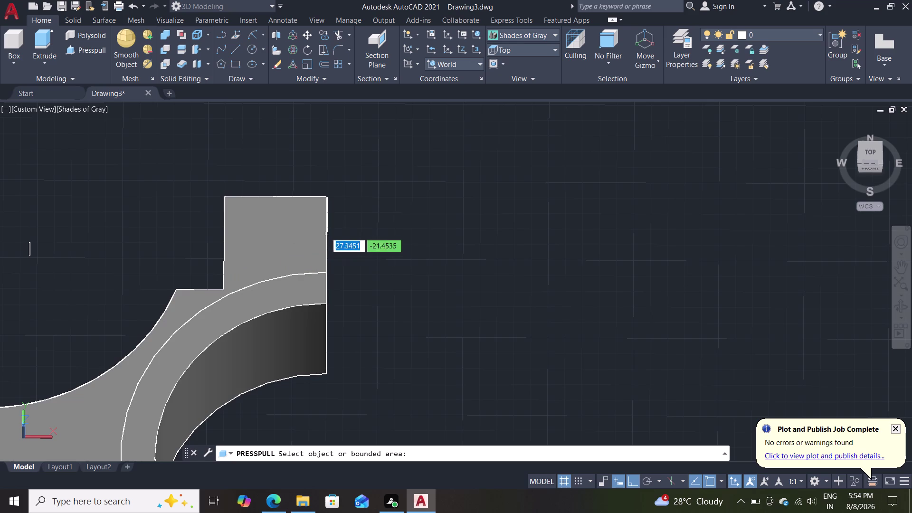
Press-pull the rectangle to a first height, then undo that extrusion.
click(268, 274)
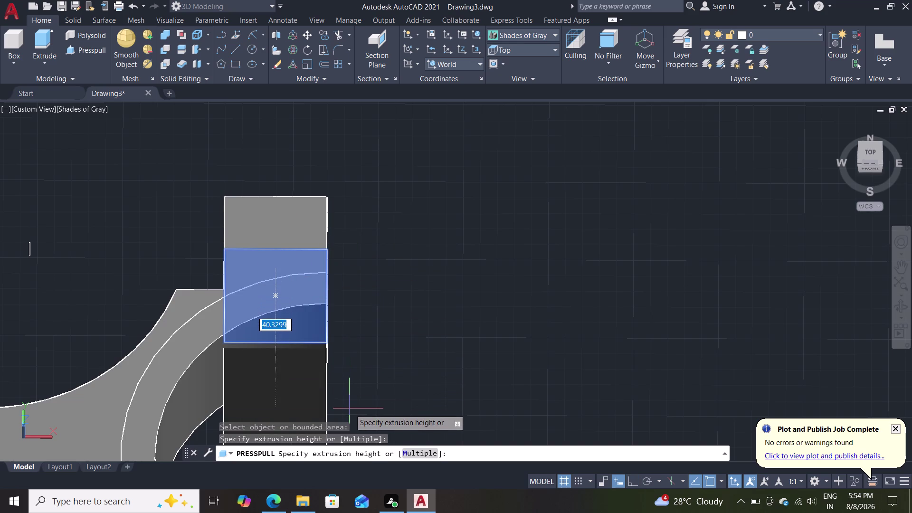
click(347, 404)
scroll(up, 3)
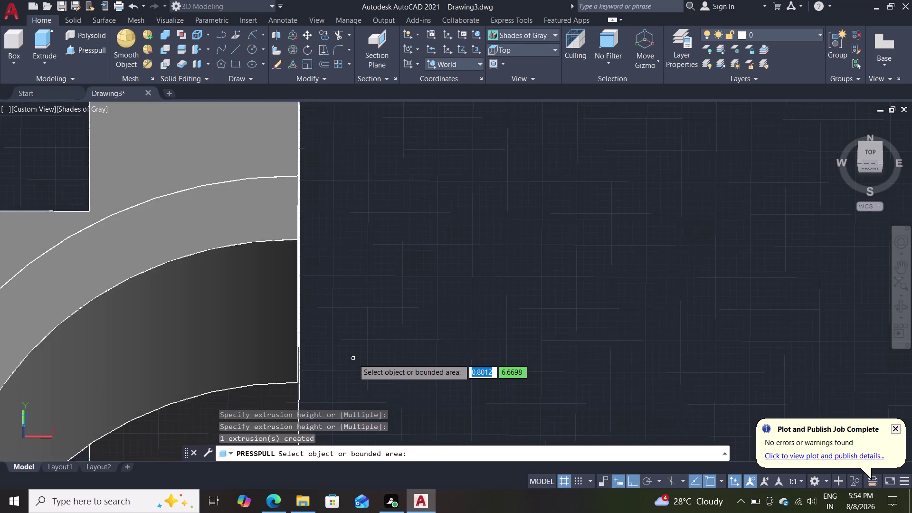
scroll(up, 3)
scroll(down, 3)
scroll(down, 3)
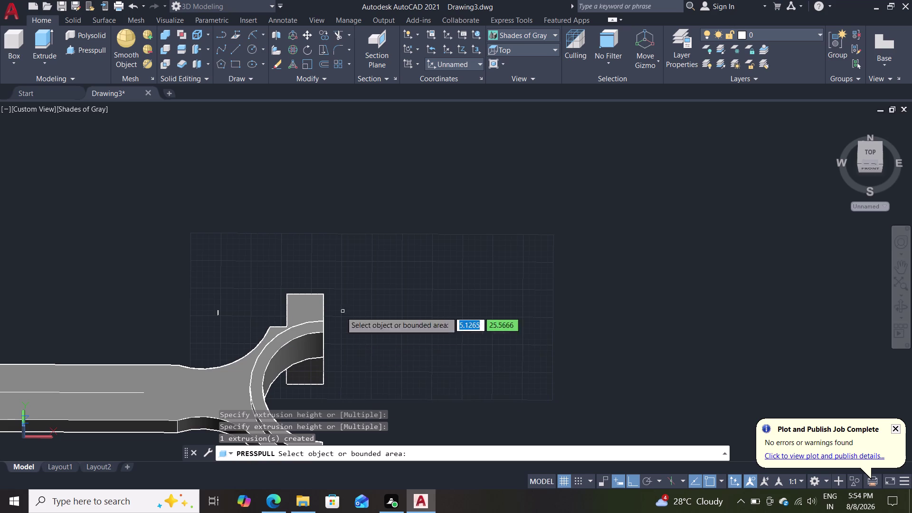
key(ctrl+z)
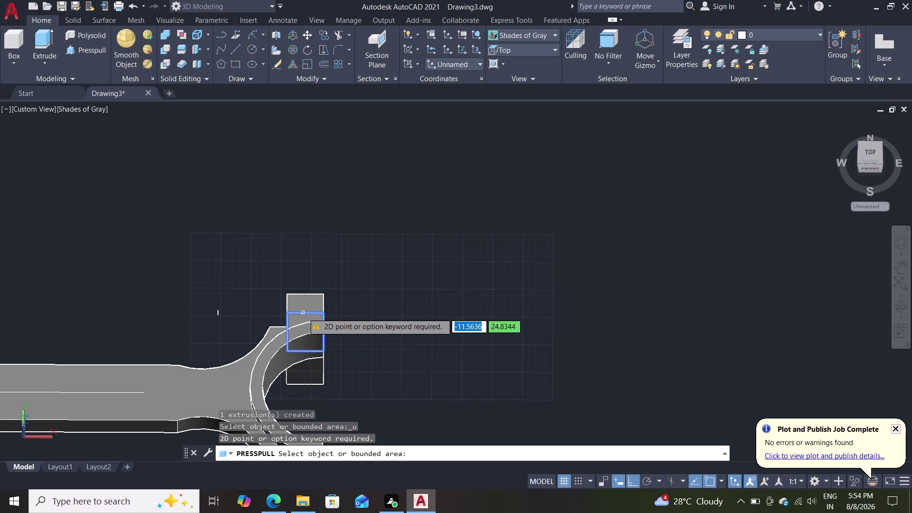
key(ctrl+z)
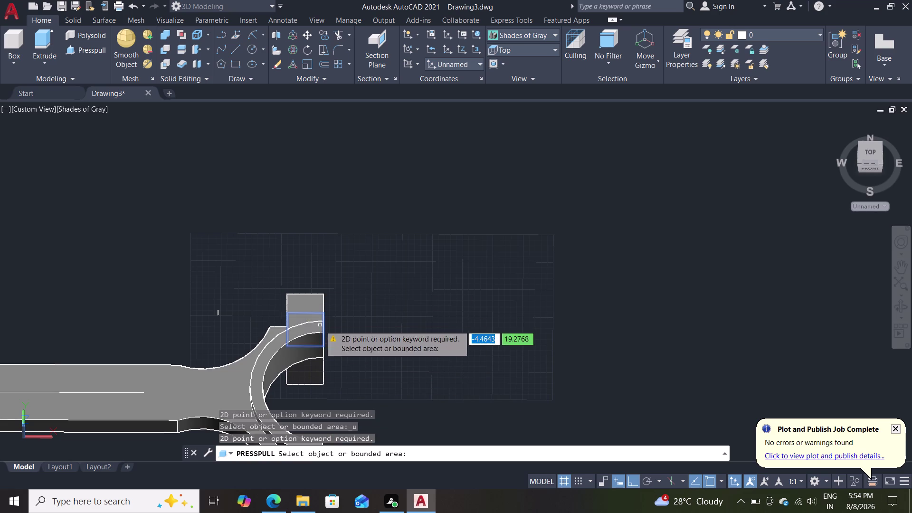
key(Escape)
key(grave)
key(ctrl+z)
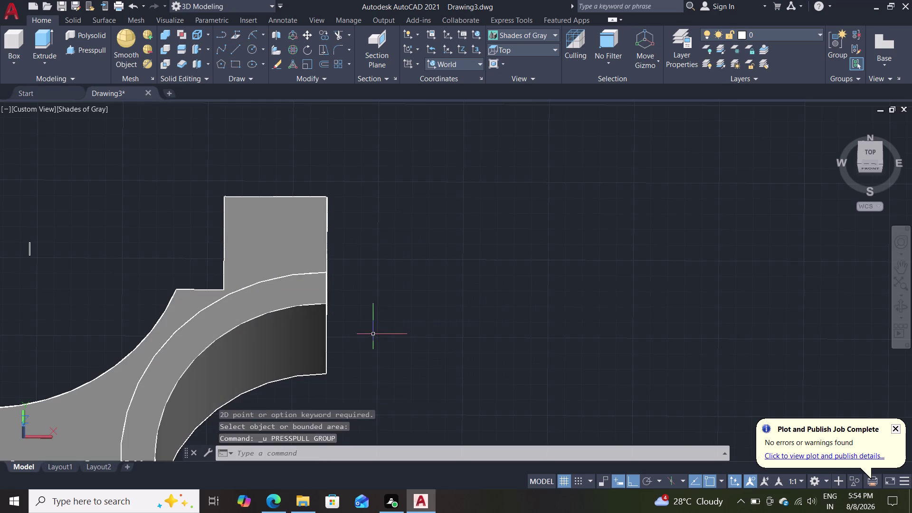
Press-pull the rectangle again to a taller height and select the new block.
click(77, 50)
click(286, 263)
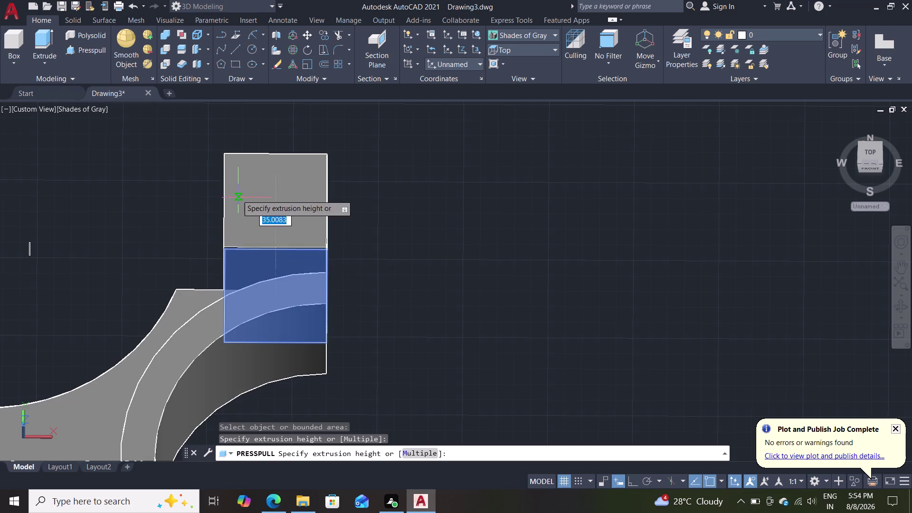
scroll(up, 3)
scroll(up, 3)
scroll(down, 3)
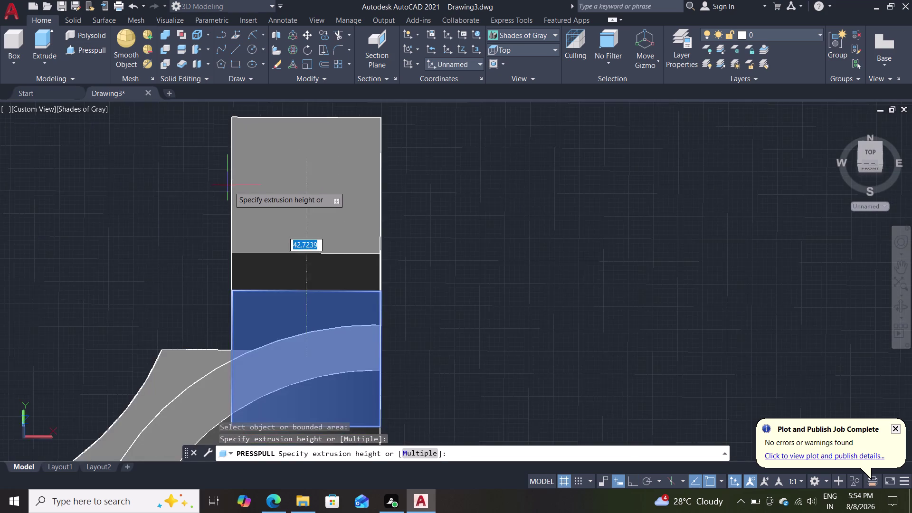
scroll(down, 3)
click(219, 149)
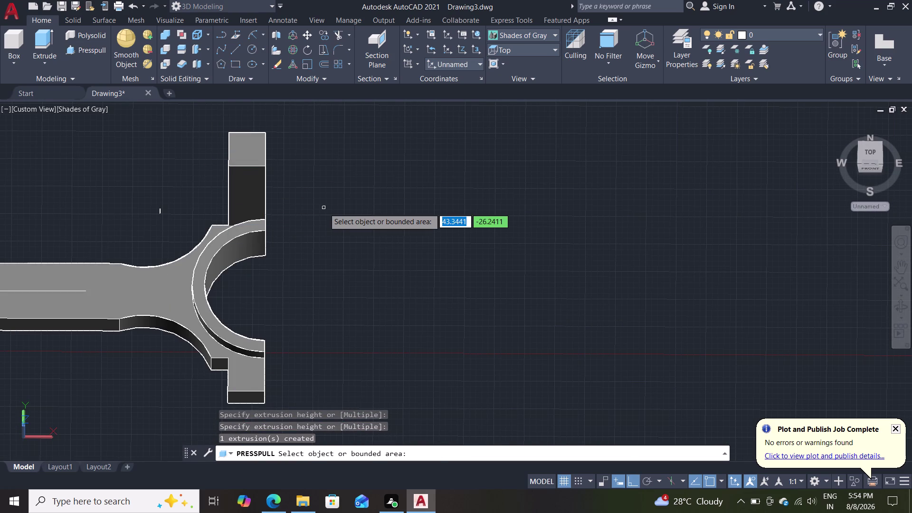
key(Escape)
click(254, 209)
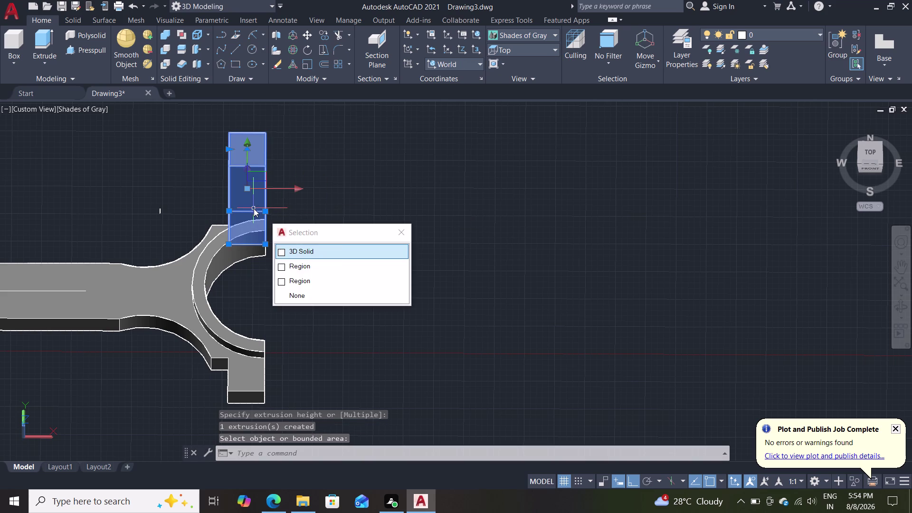
Delete the extruded block and explode the crossing-selected rod objects.
key(Delete)
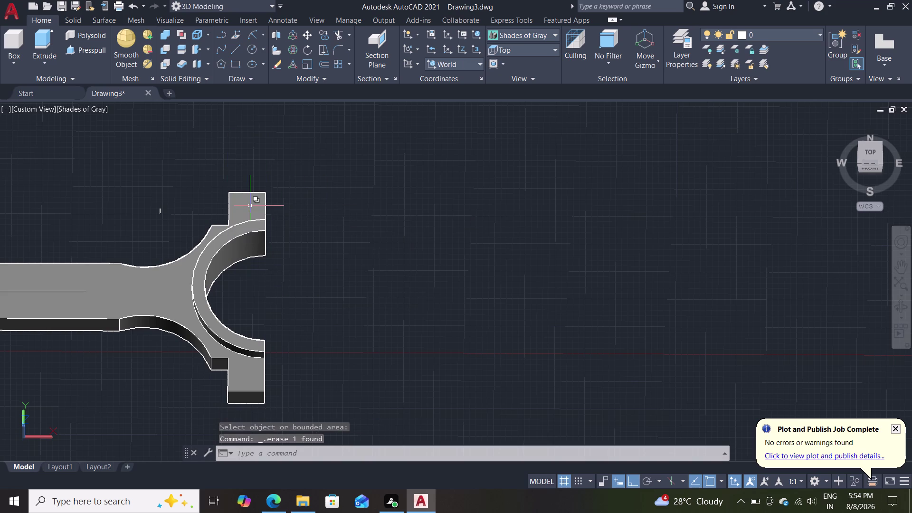
drag(209, 185, 217, 281)
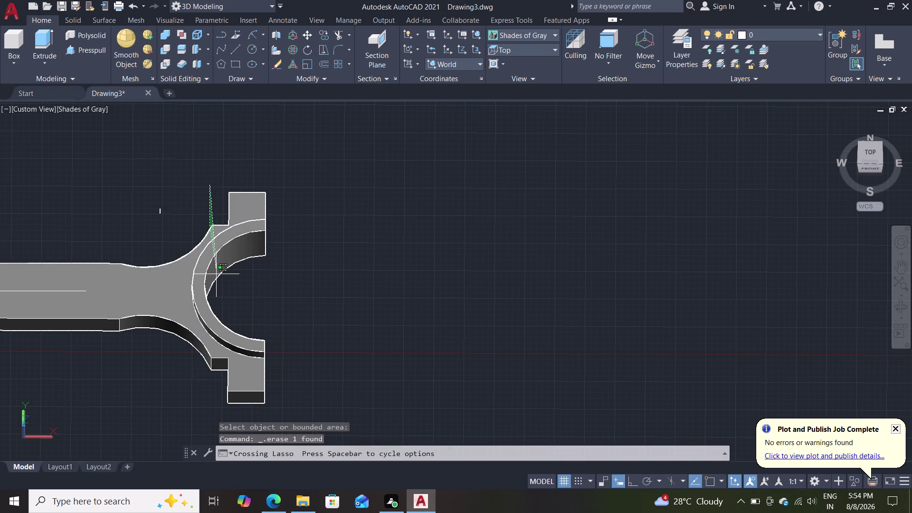
drag(217, 281, 277, 385)
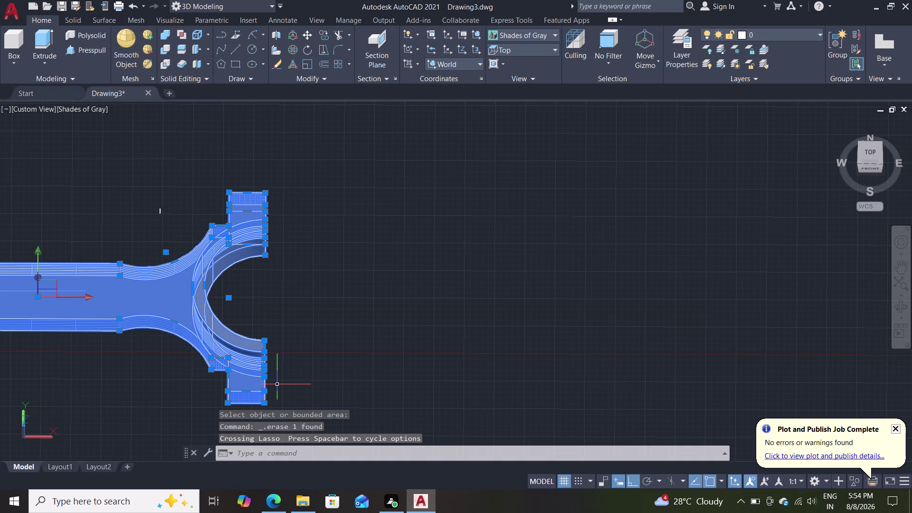
key(x)
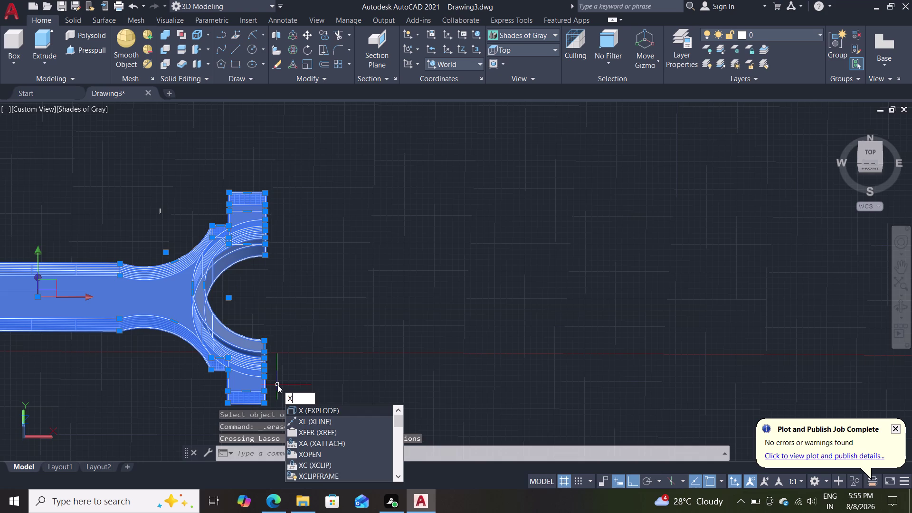
key(Return)
Delete the leftover region and object at the fork-end pad.
click(243, 203)
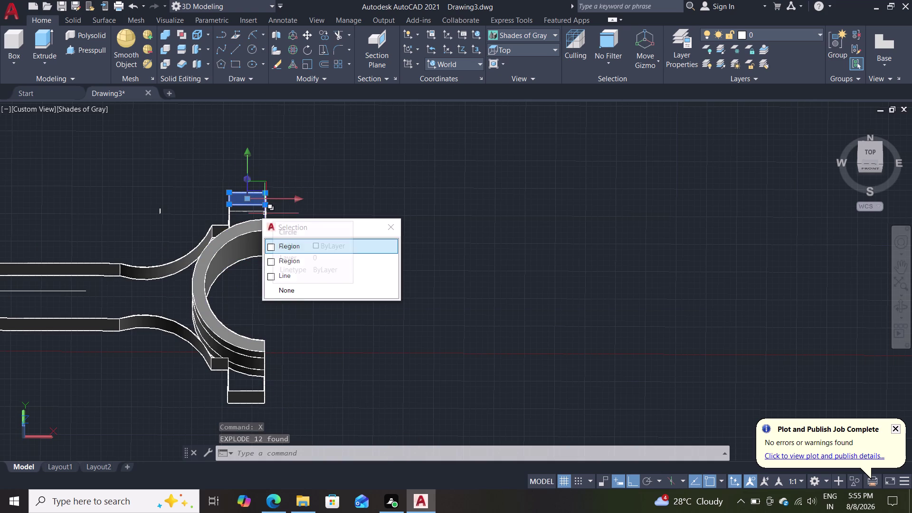
key(Delete)
double_click(251, 204)
key(Delete)
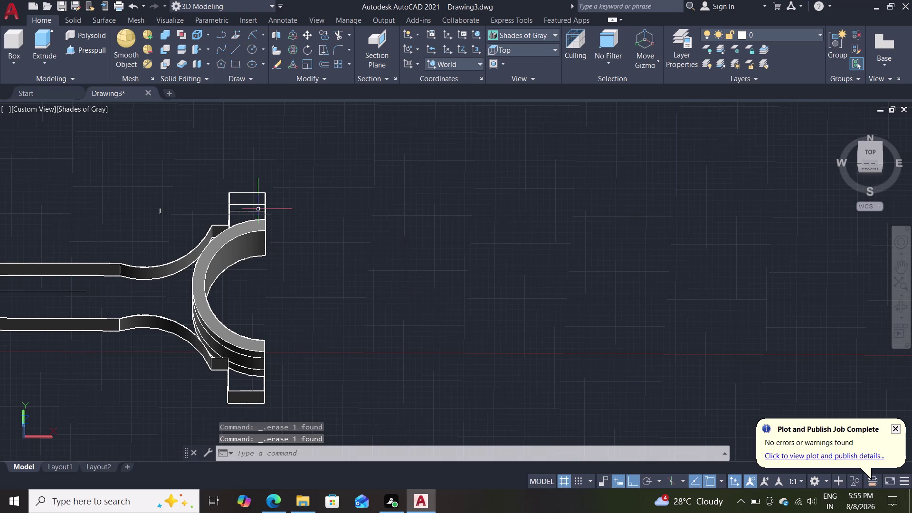
click(258, 205)
key(Delete)
Undo the recent deletions and explode.
middle_drag(293, 196, 301, 193)
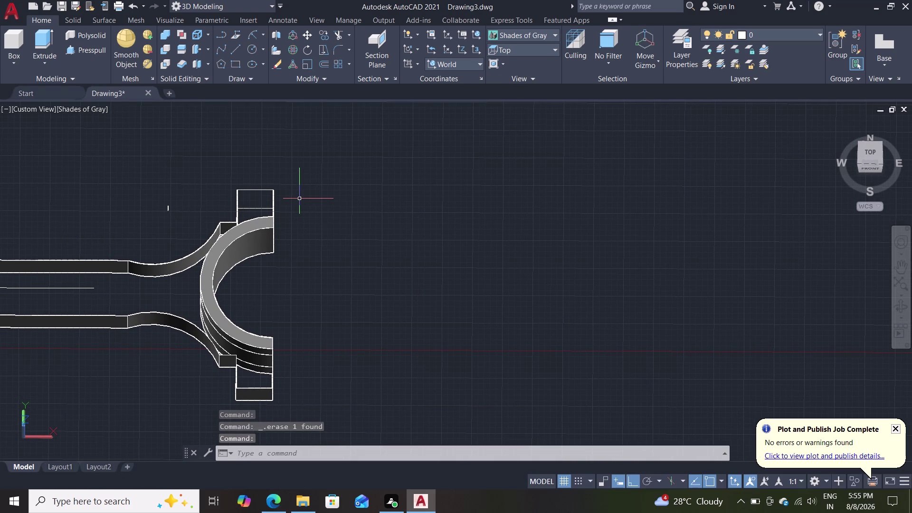
key(ctrl+z)
key(ctrl+z)
key(ctrl+z)
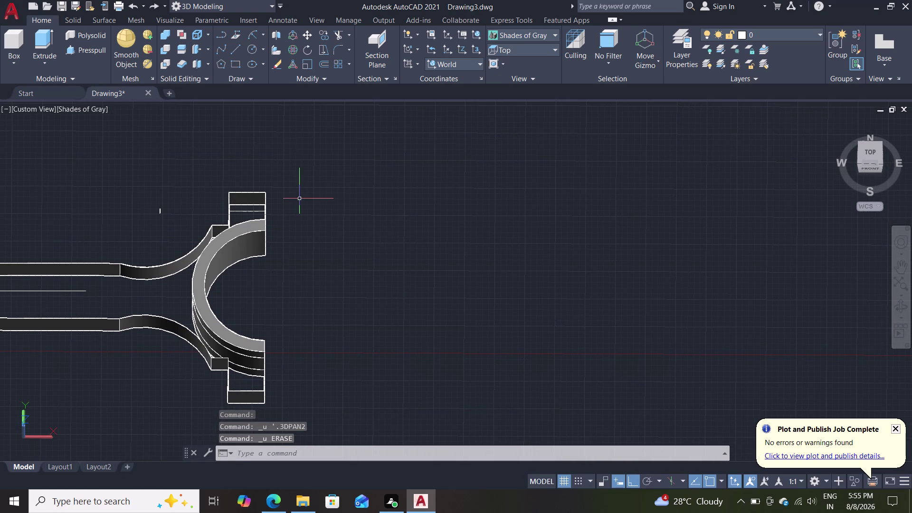
key(ctrl+z)
key(ctrl+z)
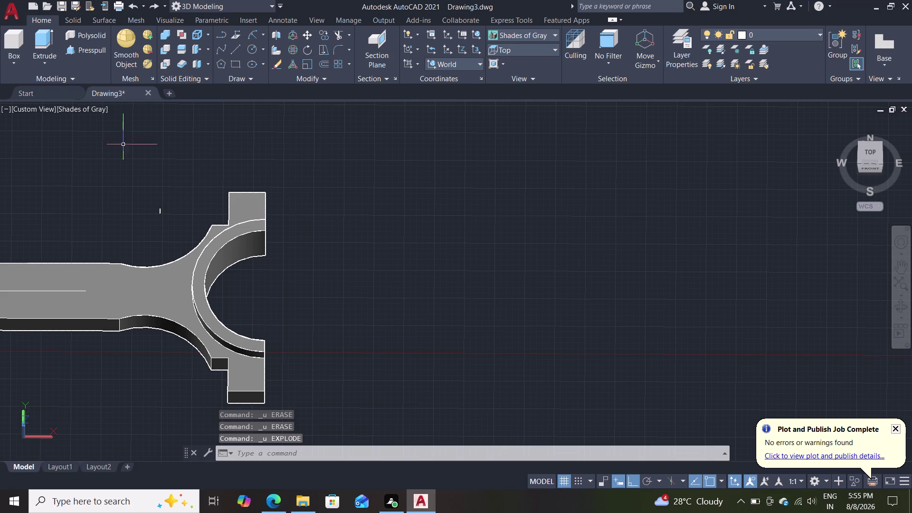
Pan the rod into view and window-select the entire connecting rod.
middle_drag(334, 183, 335, 231)
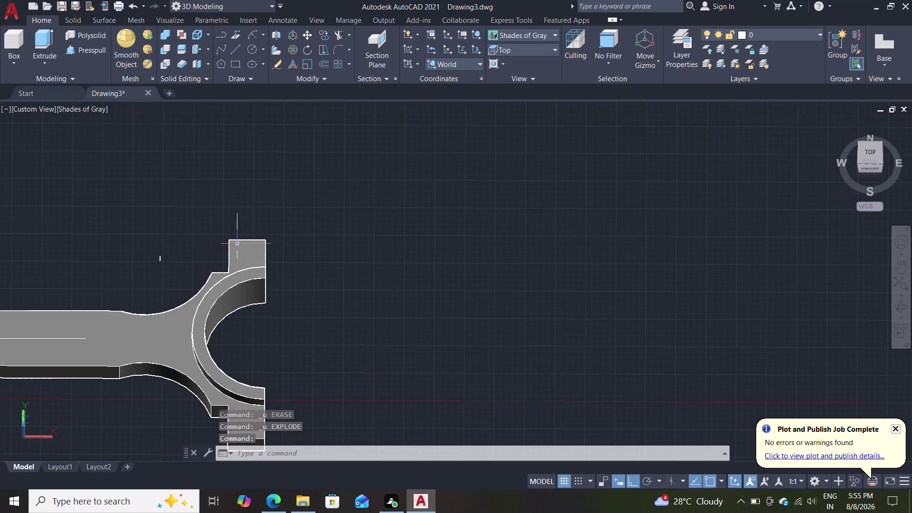
middle_drag(237, 215, 247, 237)
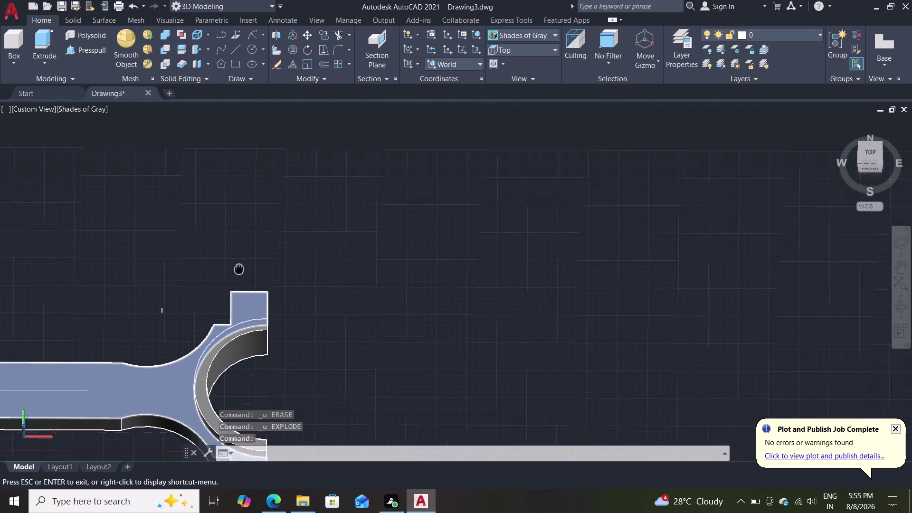
middle_drag(247, 237, 264, 141)
scroll(down, 3)
drag(45, 142, 82, 245)
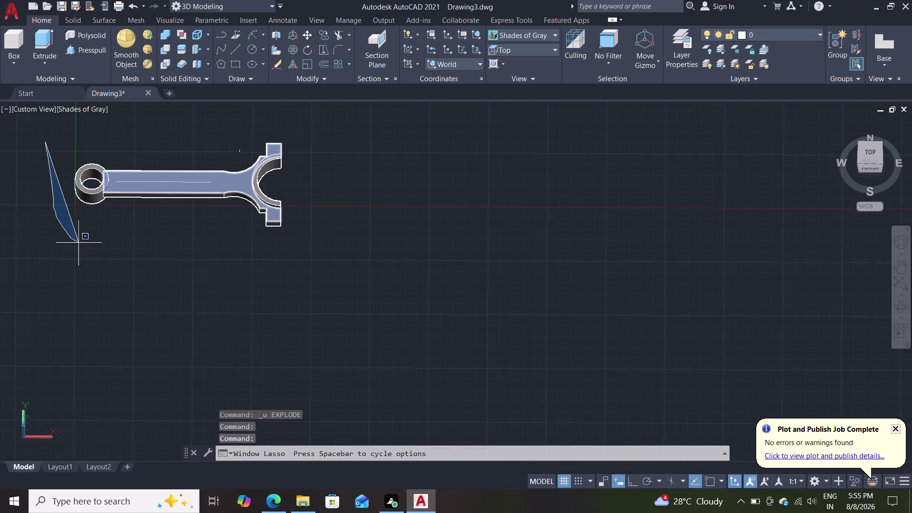
drag(83, 246, 314, 112)
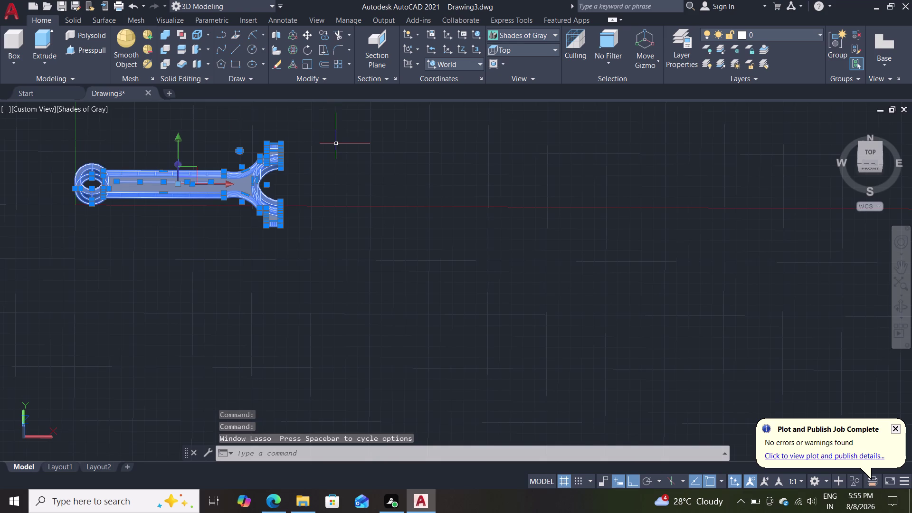
Explode the connecting rod, breaking 24 of its 34 objects apart, and open the visual styles list.
key(x)
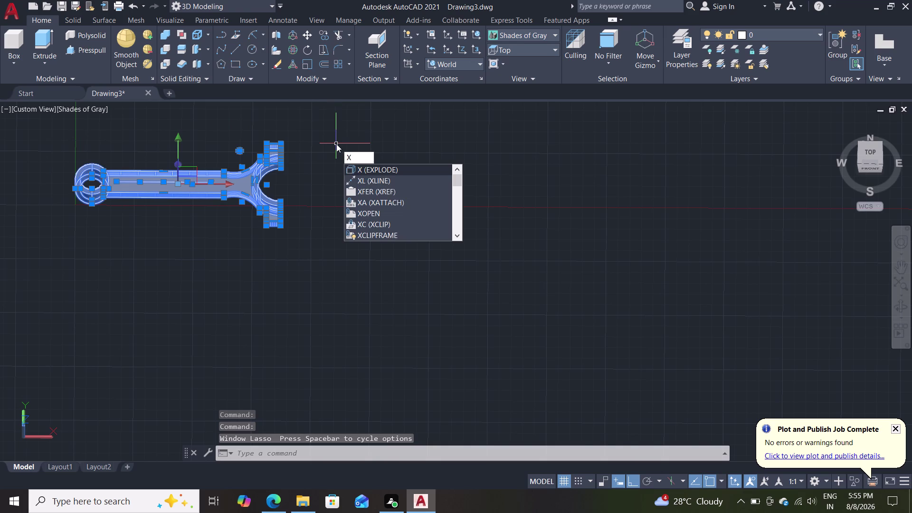
key(Return)
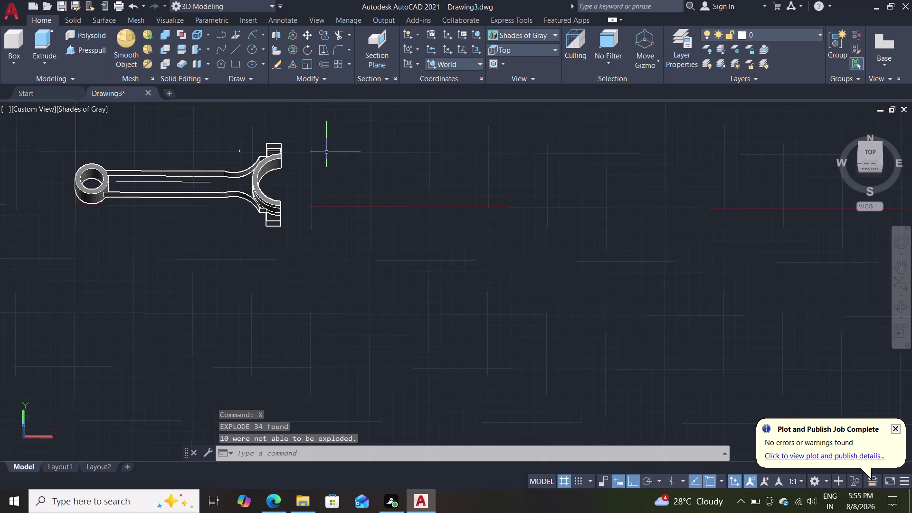
middle_drag(327, 152, 335, 207)
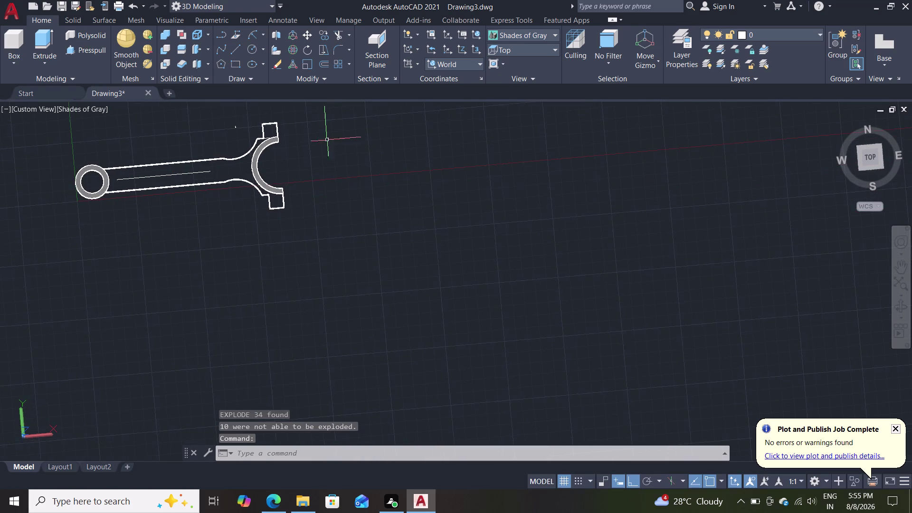
scroll(up, 3)
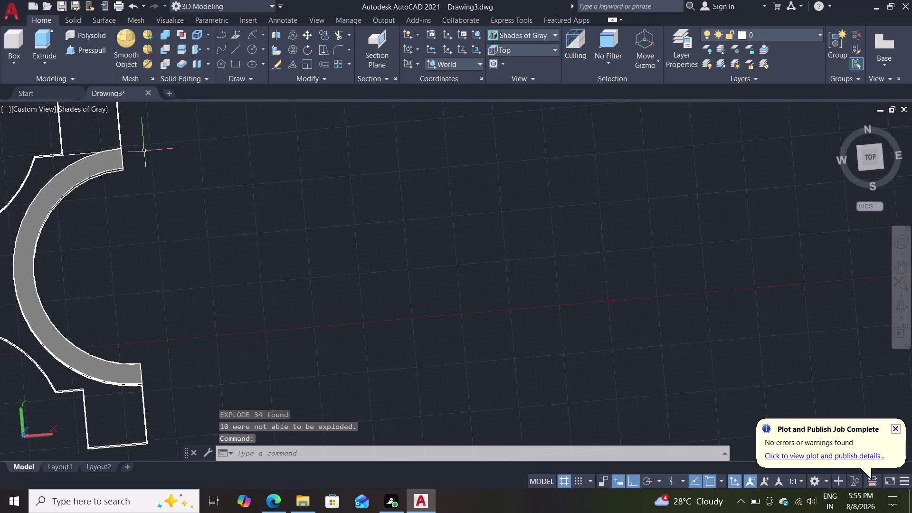
scroll(up, 3)
scroll(down, 3)
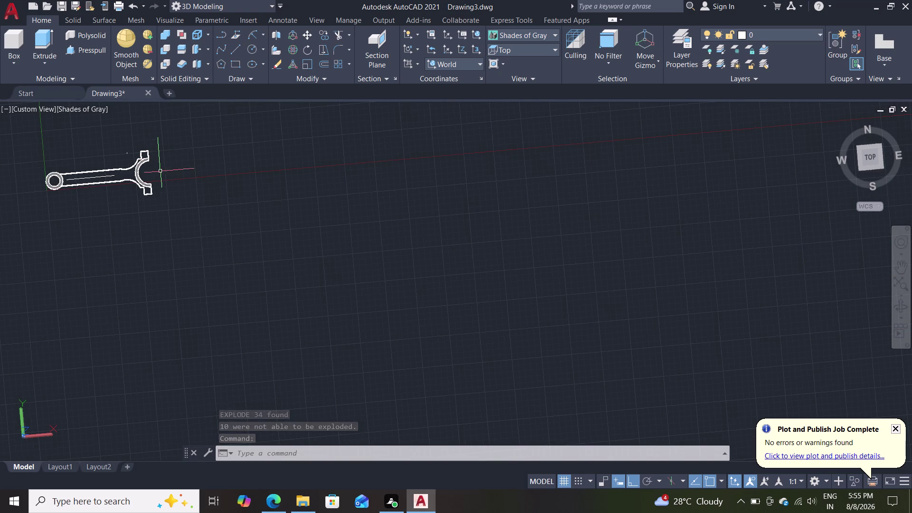
scroll(up, 3)
double_click(94, 110)
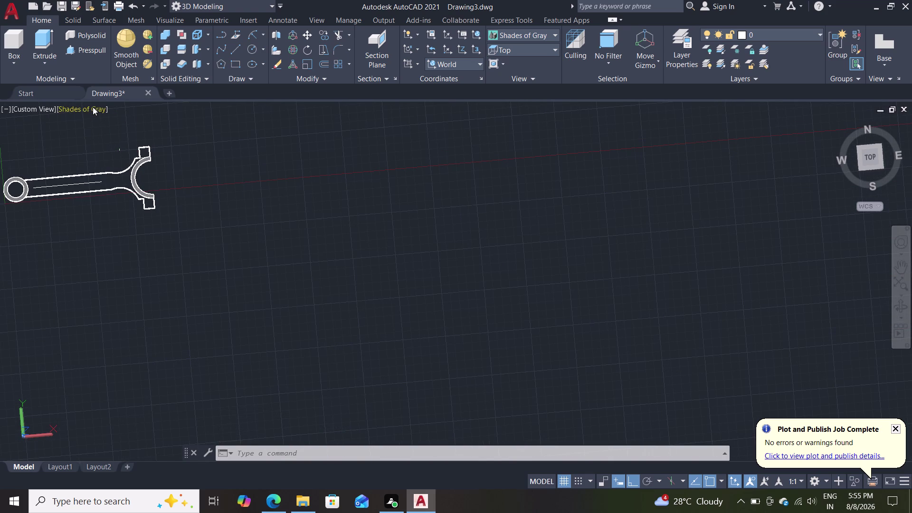
click(93, 107)
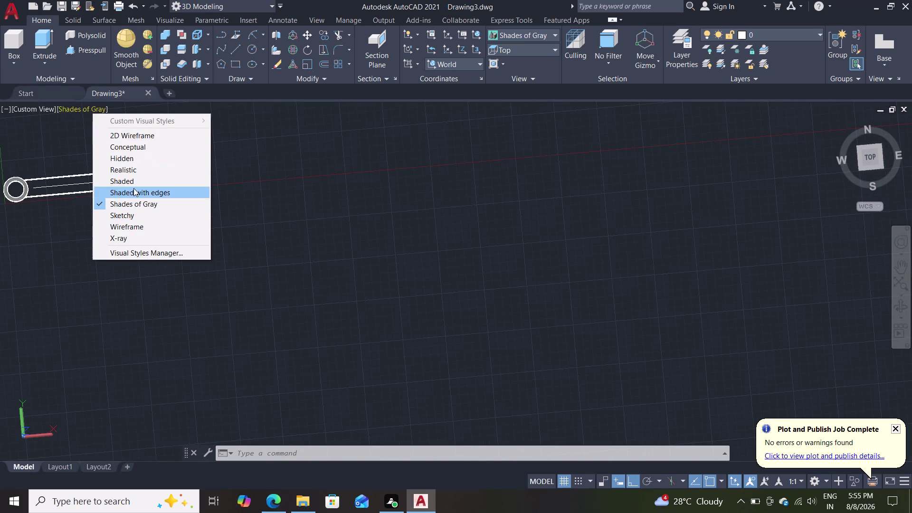
Switch the viewport to the 2D Wireframe visual style.
click(134, 139)
scroll(down, 3)
scroll(up, 3)
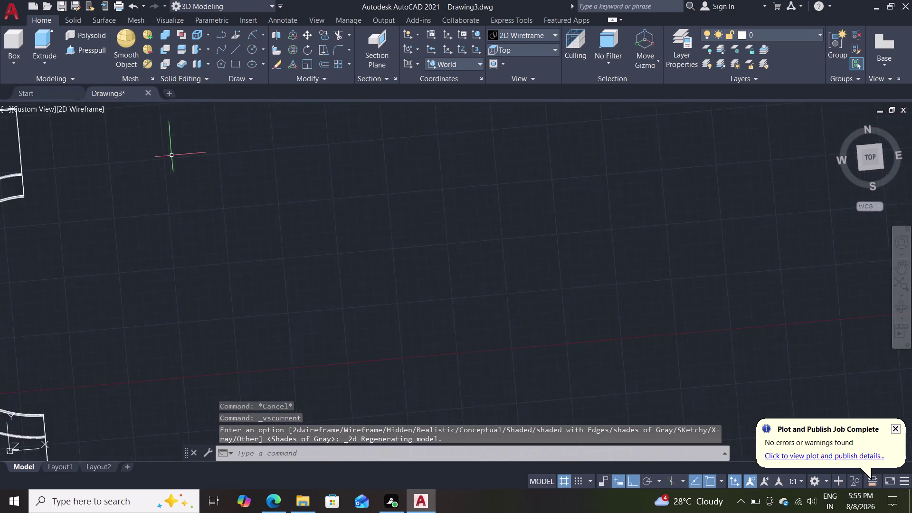
scroll(down, 3)
double_click(87, 145)
Window-select the upper fork ear lines and delete them.
click(86, 139)
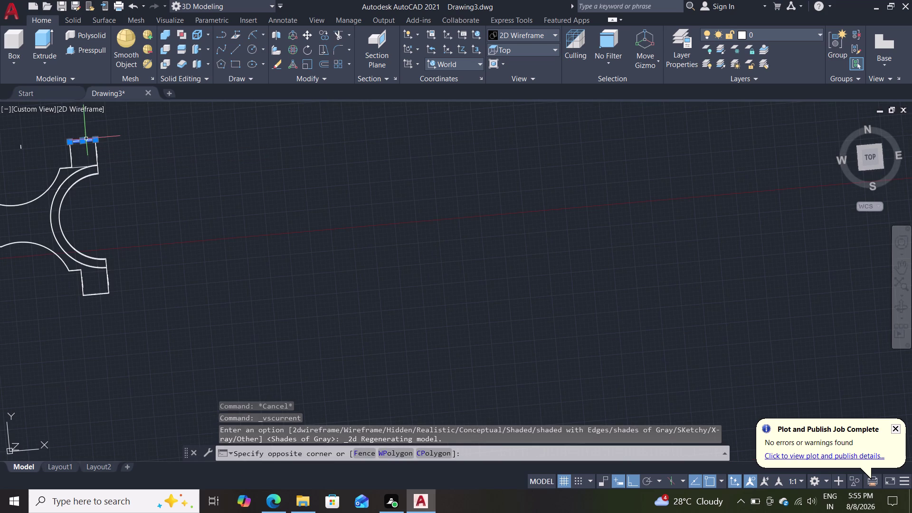
click(69, 160)
click(96, 149)
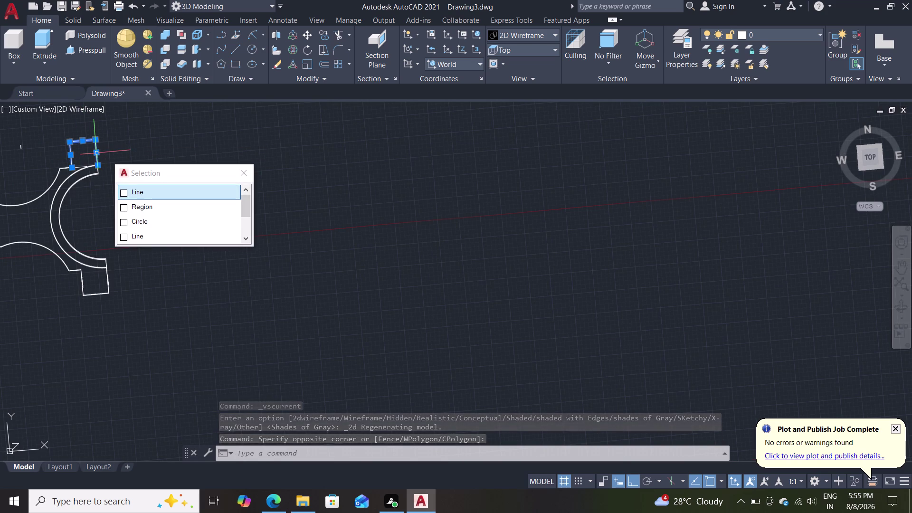
key(Delete)
Erase the overlapping lines at the upper ear using selection cycling.
click(96, 148)
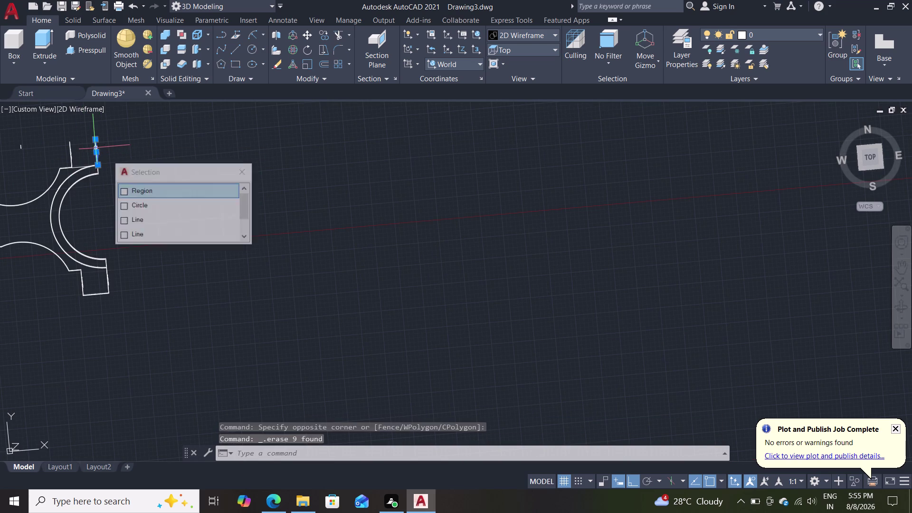
click(69, 160)
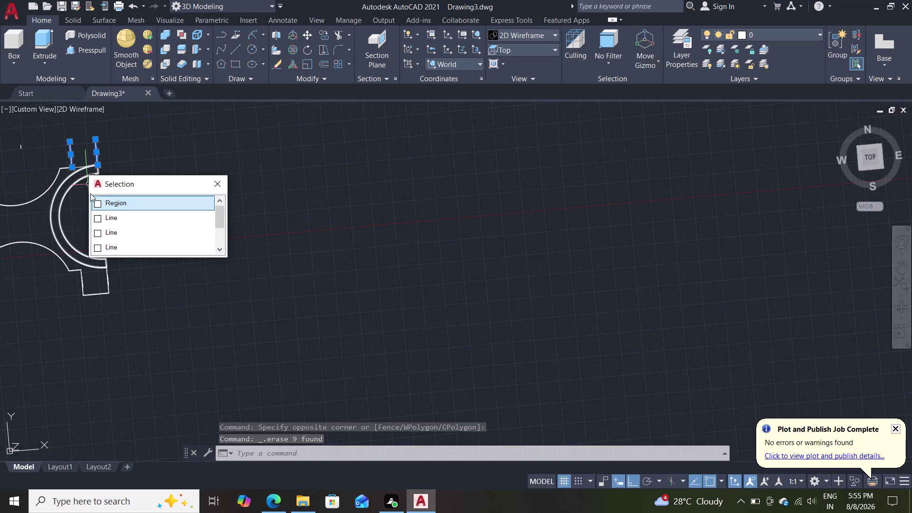
key(Delete)
key(Delete)
key(Delete)
key(Delete)
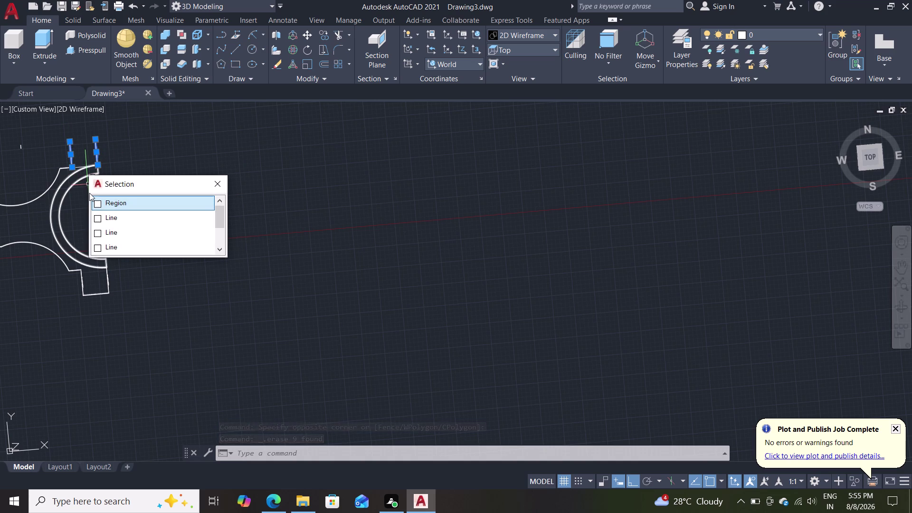
key(Escape)
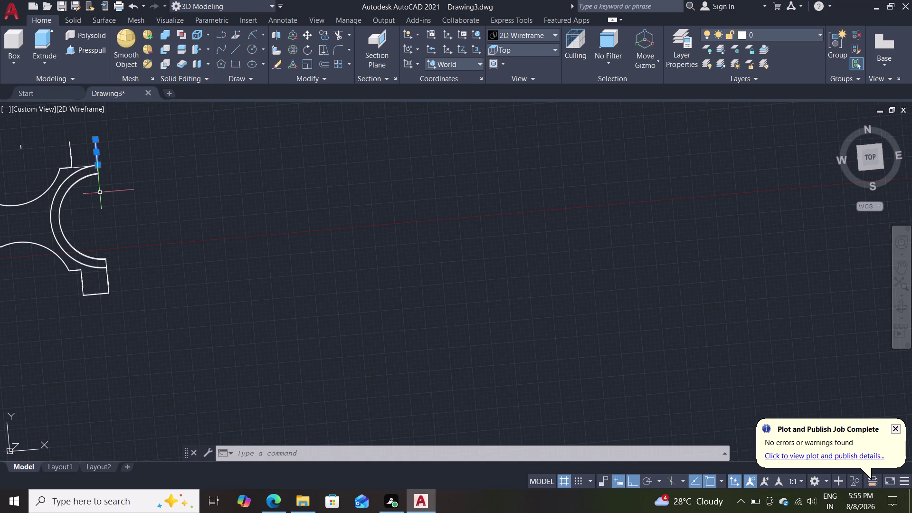
key(Delete)
Delete more short lines picked from the overlapping objects at the ear.
click(73, 160)
key(Delete)
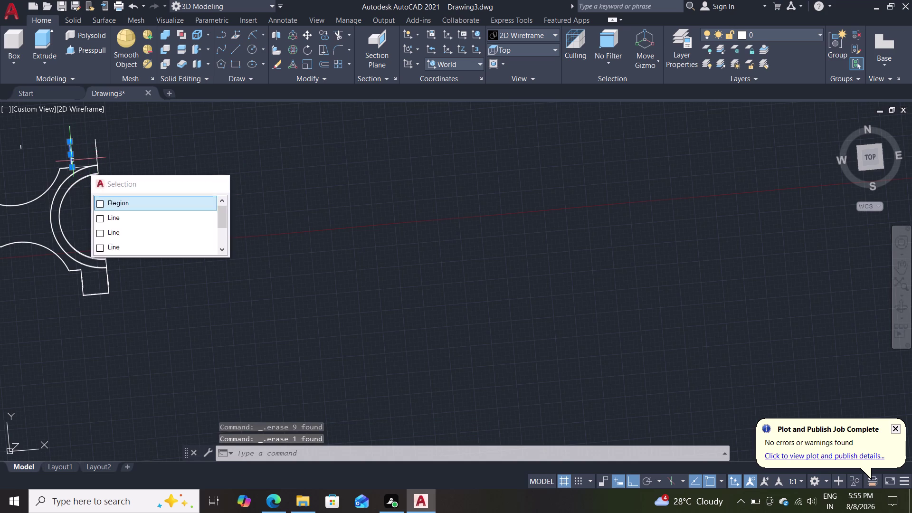
click(101, 149)
click(94, 153)
key(Delete)
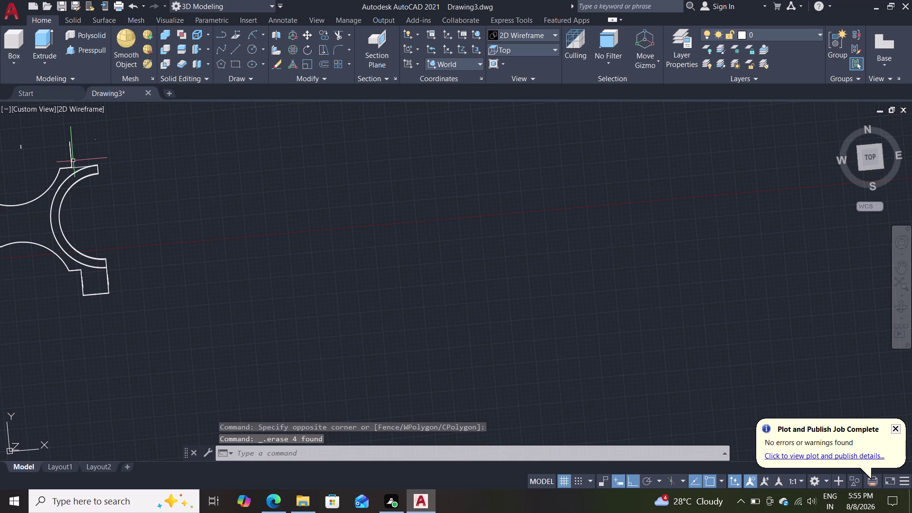
Select the leftover line above the fork and reorient the view around it.
click(73, 161)
click(73, 161)
click(72, 160)
click(73, 154)
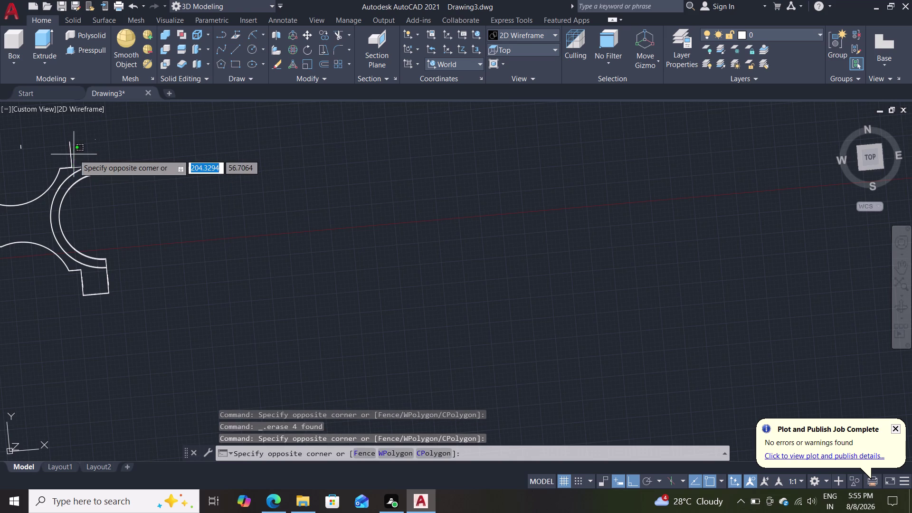
double_click(71, 152)
middle_drag(79, 153, 80, 201)
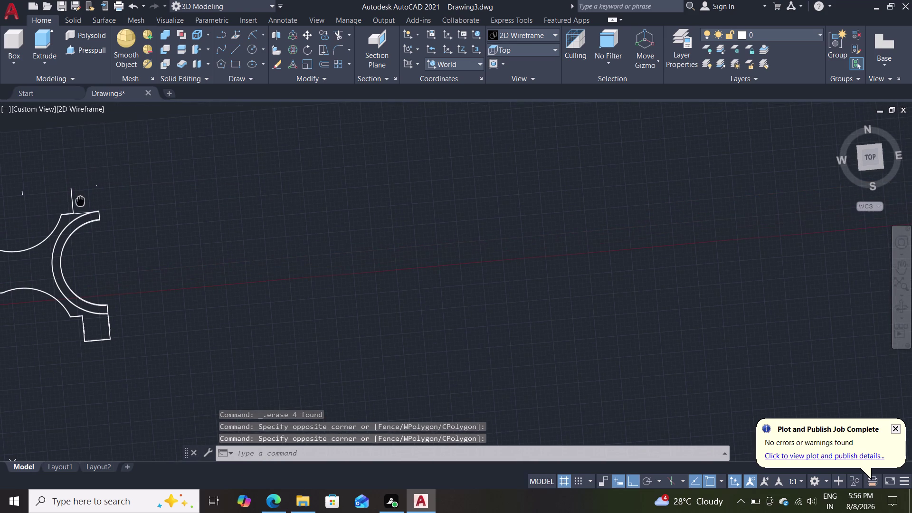
middle_drag(80, 201, 81, 202)
middle_drag(86, 198, 107, 293)
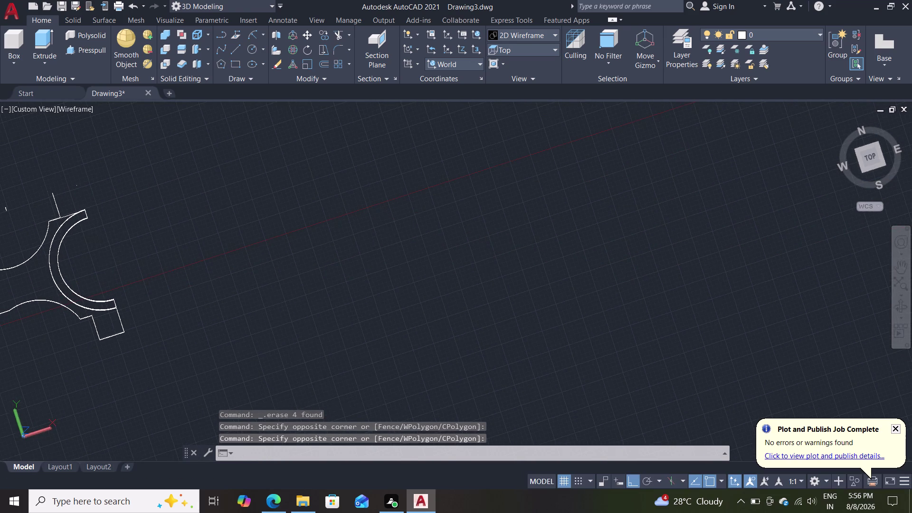
Erase the short leftover line above the fork with the right-click Erase option.
click(57, 209)
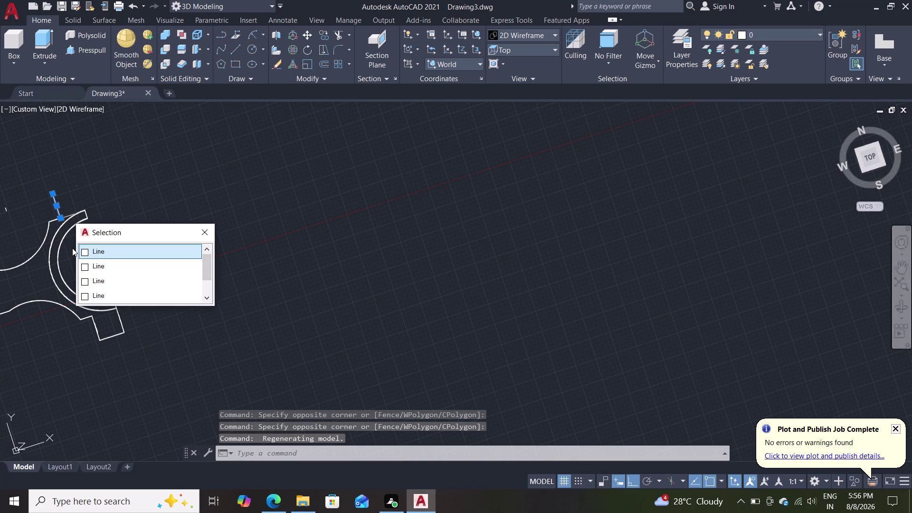
key(Delete)
key(Delete)
key(Delete)
key(Delete)
key(Delete)
key(Delete)
key(Delete)
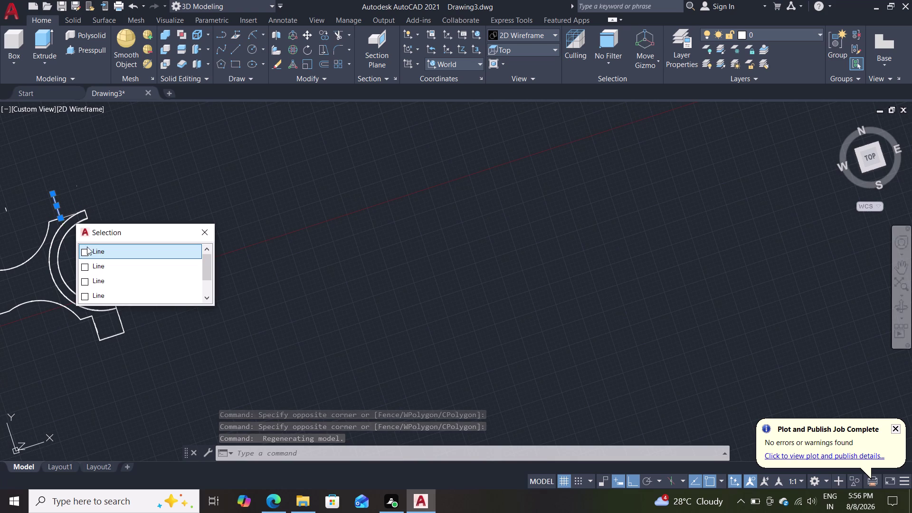
right_click(95, 195)
key(Delete)
key(Delete)
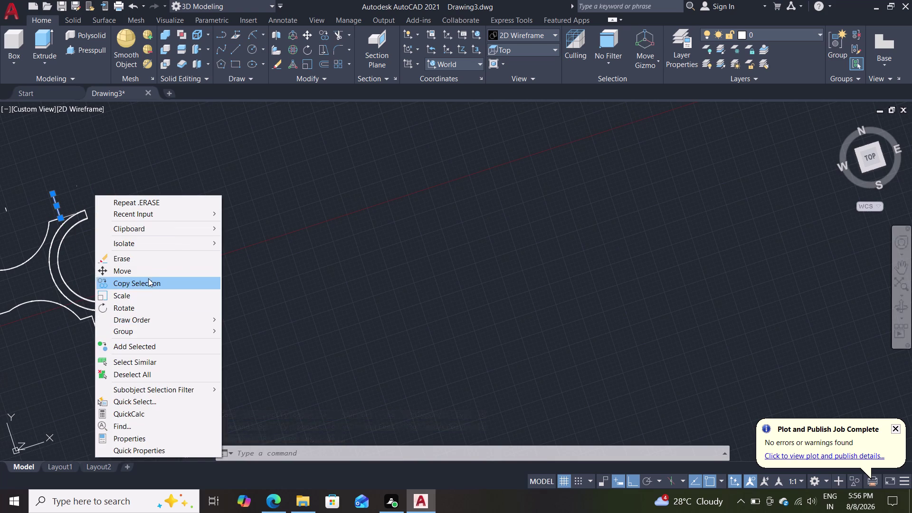
click(146, 263)
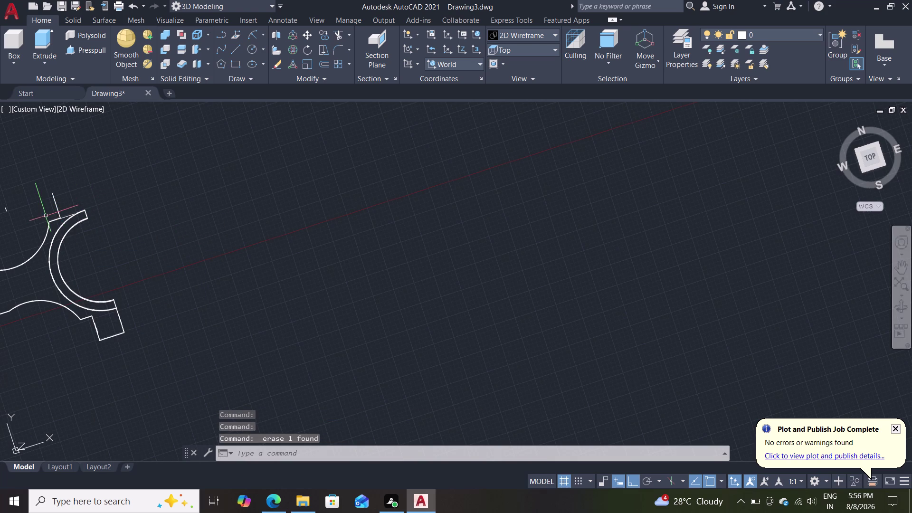
Erase the remaining short lines at the fork tip and orbit to a side-on view.
click(60, 207)
click(57, 209)
right_click(57, 209)
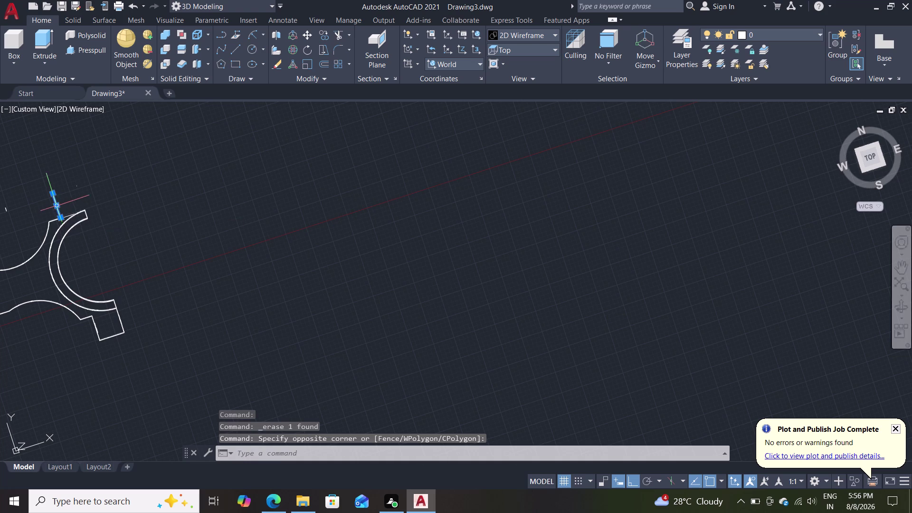
click(111, 277)
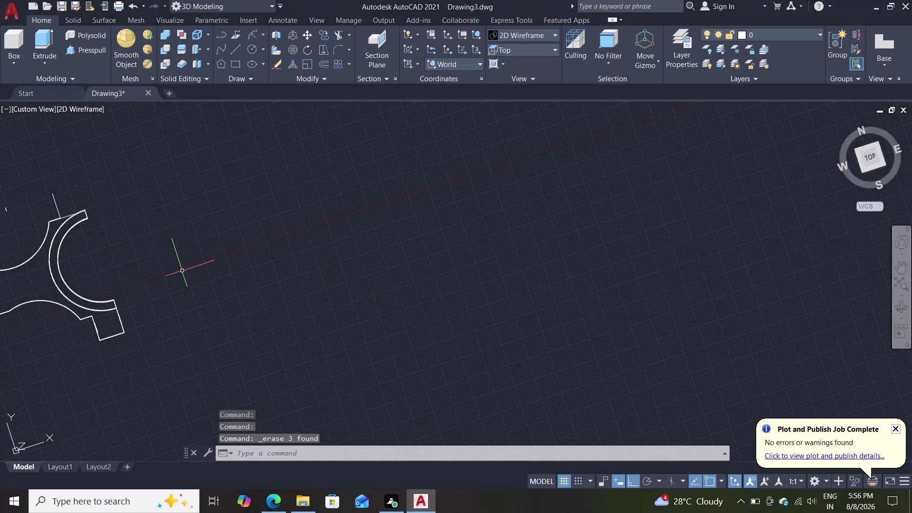
middle_drag(182, 271, 0, 127)
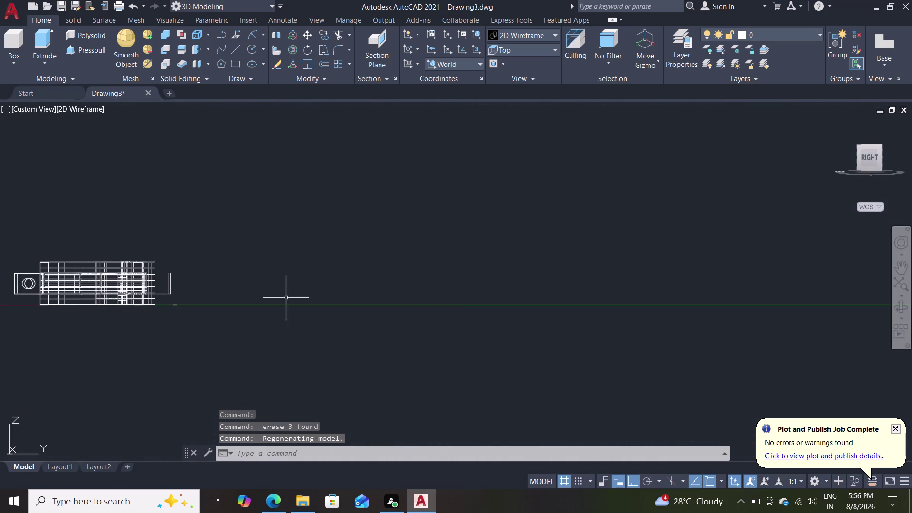
Erase the stray short lines beyond the rod's end and open the visual styles list.
click(171, 294)
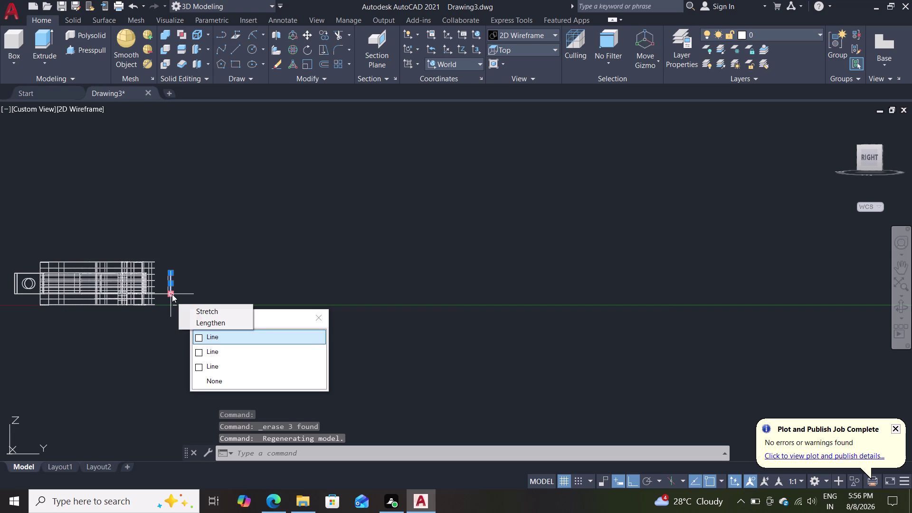
key(Delete)
key(Delete)
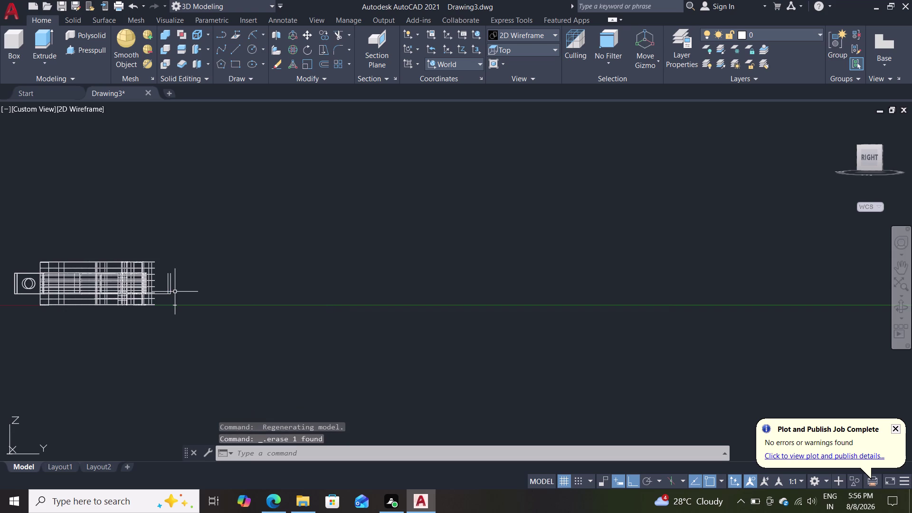
click(170, 294)
key(Delete)
click(169, 286)
key(Delete)
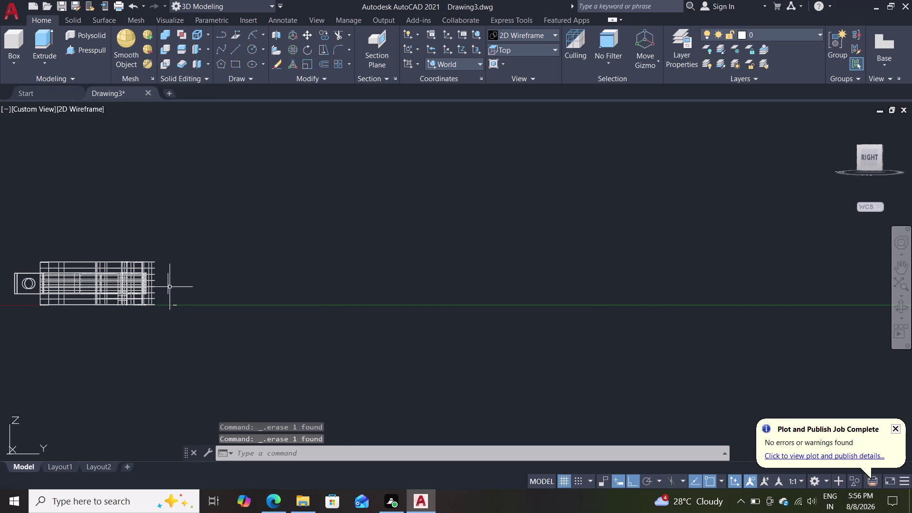
click(169, 287)
key(Delete)
scroll(down, 3)
scroll(up, 3)
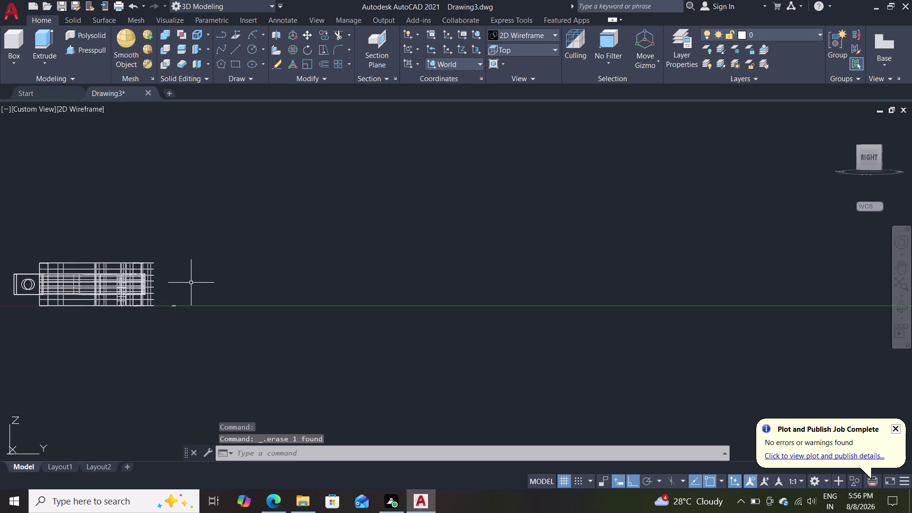
click(83, 110)
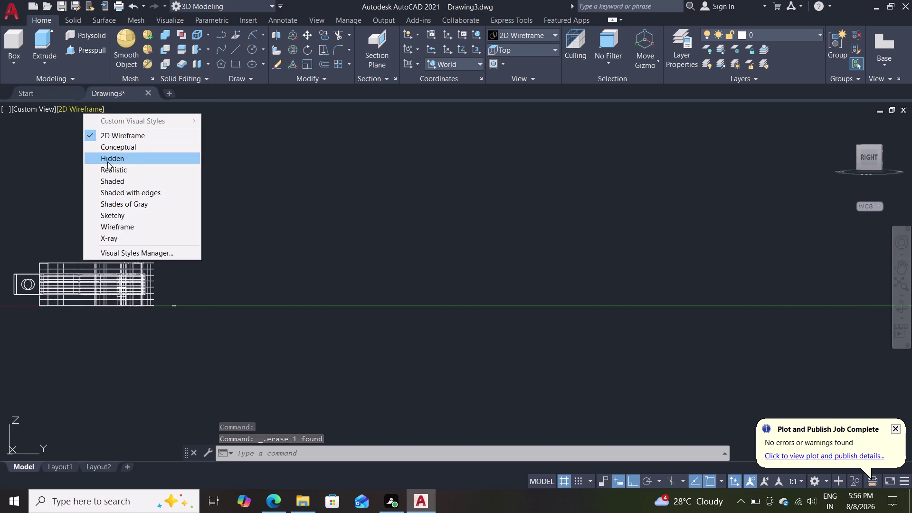
Shade the rod in Shades of Gray and orbit around its big end.
click(122, 207)
middle_drag(239, 245, 290, 190)
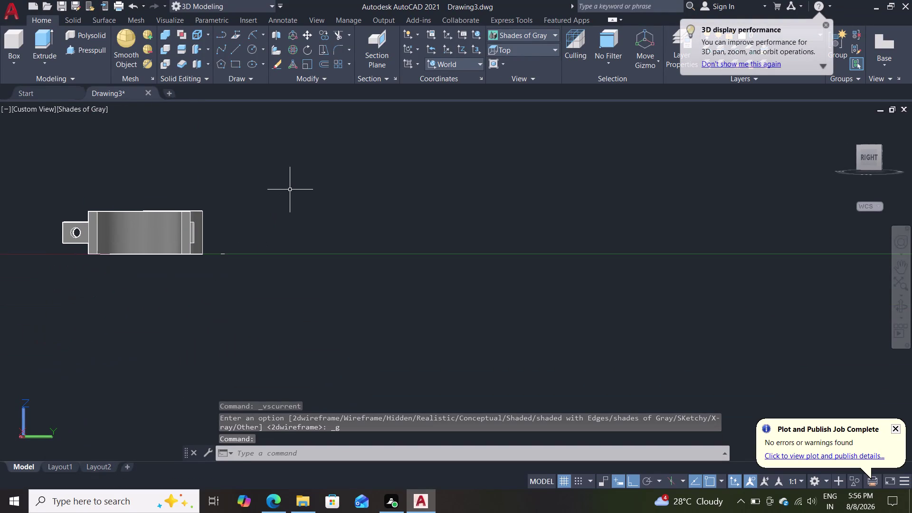
middle_drag(290, 190, 302, 239)
scroll(up, 3)
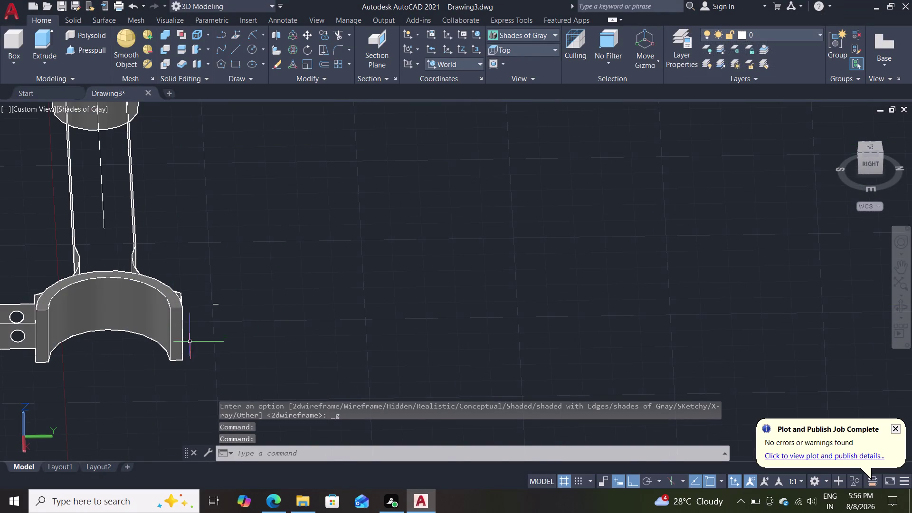
middle_drag(66, 379, 78, 373)
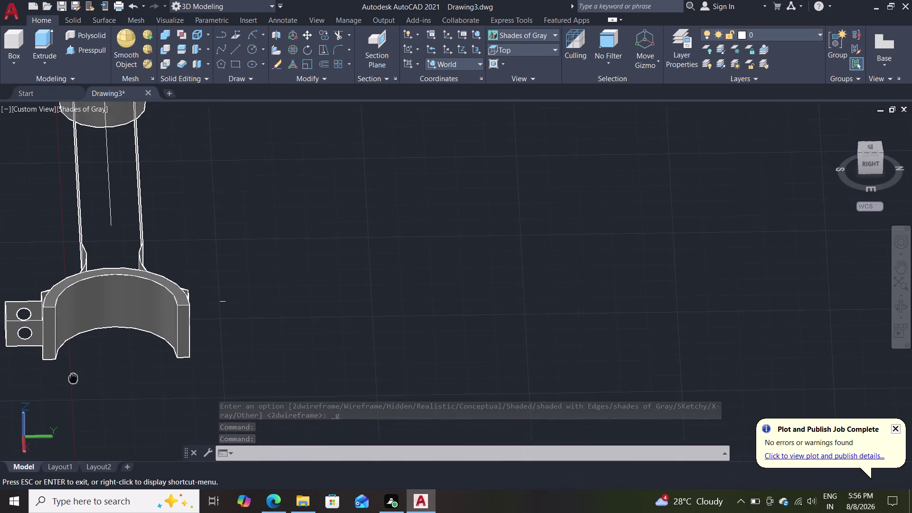
middle_drag(79, 373, 332, 334)
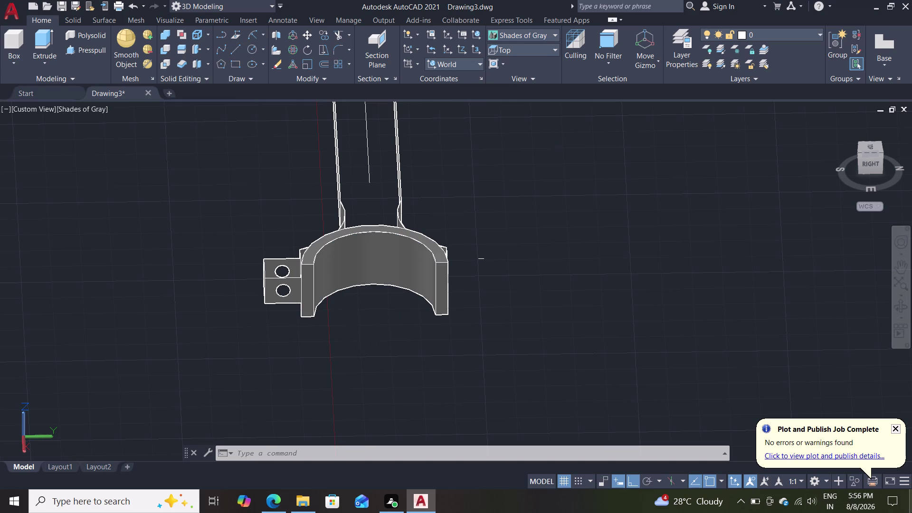
Cancel a stray grip edit near the big end, then inspect the bolt boss and shank.
click(480, 257)
key(Delete)
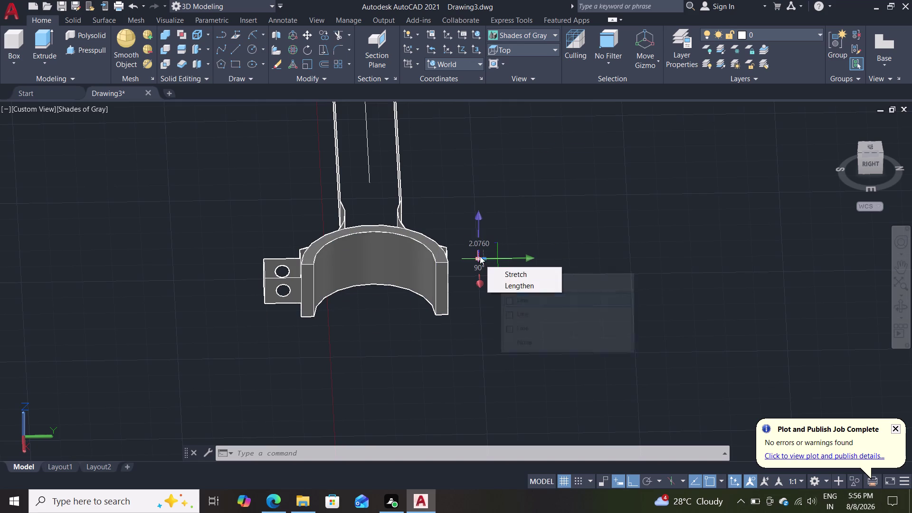
key(Escape)
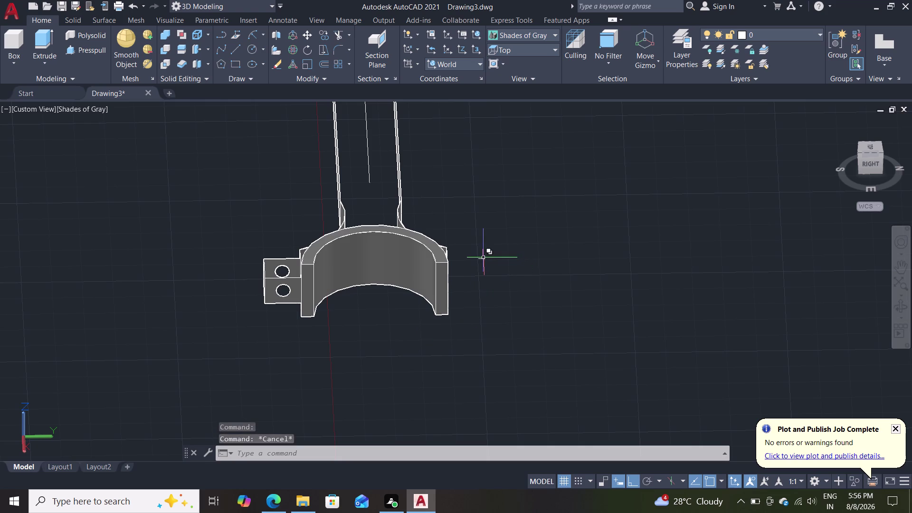
middle_drag(352, 374, 361, 363)
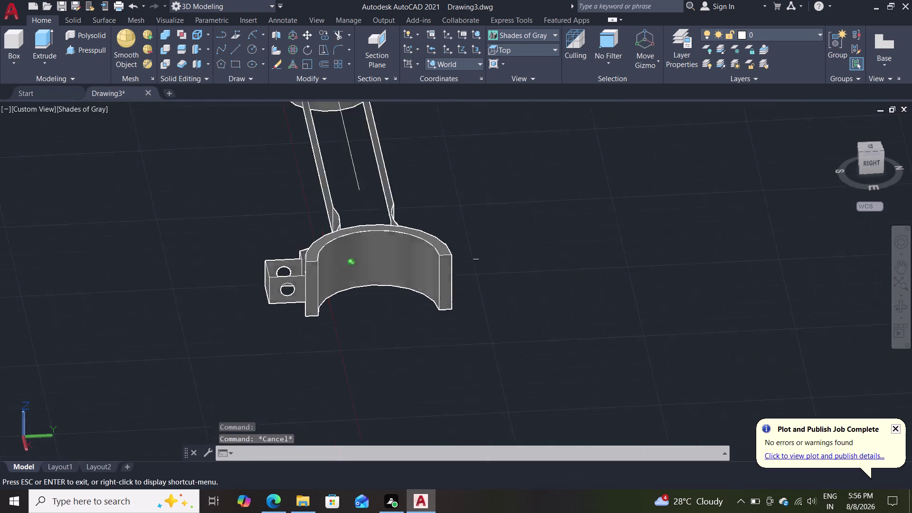
middle_drag(360, 363, 609, 319)
scroll(up, 3)
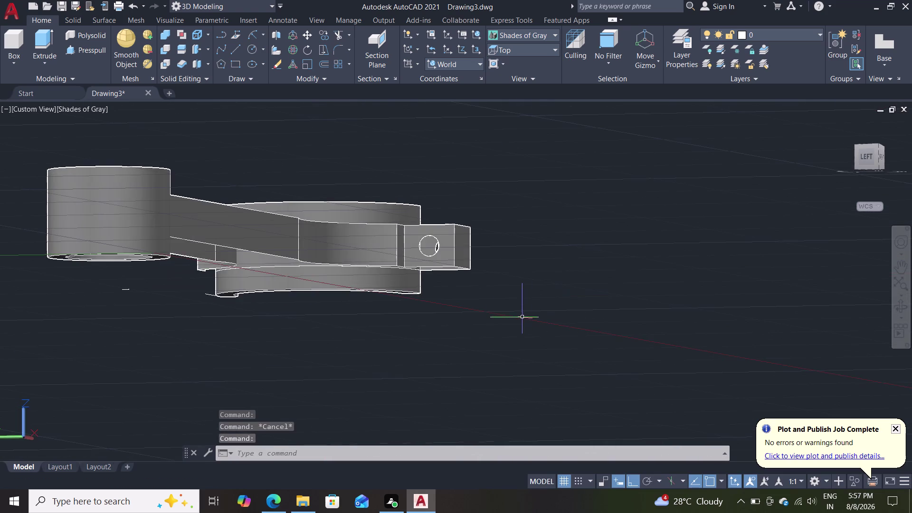
scroll(up, 3)
middle_drag(436, 284, 519, 337)
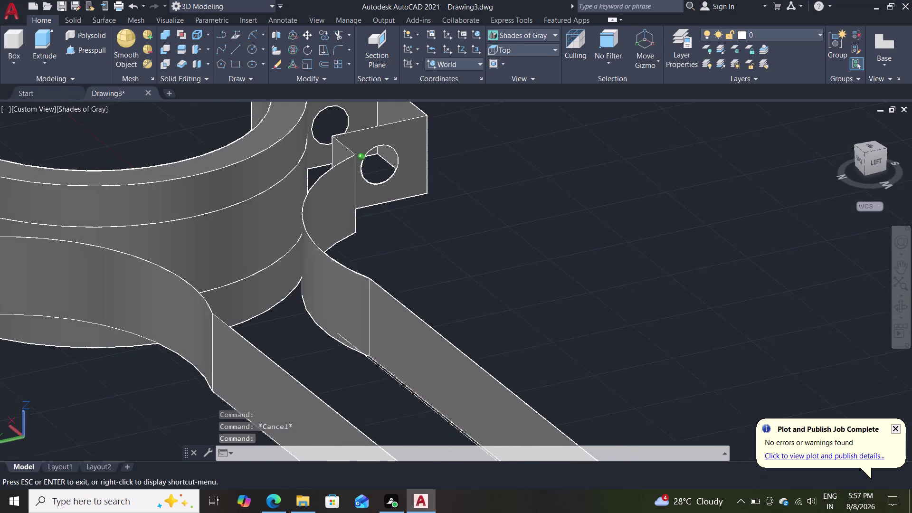
middle_drag(519, 337, 474, 321)
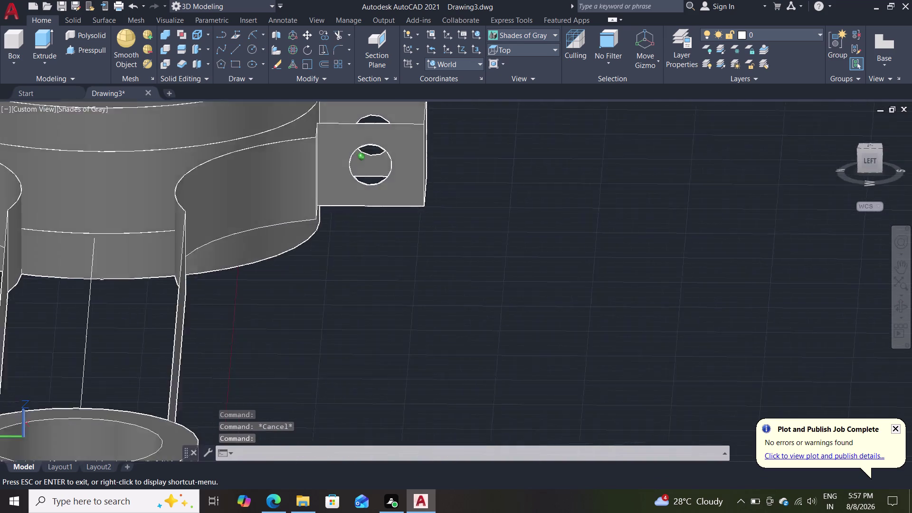
middle_drag(473, 320, 574, 300)
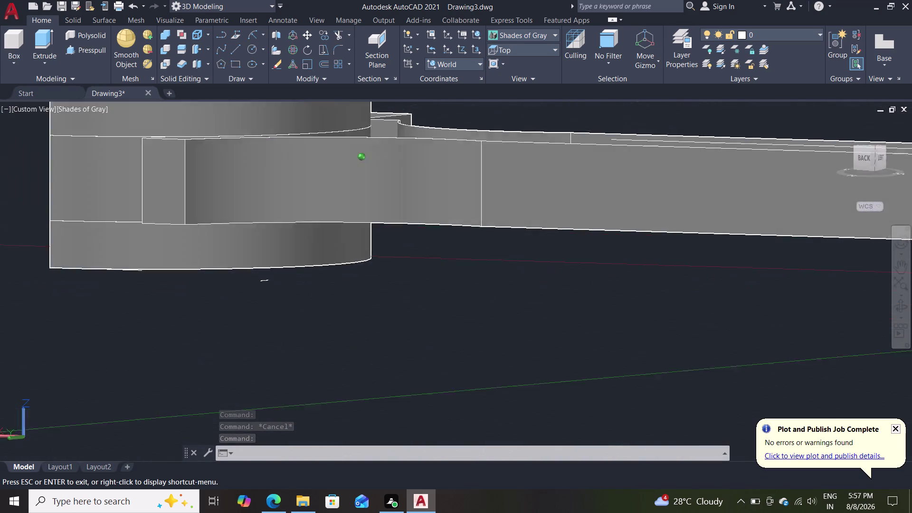
middle_drag(575, 300, 483, 316)
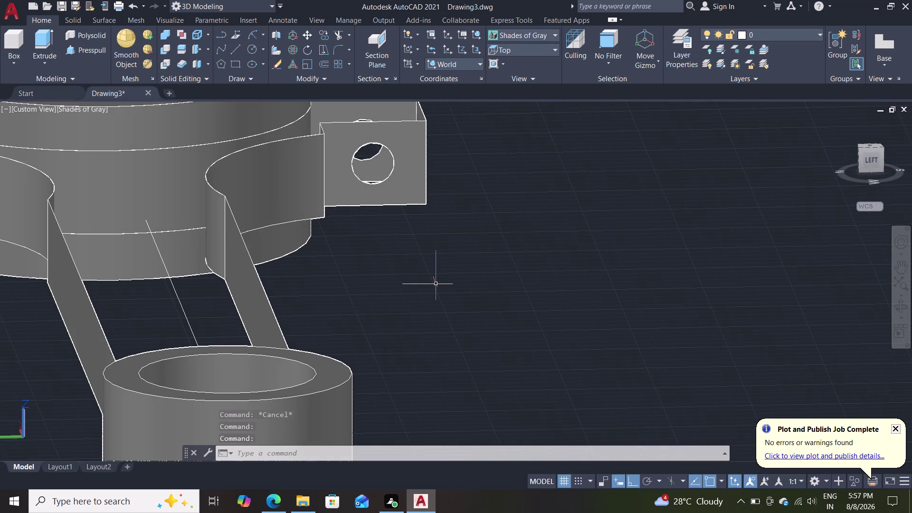
Undo the recent zooms, orbits and the switch to shaded display.
key(ctrl+z)
key(ctrl+z)
key(ctrl+z)
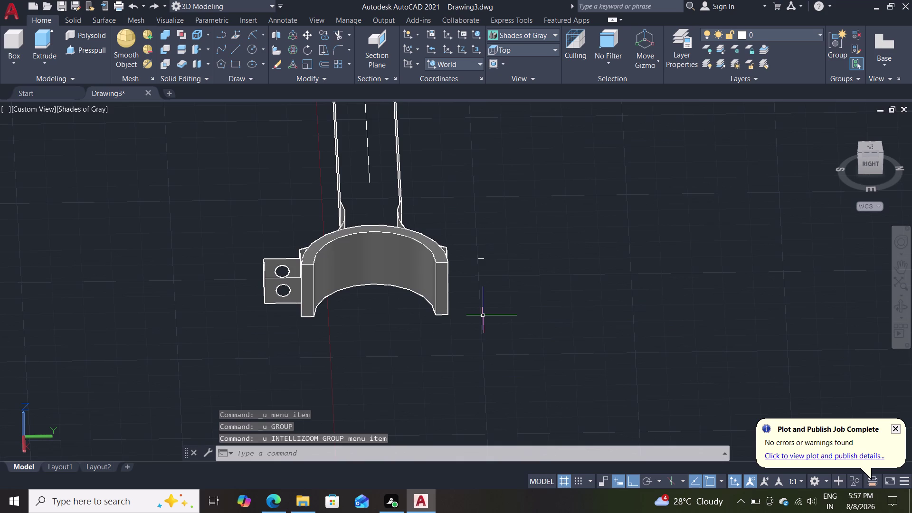
key(ctrl+z)
key(ctrl+z)
key(ctrl+z)
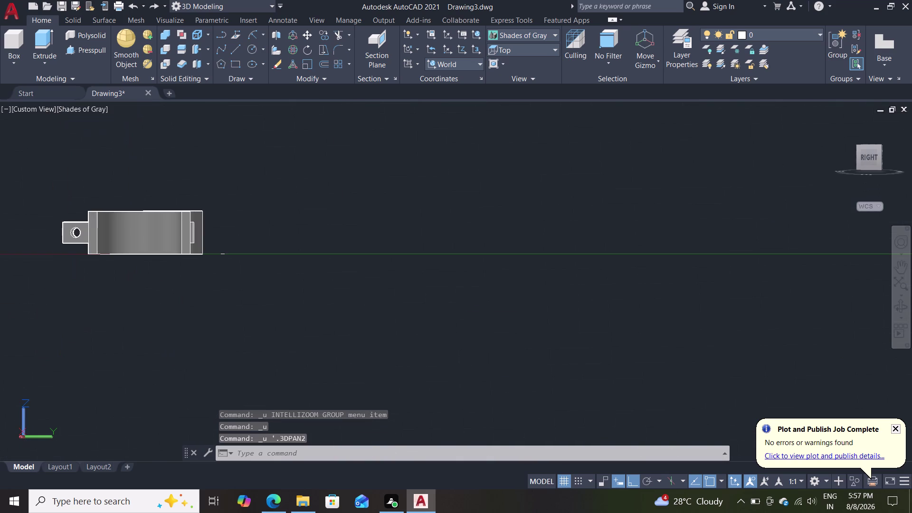
key(ctrl+z)
key(ctrl+z)
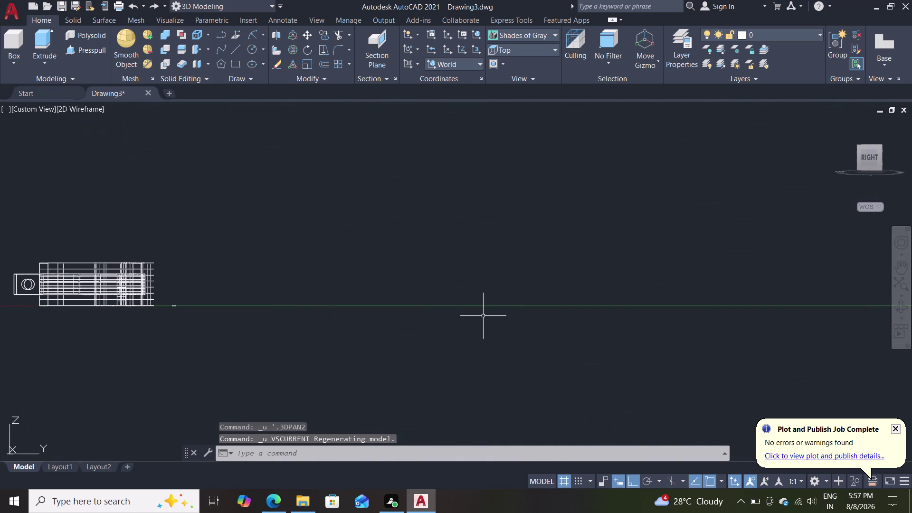
key(ctrl+z)
key(ctrl+z)
key(ctrl+z)
key(ctrl+z)
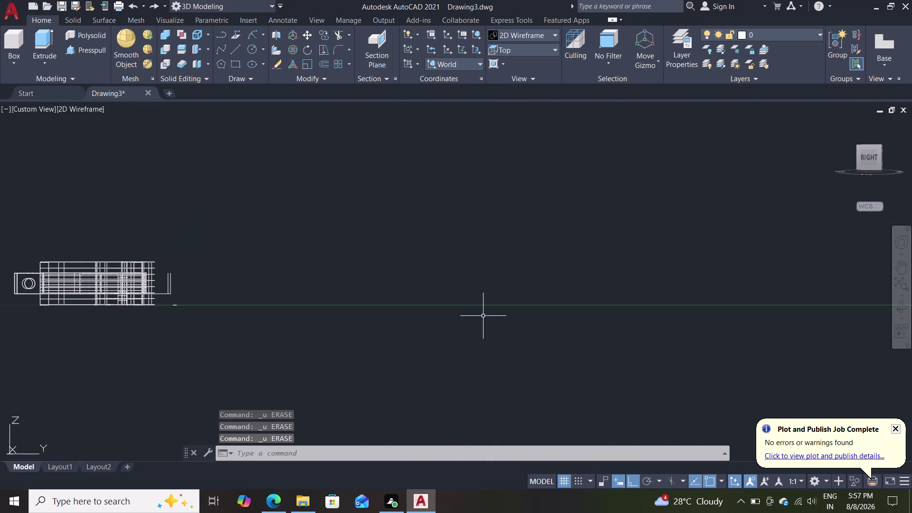
Keep undoing to bring back the erased stray lines.
key(ctrl+z)
key(z)
key(ctrl+z)
key(ctrl+z)
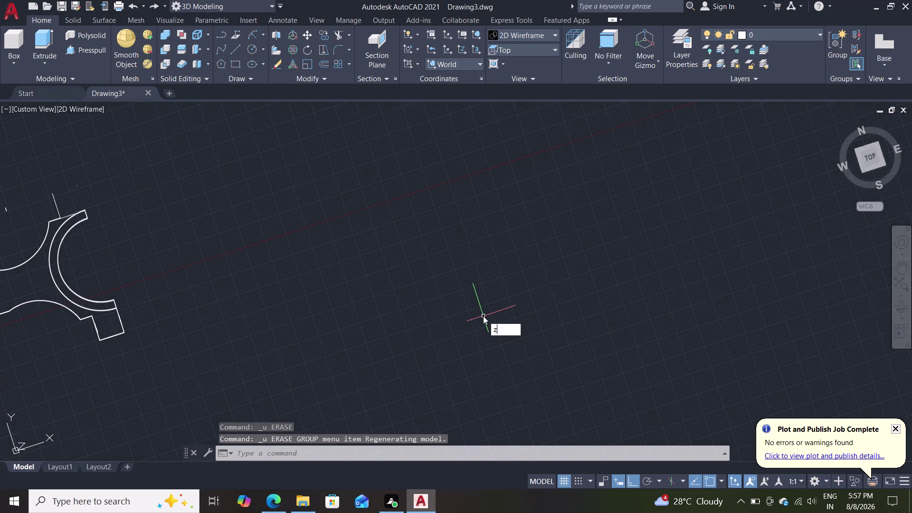
key(Delete)
key(Delete)
key(Escape)
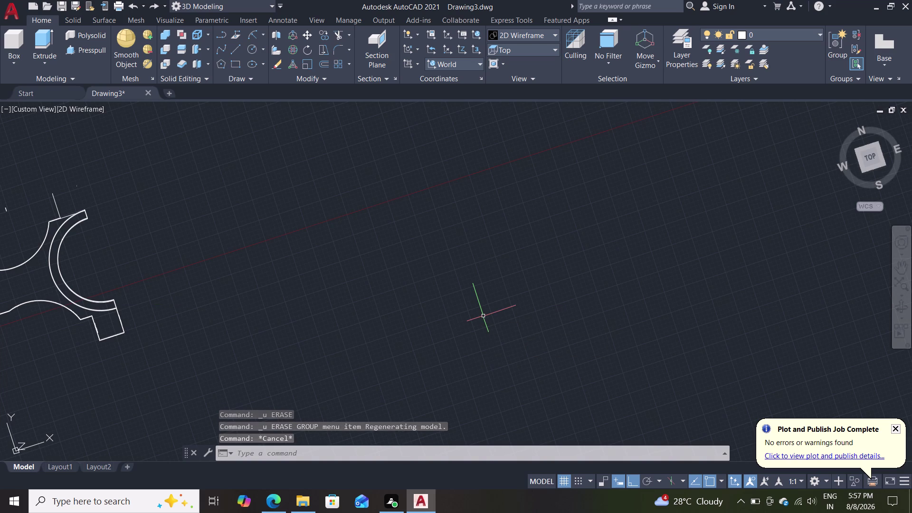
key(ctrl+z)
key(ctrl+z)
key(ctrl+z)
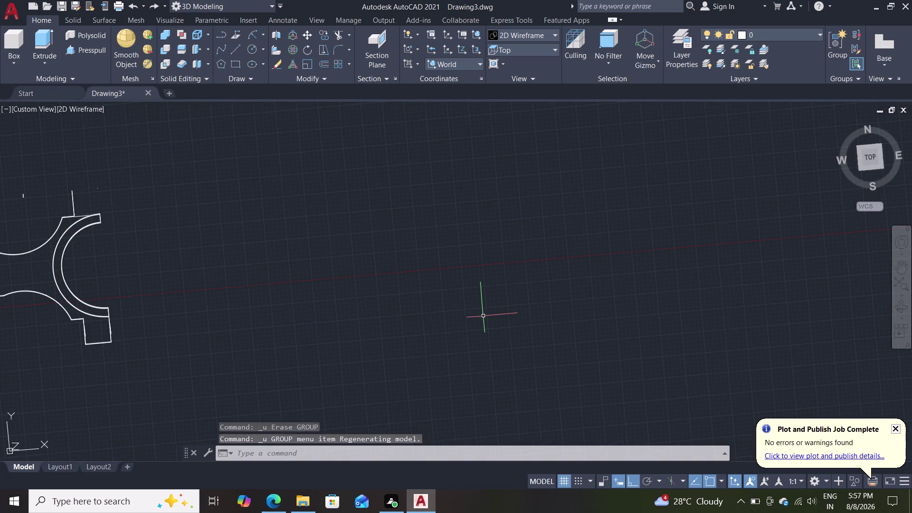
Undo the earlier erase groups and the explode, then frame the whole restored rod.
key(ctrl+z)
key(ctrl+z)
key(ctrl+z)
key(ctrl+z)
key(ctrl+z)
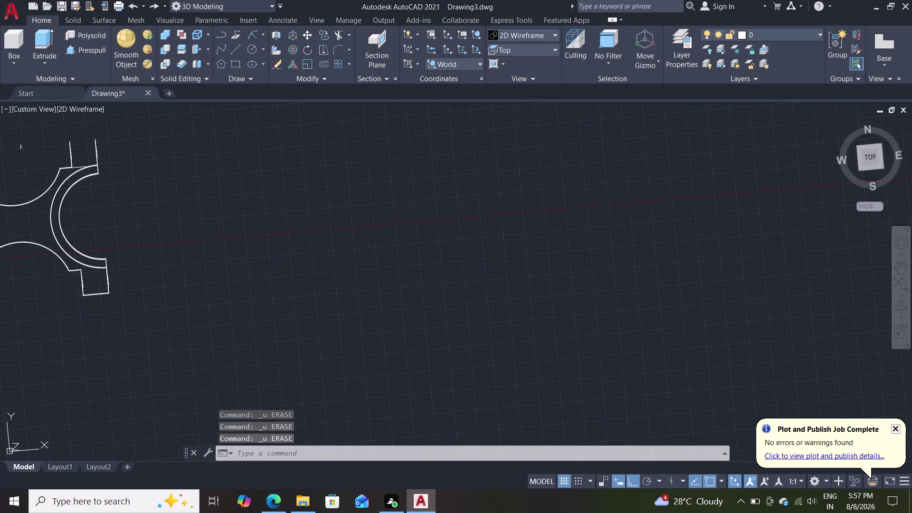
key(ctrl+z)
key(ctrl+z)
key(ctrl+z)
key(ctrl+z)
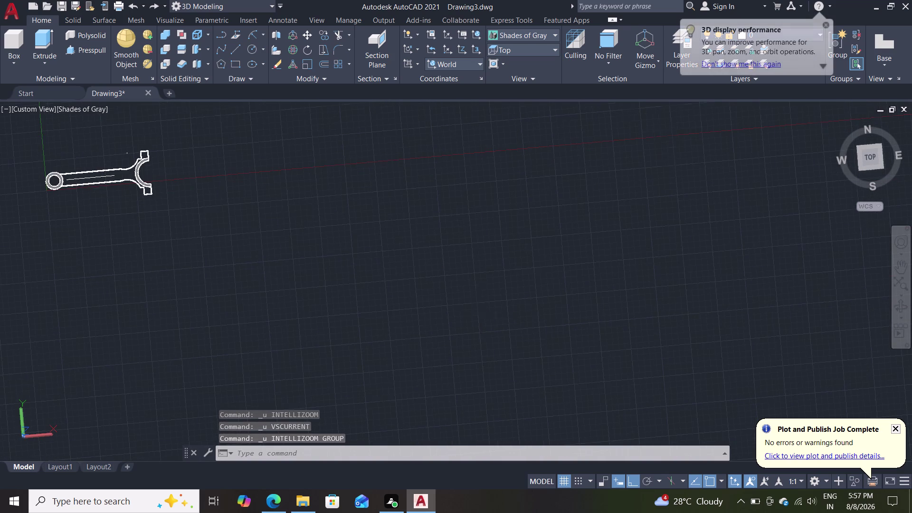
key(ctrl+z)
key(ctrl+z)
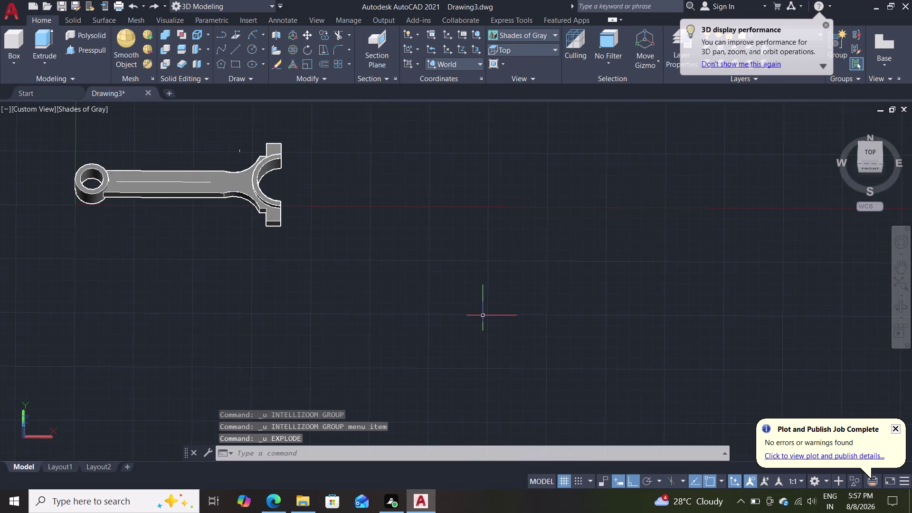
key(Escape)
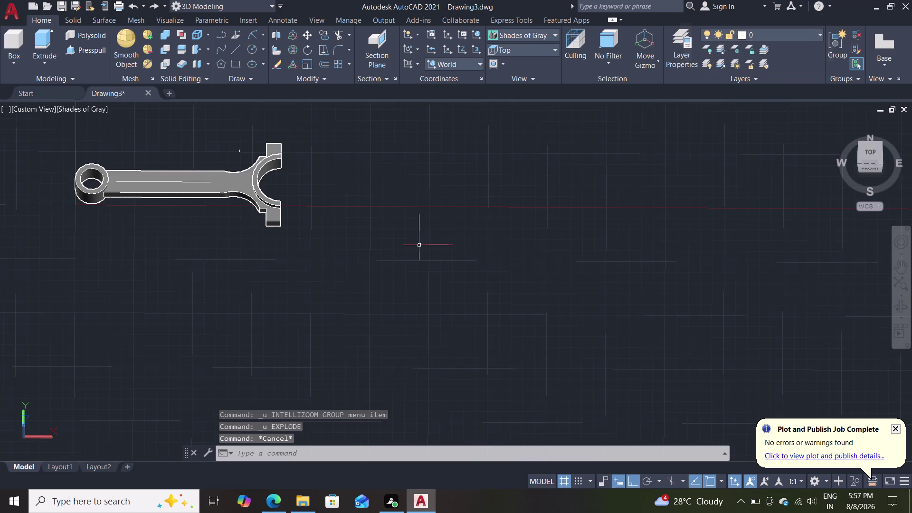
scroll(up, 3)
middle_drag(159, 225, 163, 228)
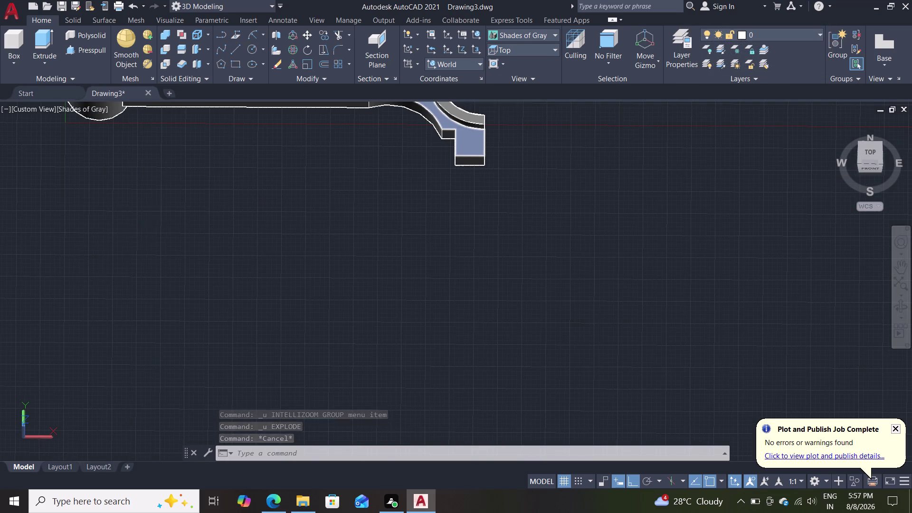
middle_drag(163, 228, 168, 361)
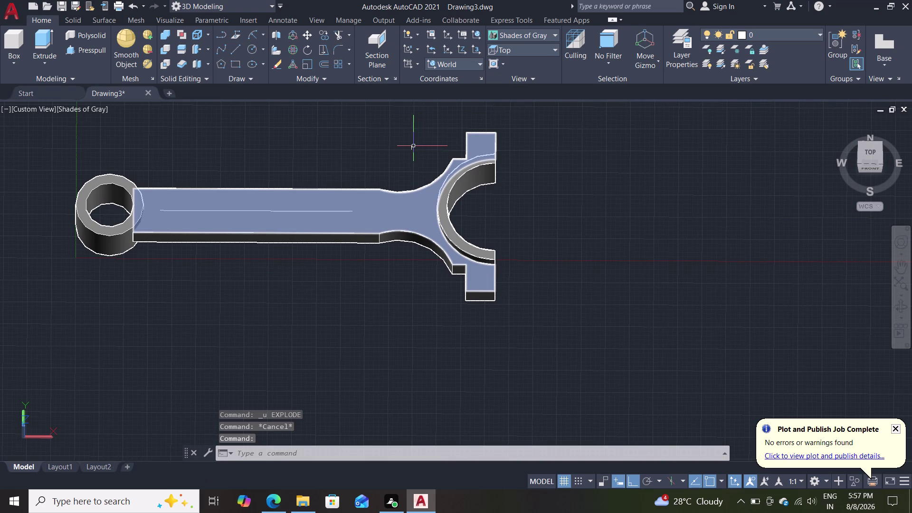
Pan and zoom in toward the big end, clearing stray picks with Delete and Esc.
click(413, 147)
key(Delete)
key(Delete)
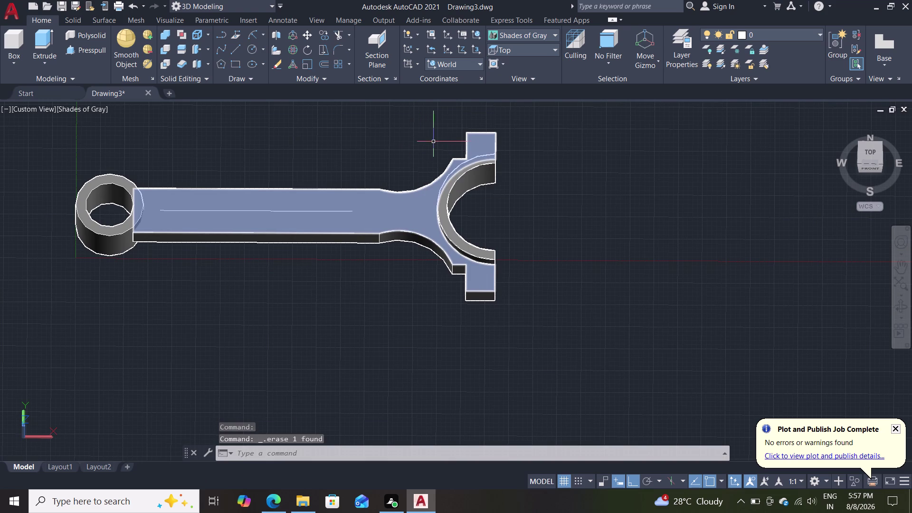
middle_drag(564, 217, 444, 142)
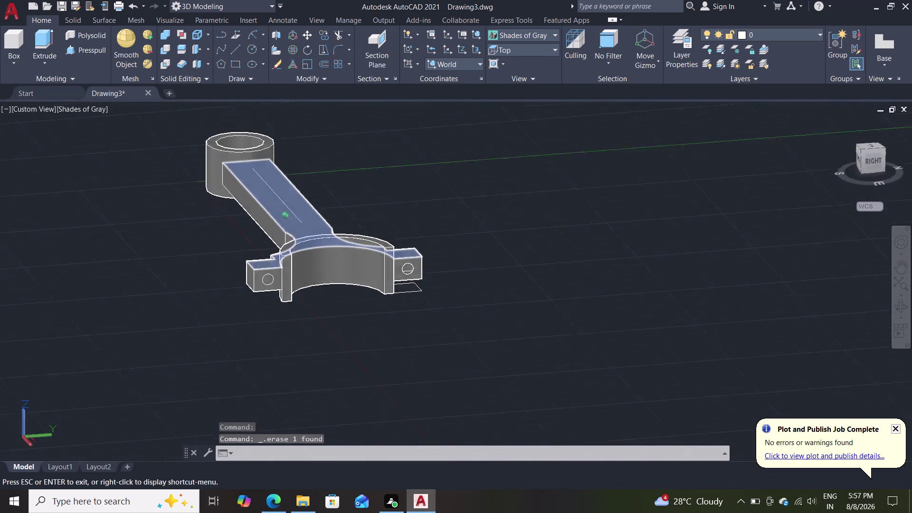
middle_drag(443, 141, 441, 128)
scroll(up, 3)
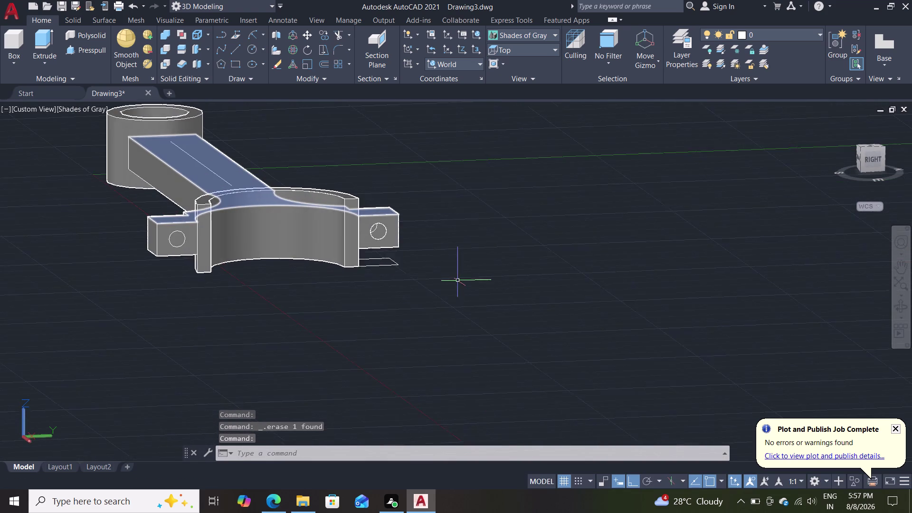
scroll(up, 3)
click(362, 257)
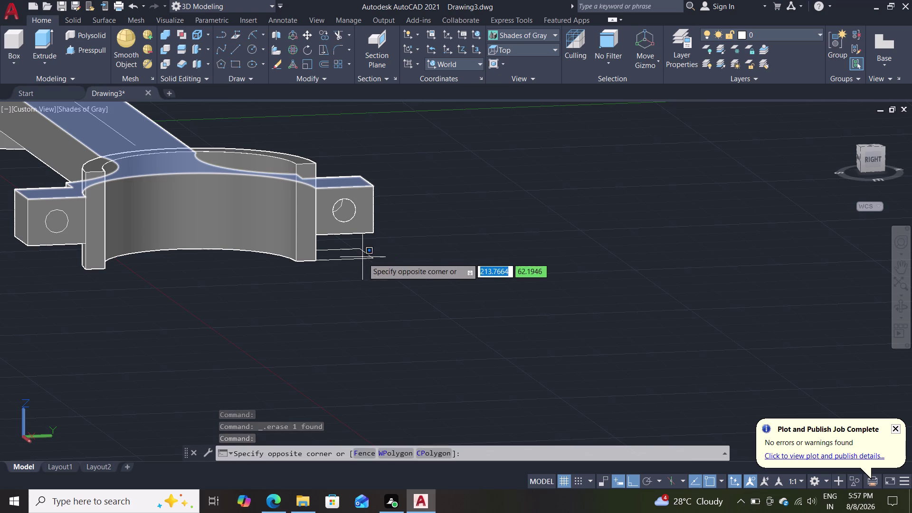
click(360, 261)
key(Delete)
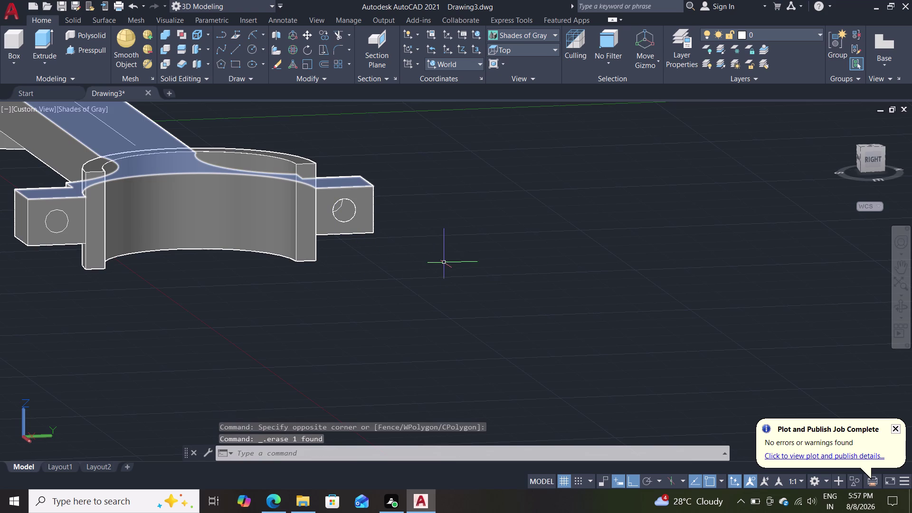
scroll(down, 3)
key(Escape)
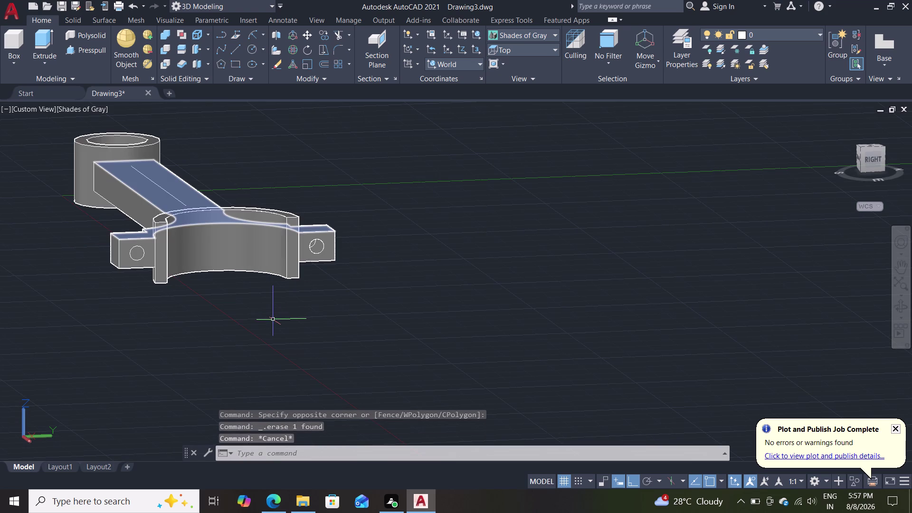
Orbit to side-on and small-end views, cancelling stray selection windows with Esc.
middle_drag(239, 338, 449, 327)
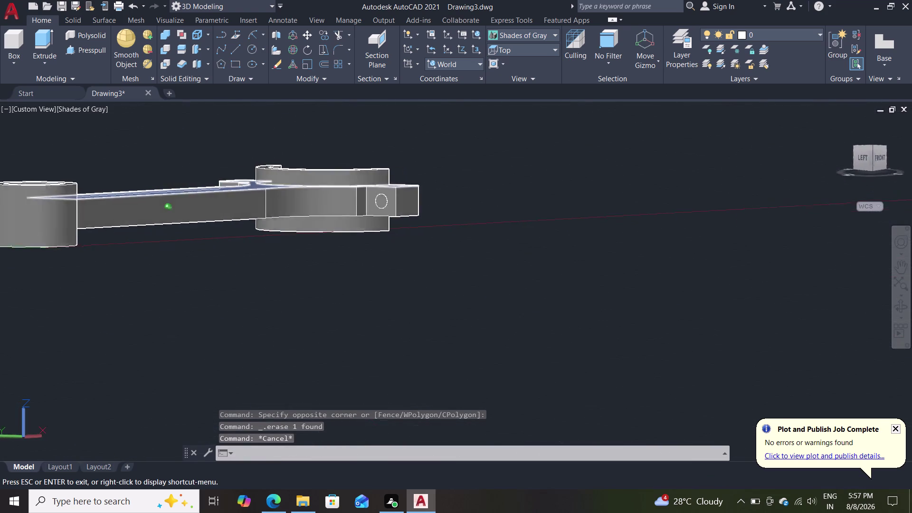
middle_drag(450, 326, 542, 372)
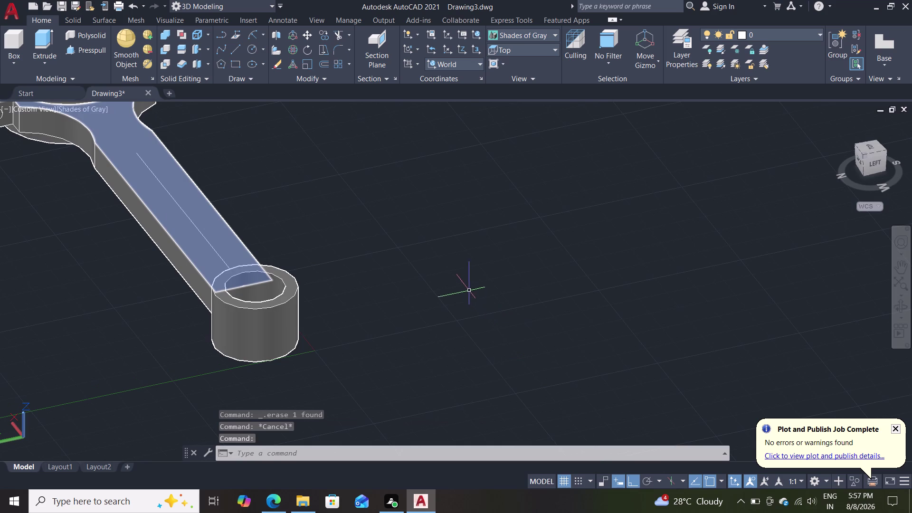
key(Escape)
key(Escape)
click(388, 260)
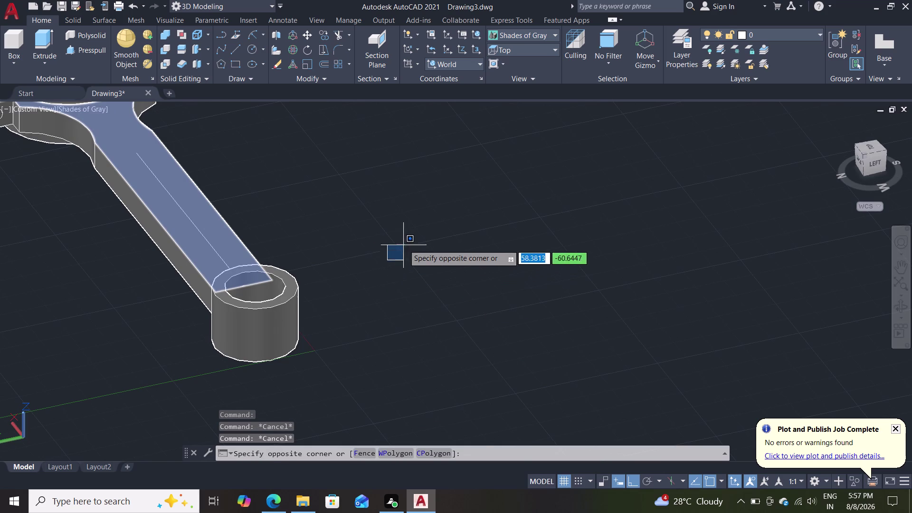
click(405, 240)
key(Escape)
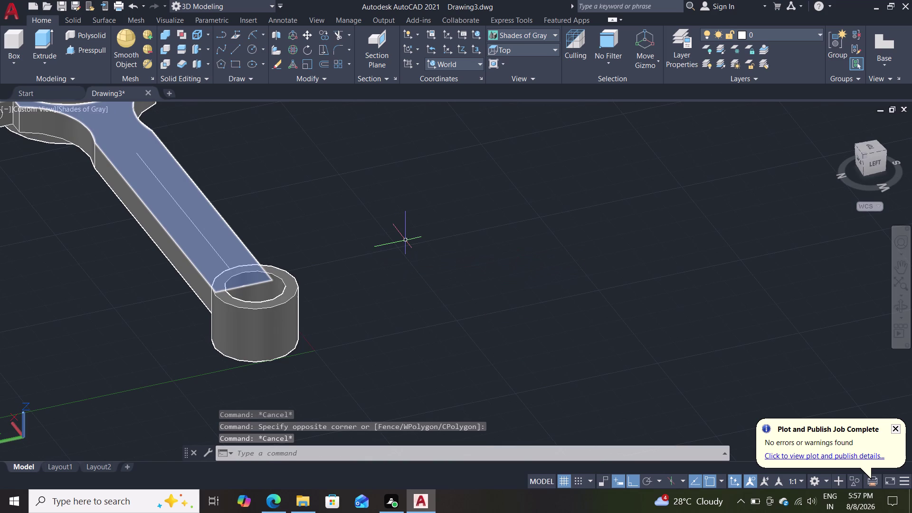
scroll(up, 3)
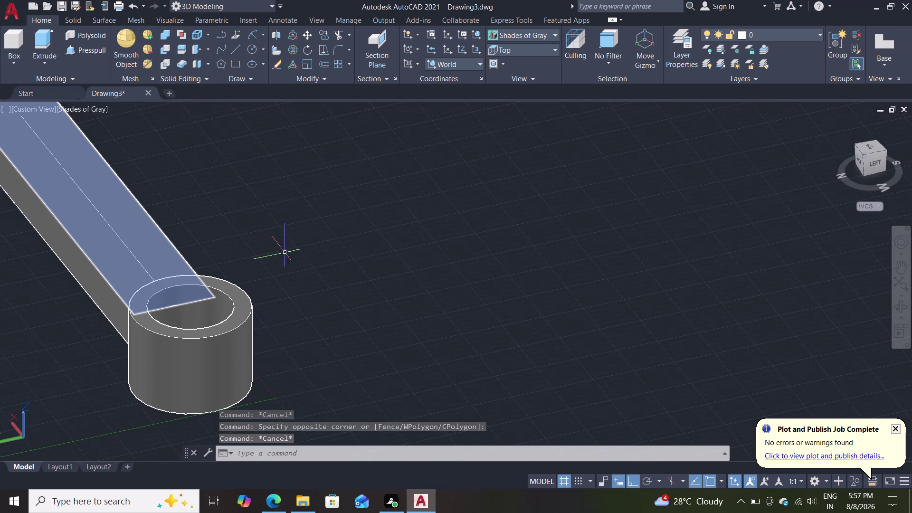
click(122, 292)
click(269, 317)
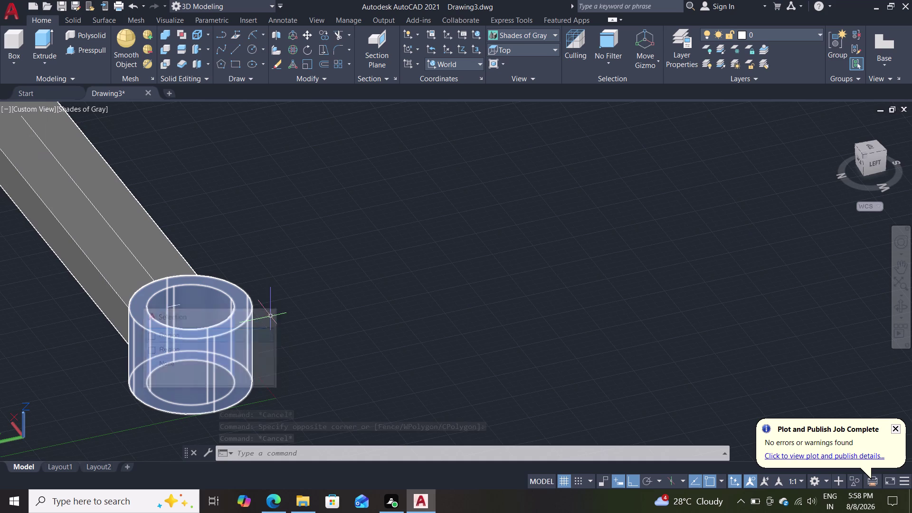
key(Escape)
scroll(down, 3)
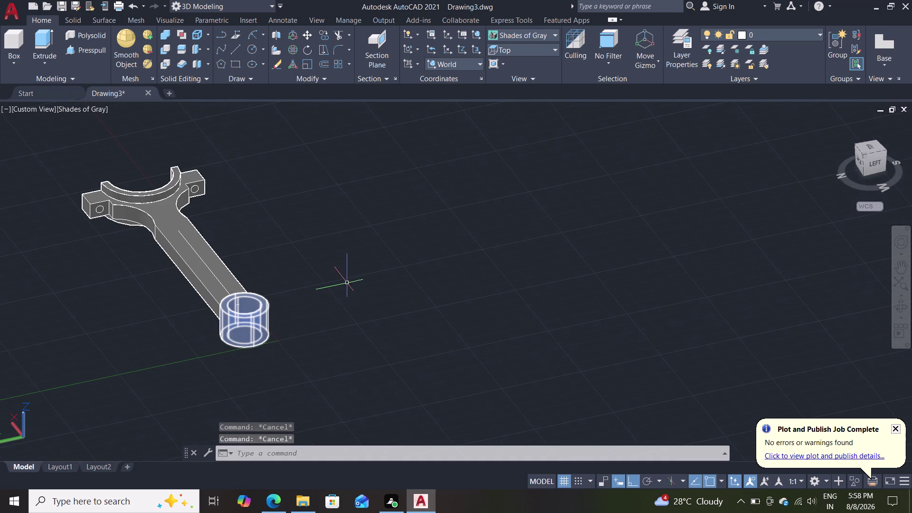
key(Escape)
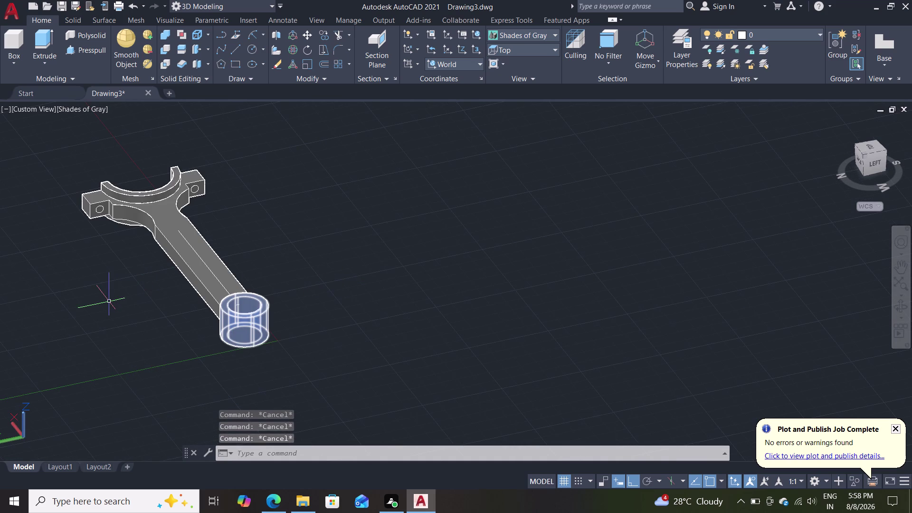
Orbit back to a flat side view of the rod and show the preset views list.
middle_drag(113, 307, 394, 287)
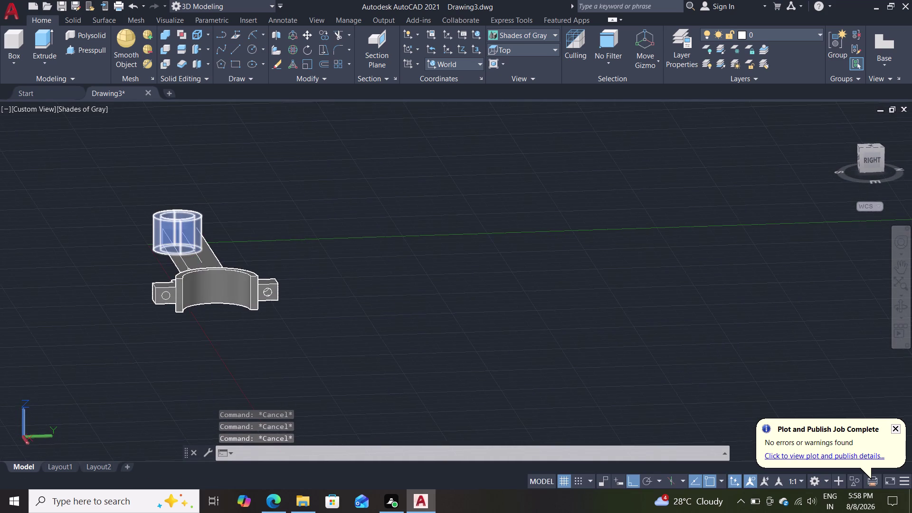
scroll(up, 3)
middle_drag(275, 320, 274, 291)
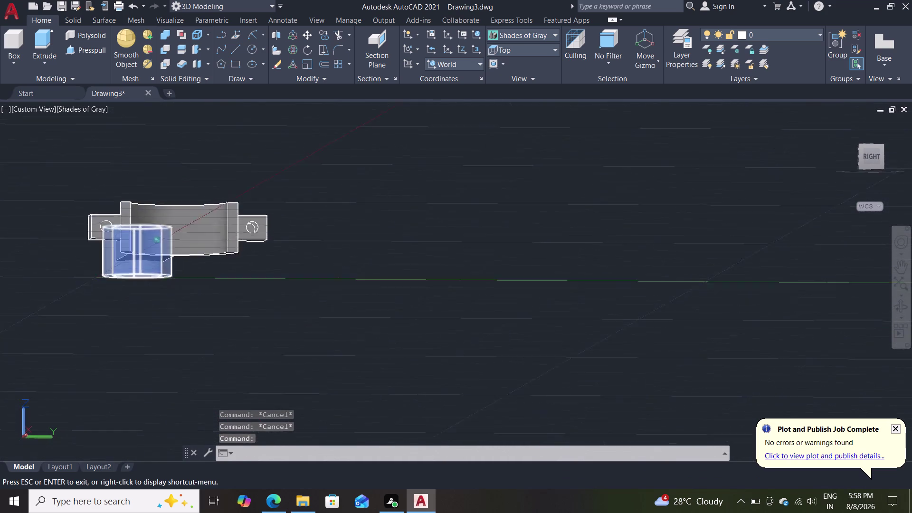
middle_drag(275, 291, 272, 299)
scroll(up, 3)
key(Escape)
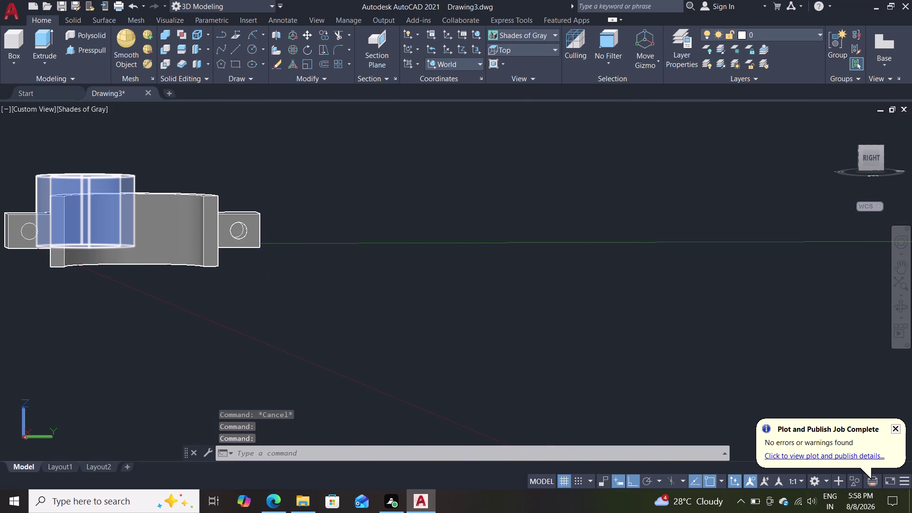
key(Escape)
key(Escape)
scroll(down, 3)
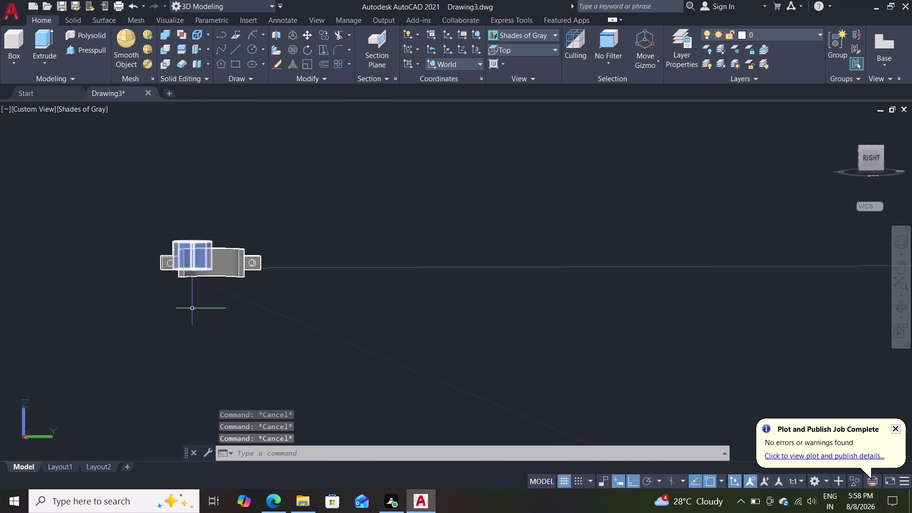
click(529, 51)
click(507, 69)
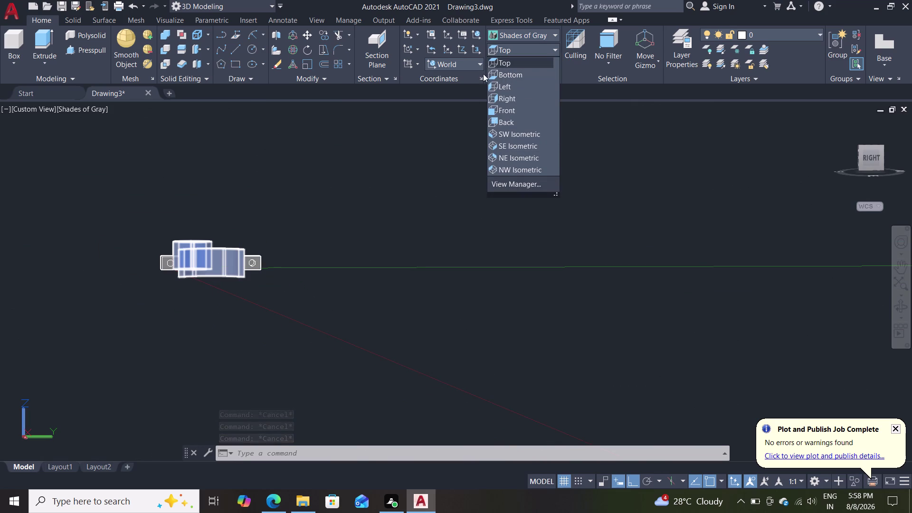
Switch to the Top preset view of the connecting rod.
click(493, 59)
scroll(down, 3)
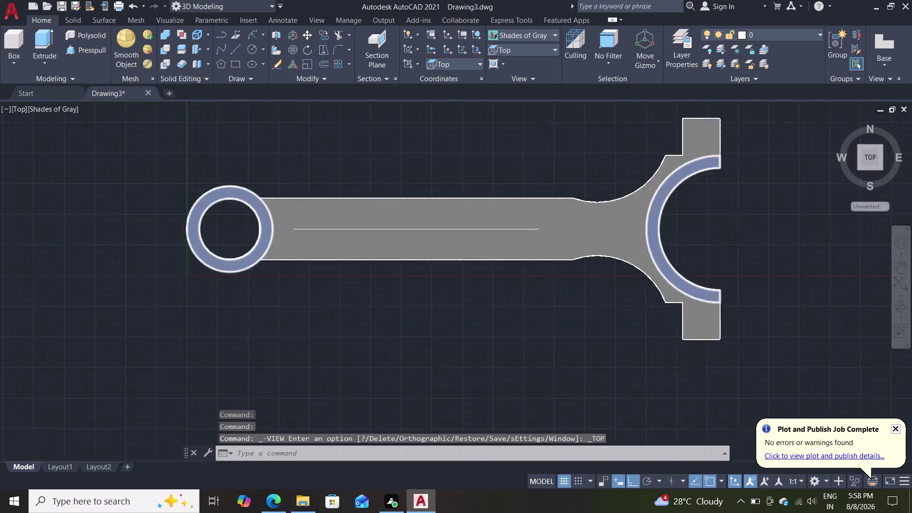
scroll(up, 3)
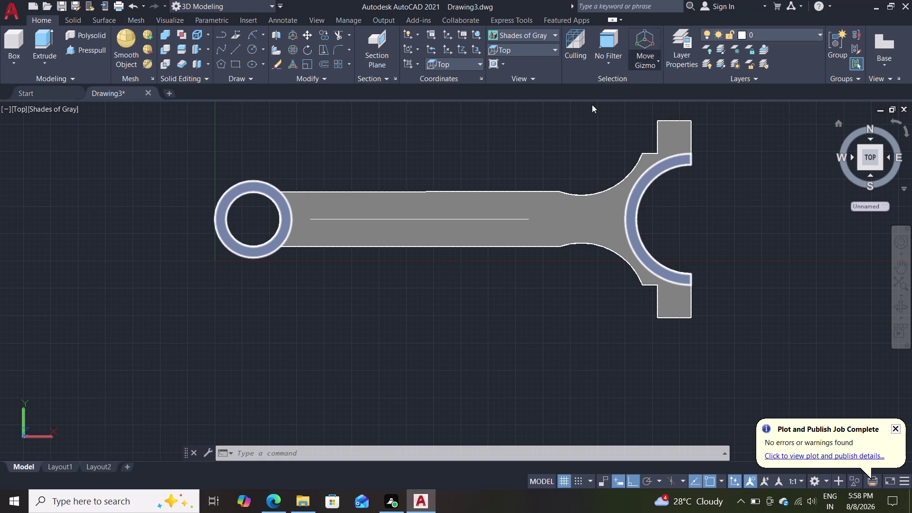
Abandon two empty selection windows below the rod and shank.
click(407, 348)
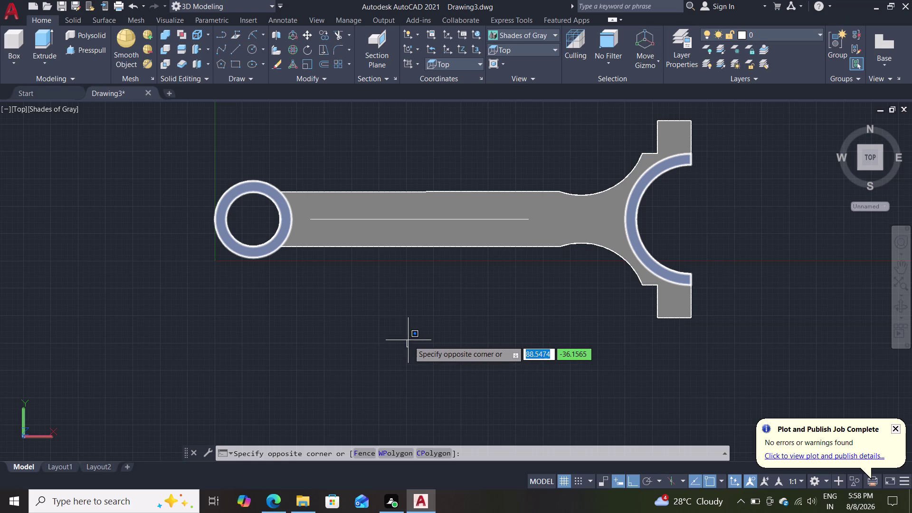
key(Escape)
click(329, 333)
click(333, 328)
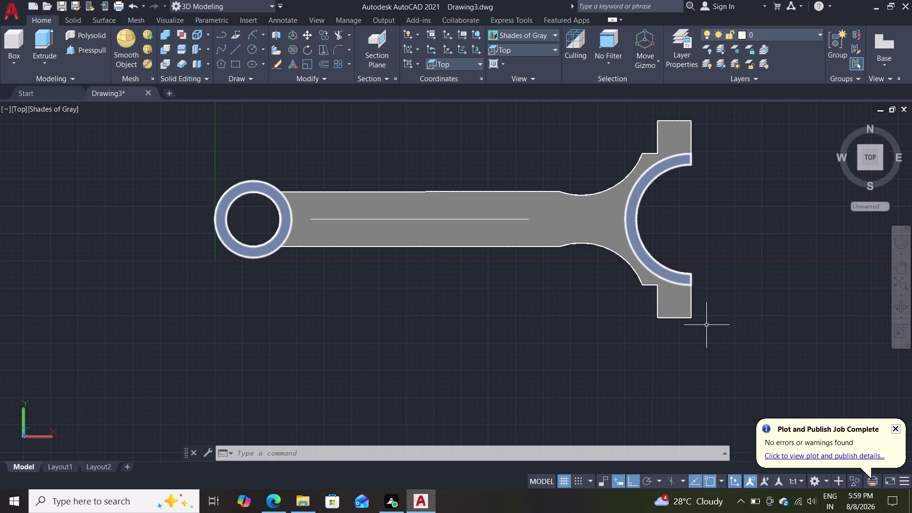
key(Escape)
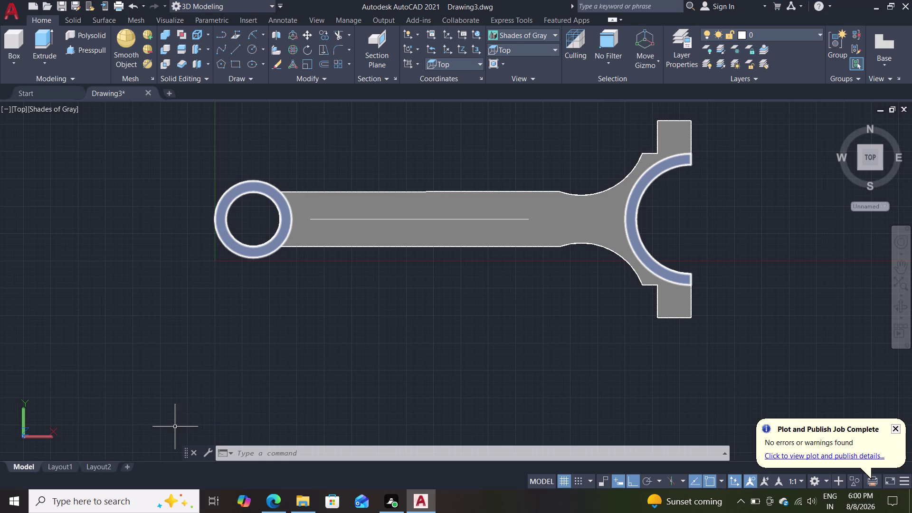
click(296, 306)
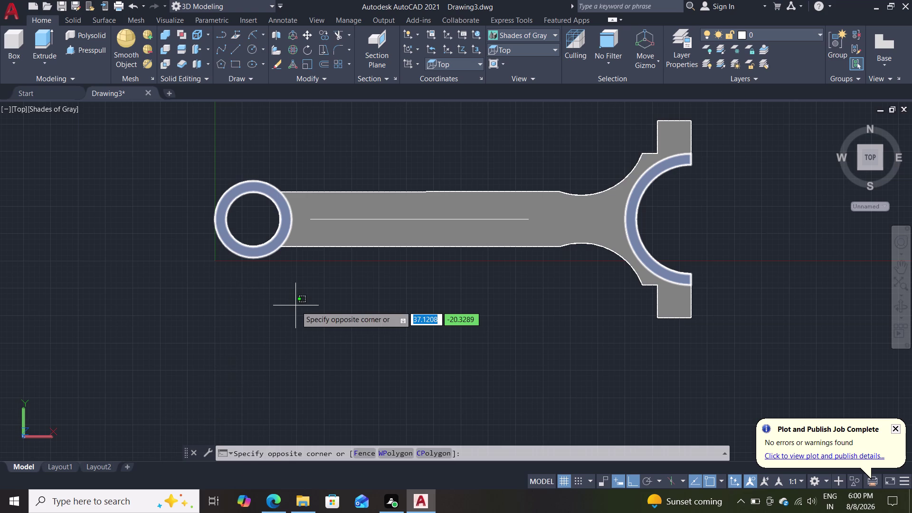
click(296, 305)
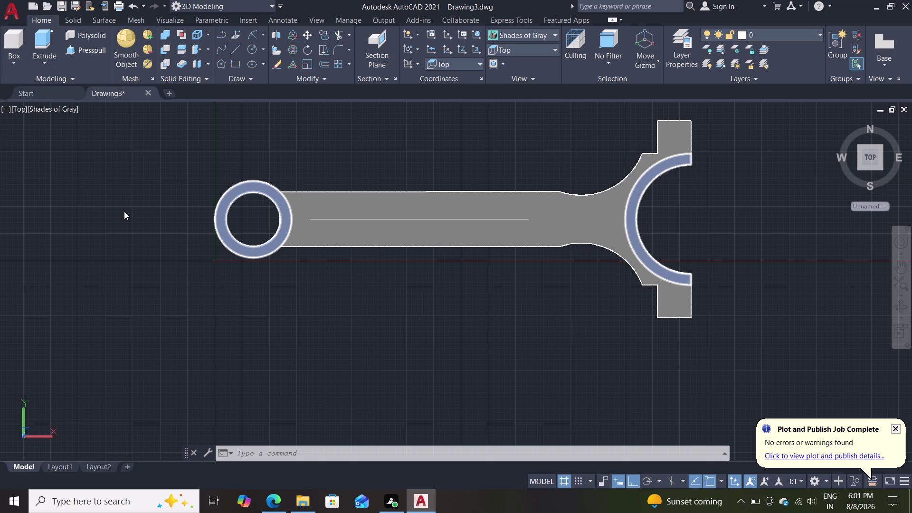
key(Escape)
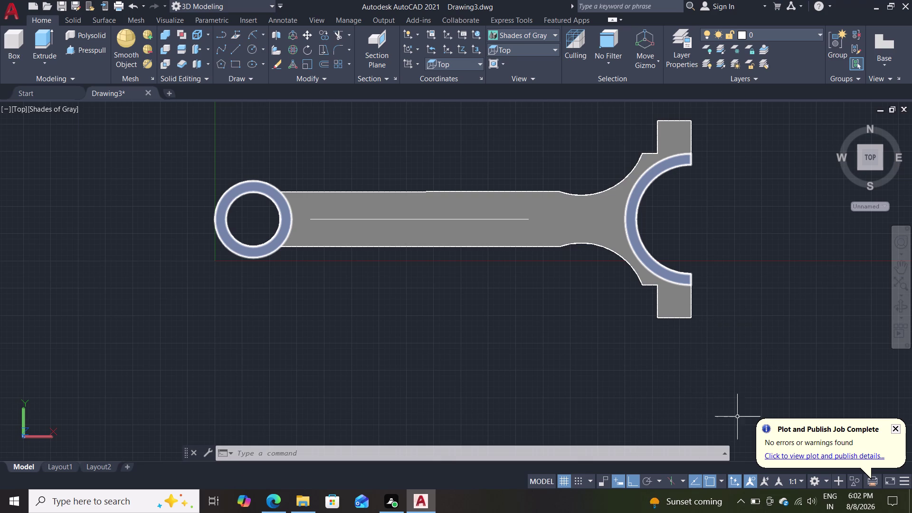
Start a line at the small-end circle centre with a 25-unit first segment along the shank.
scroll(down, 3)
scroll(up, 3)
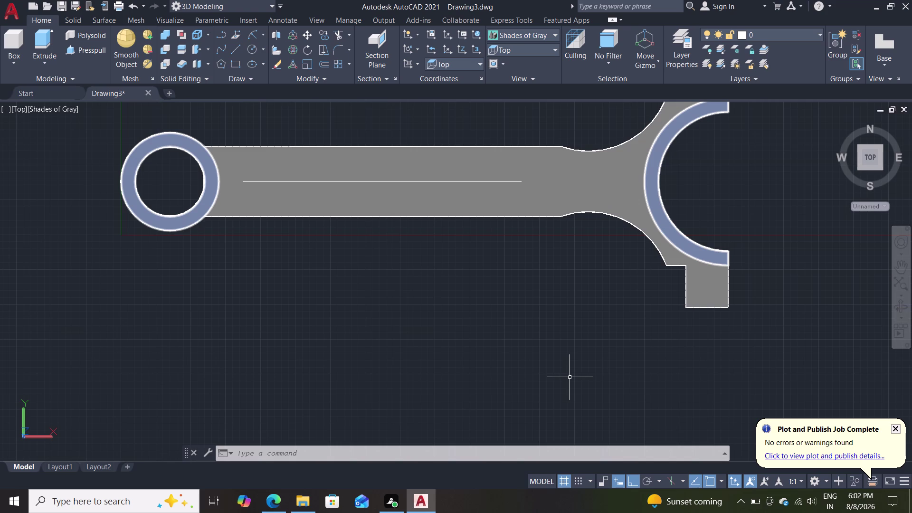
key(Escape)
key(Escape)
key(Escape)
scroll(down, 3)
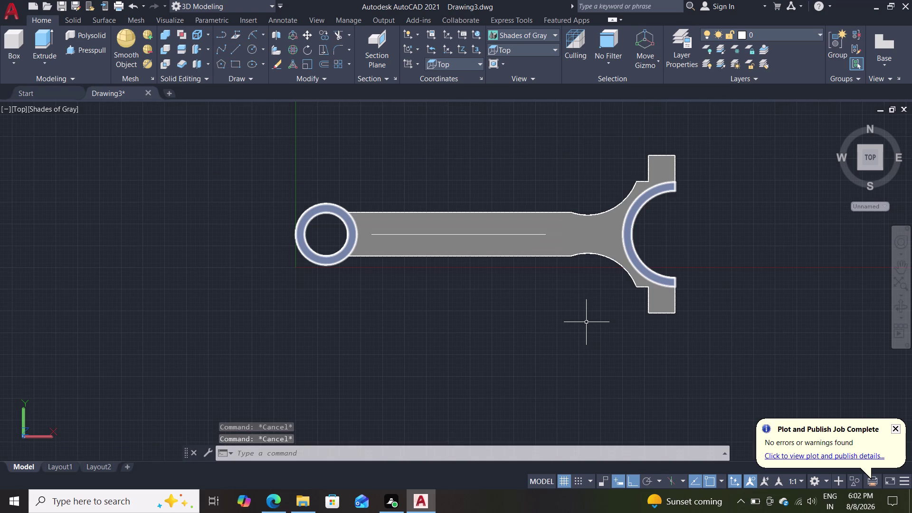
scroll(up, 3)
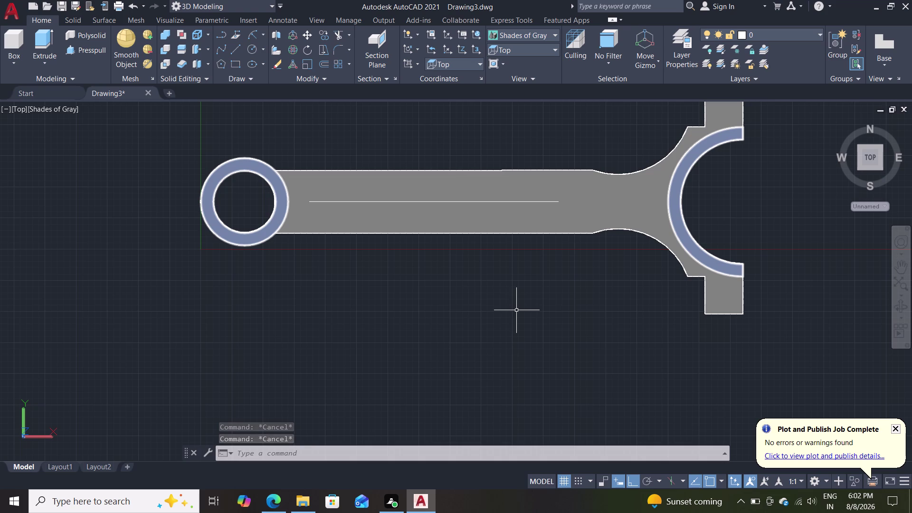
key(l)
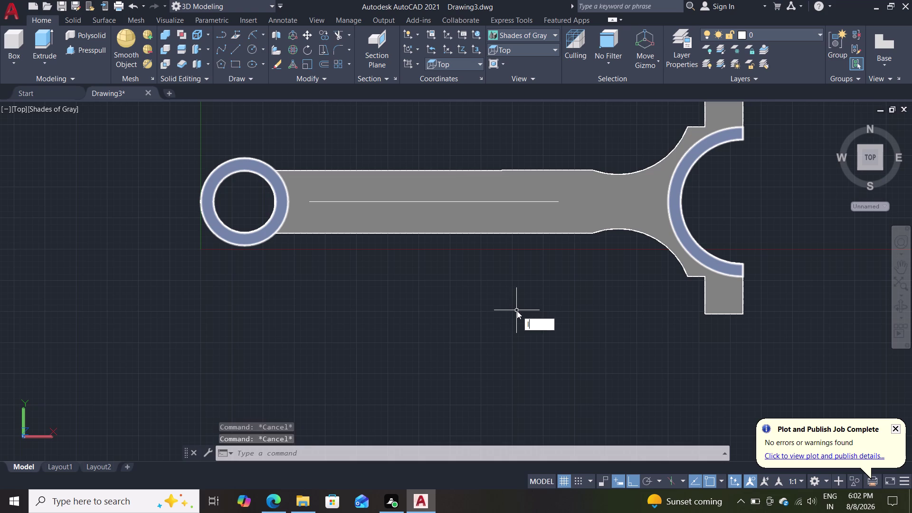
key(Return)
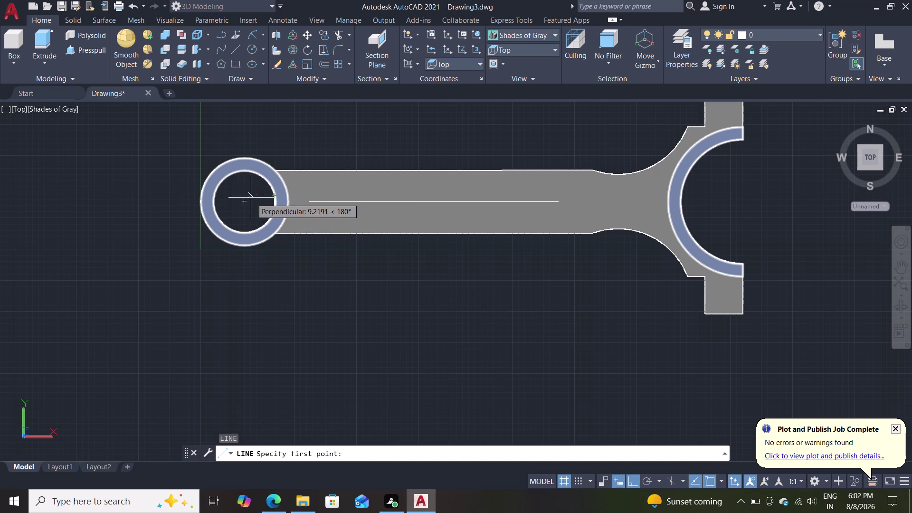
double_click(244, 204)
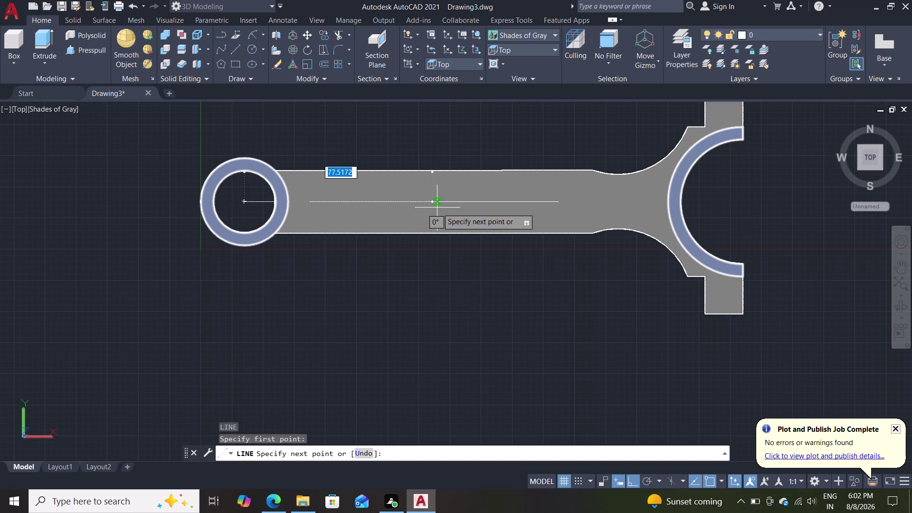
text(25)
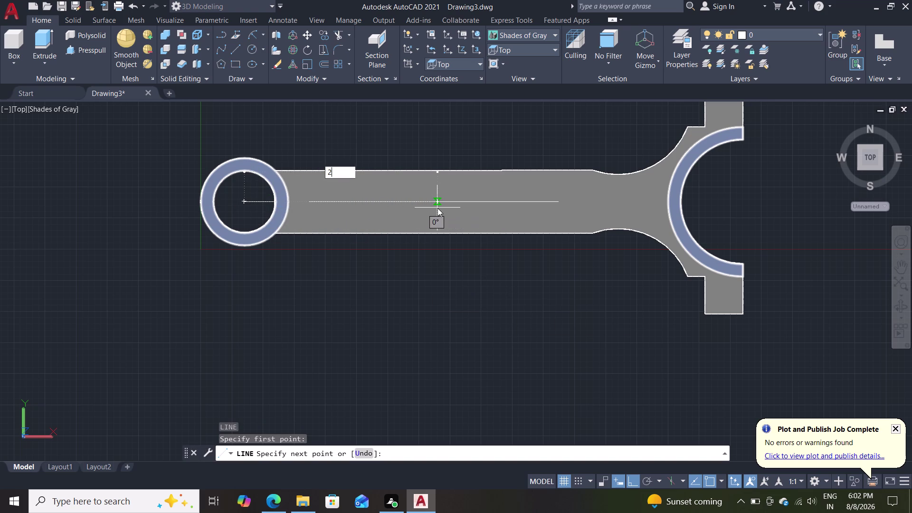
key(Return)
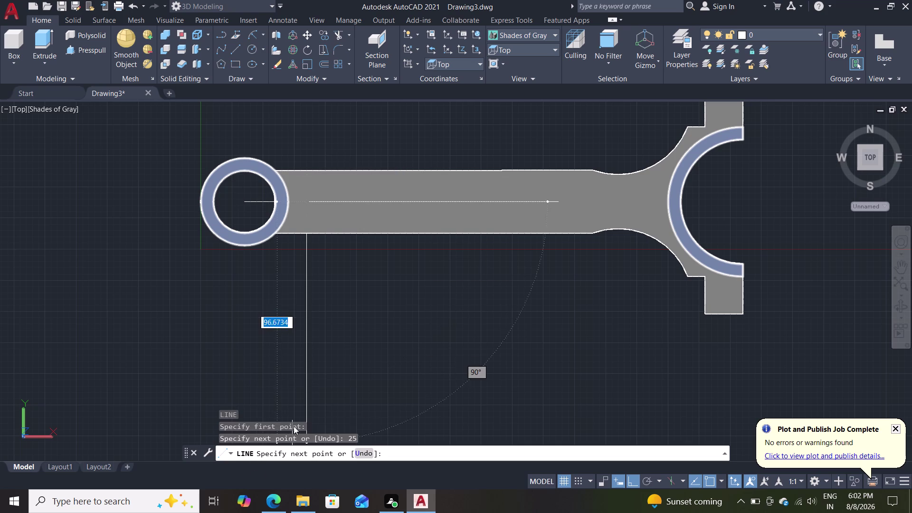
Finish the 25-unit line and switch the visual style to 2D Wireframe.
key(Escape)
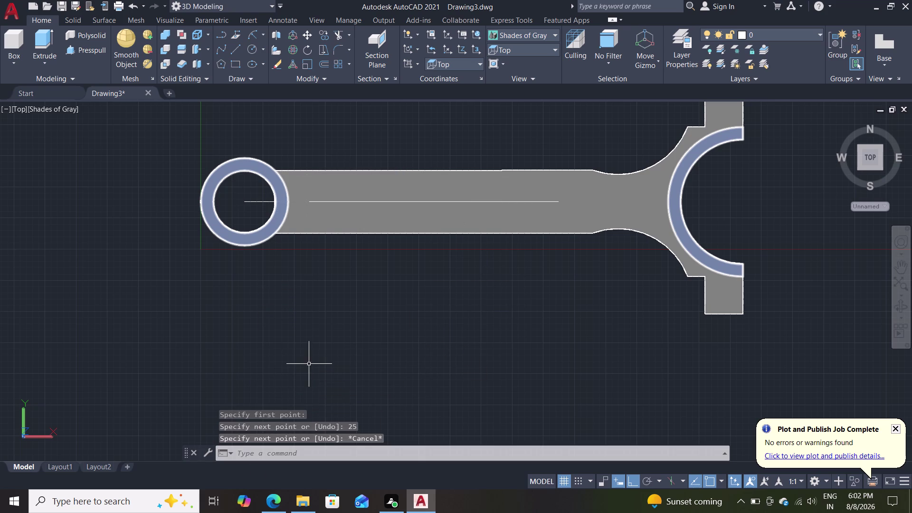
click(514, 38)
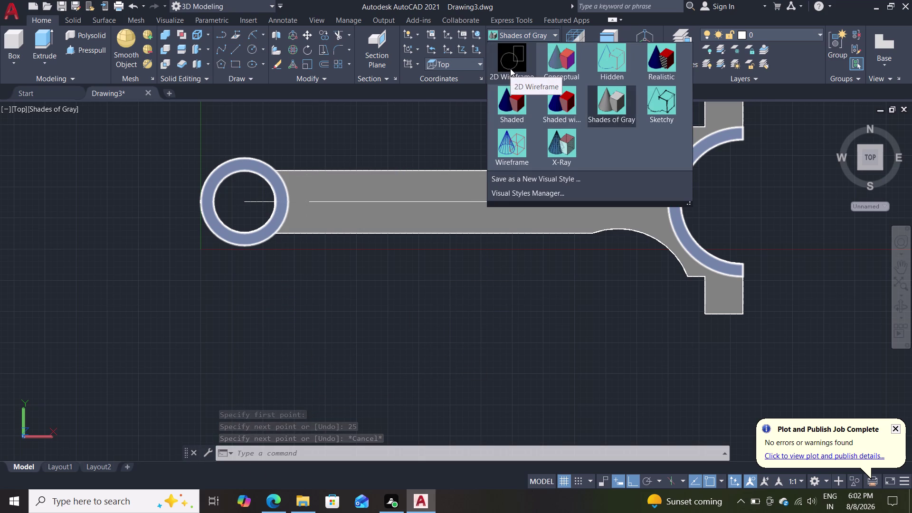
click(507, 59)
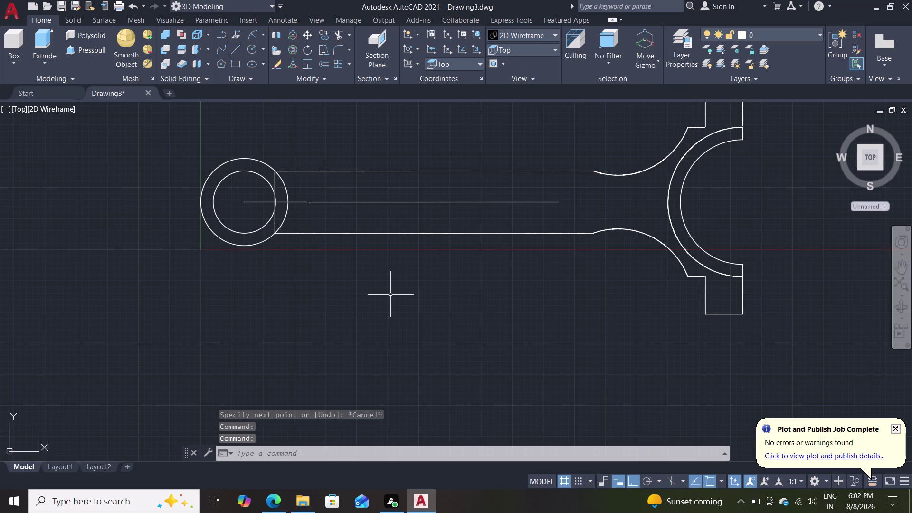
key(Escape)
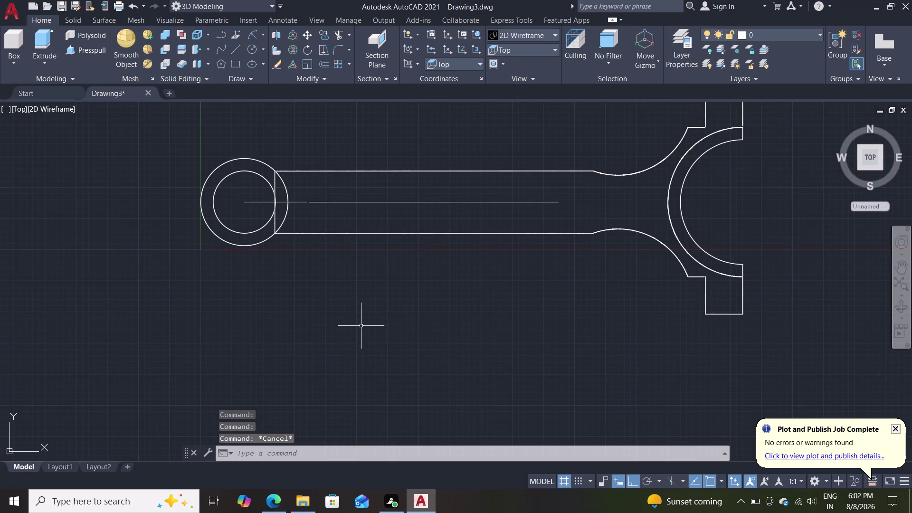
Orbit the wireframe rod to reveal its thickness and sides.
middle_drag(351, 335, 357, 377)
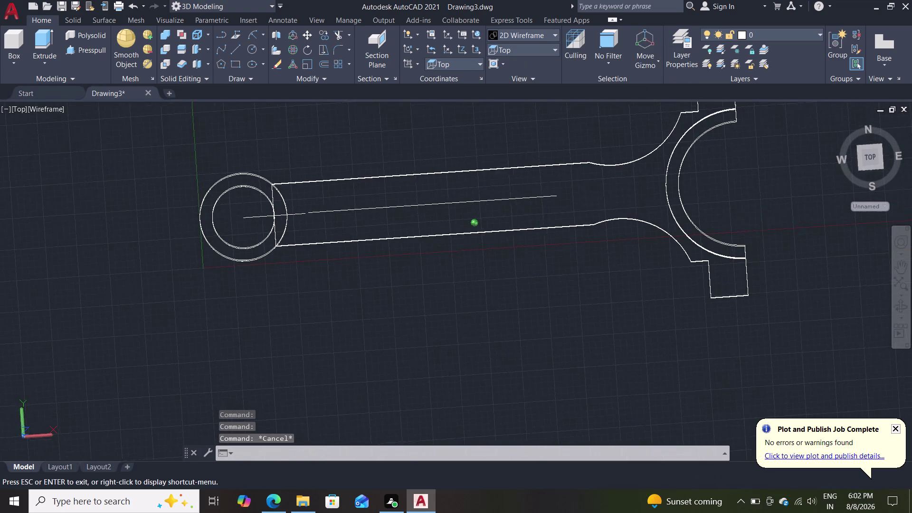
middle_drag(357, 376, 350, 362)
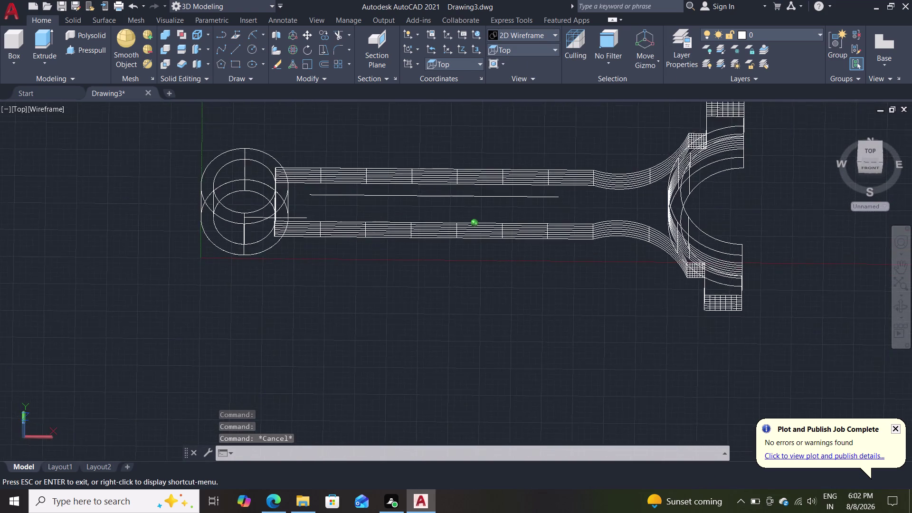
middle_drag(350, 362, 354, 371)
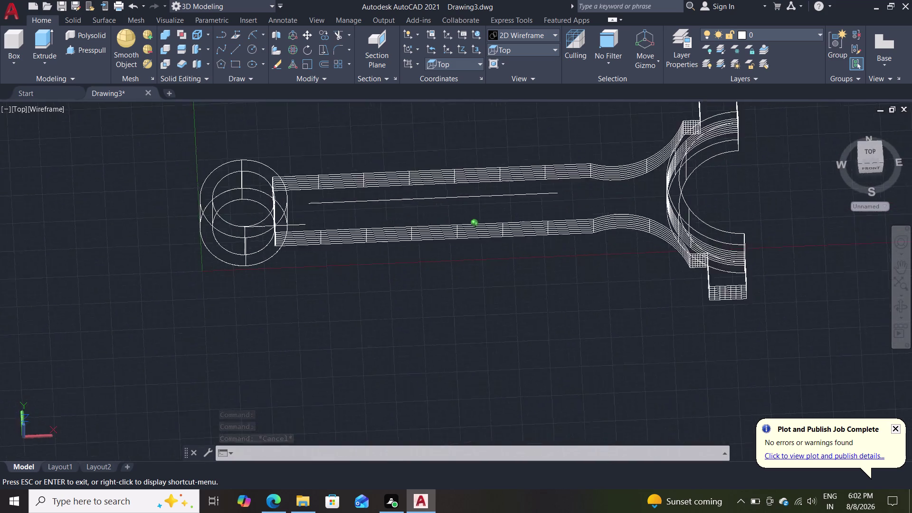
middle_drag(354, 371, 351, 420)
middle_drag(352, 311, 352, 355)
scroll(up, 3)
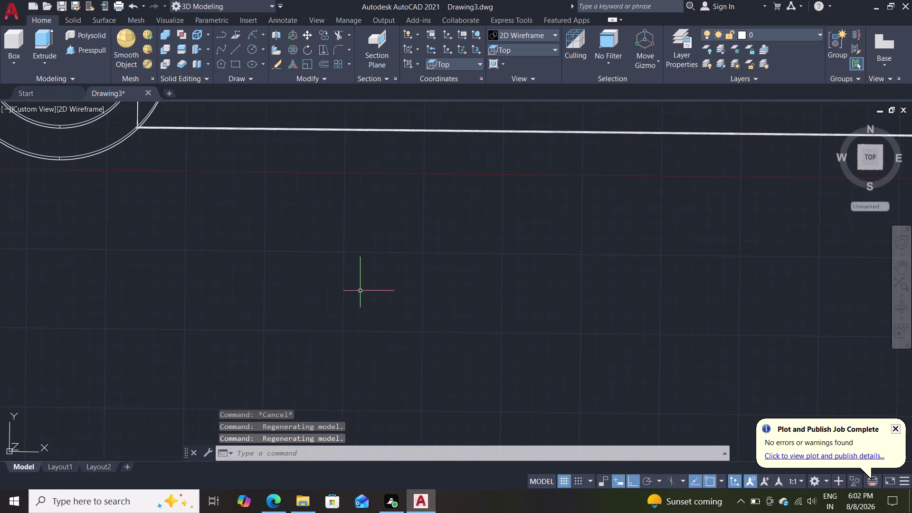
middle_drag(352, 276, 366, 375)
scroll(down, 3)
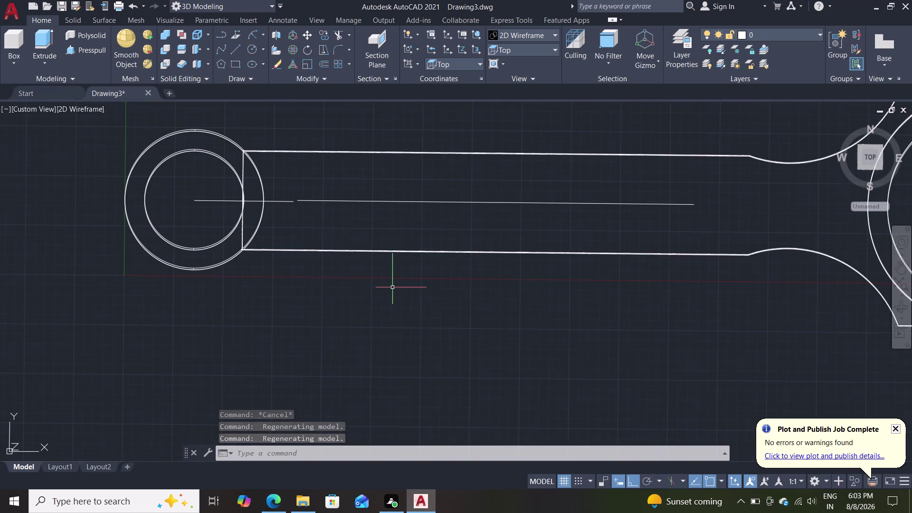
Tilt the rod into a 3D view with the small-end boss centred.
middle_drag(331, 334, 332, 324)
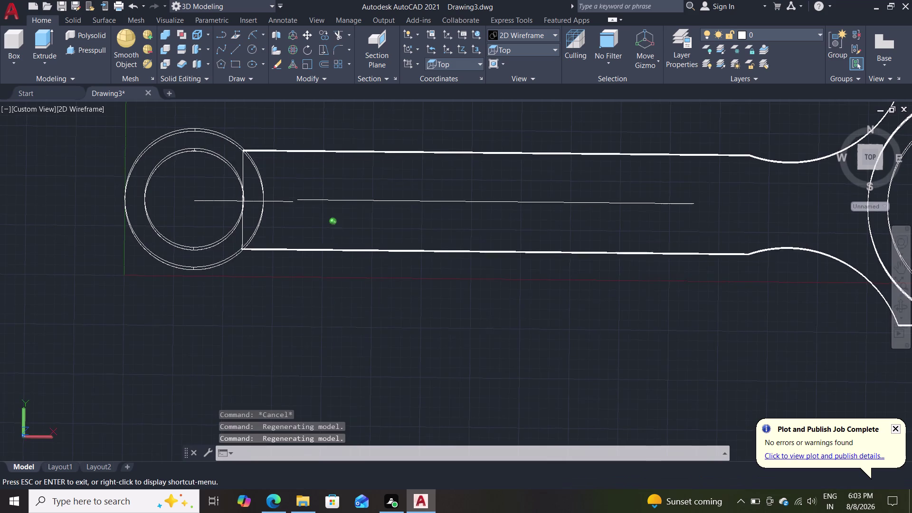
middle_drag(332, 323, 352, 233)
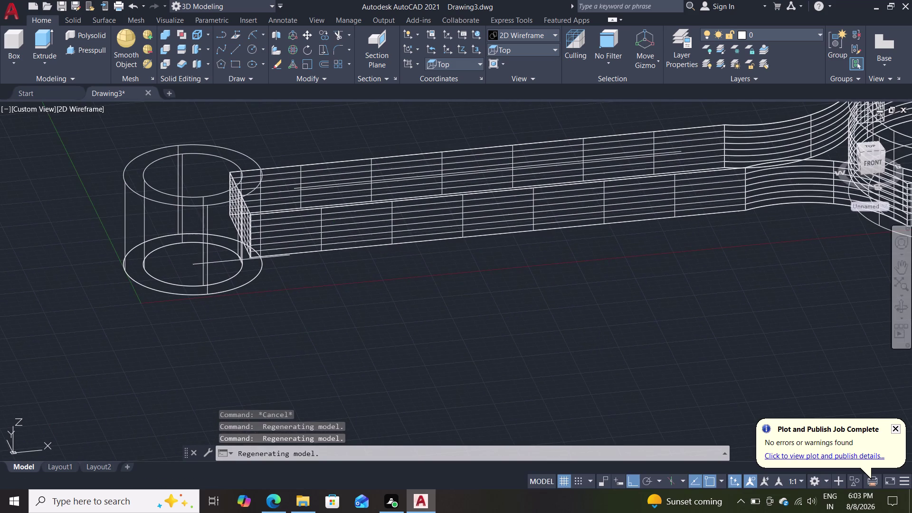
middle_drag(304, 307, 311, 282)
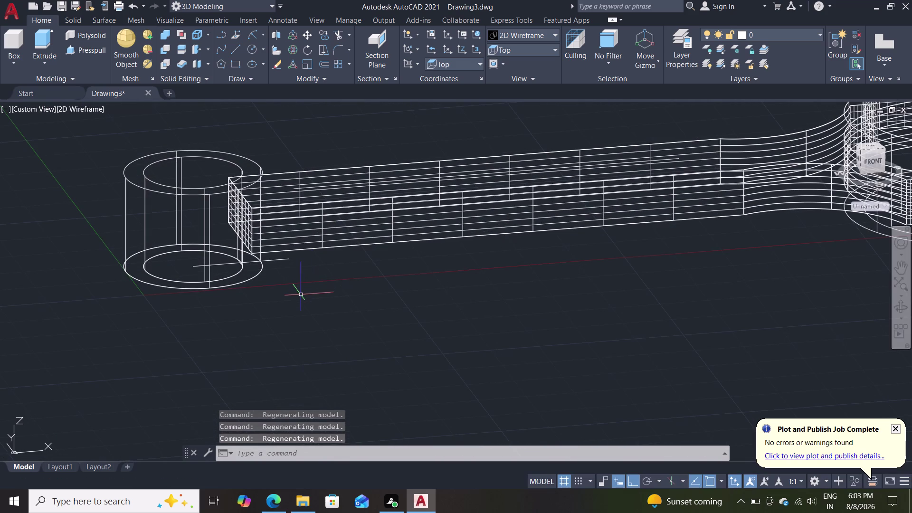
scroll(up, 3)
middle_drag(301, 286, 288, 367)
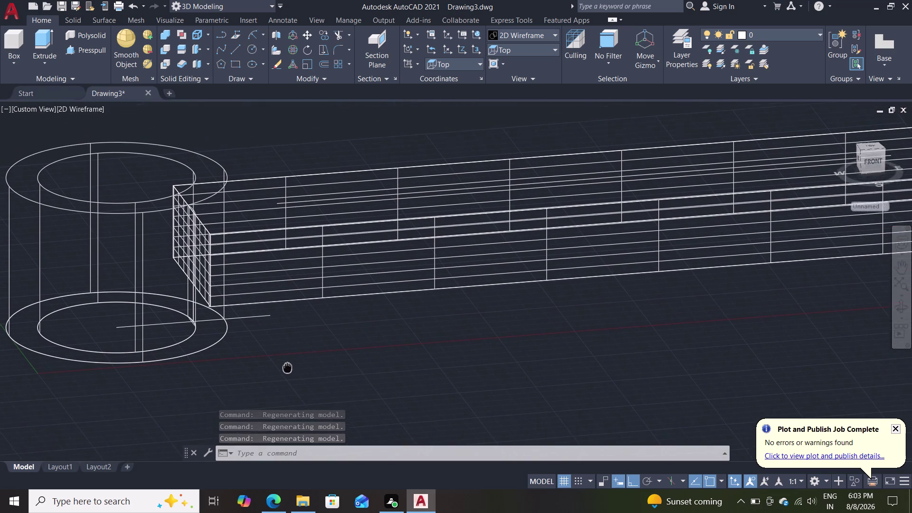
middle_drag(288, 366, 287, 374)
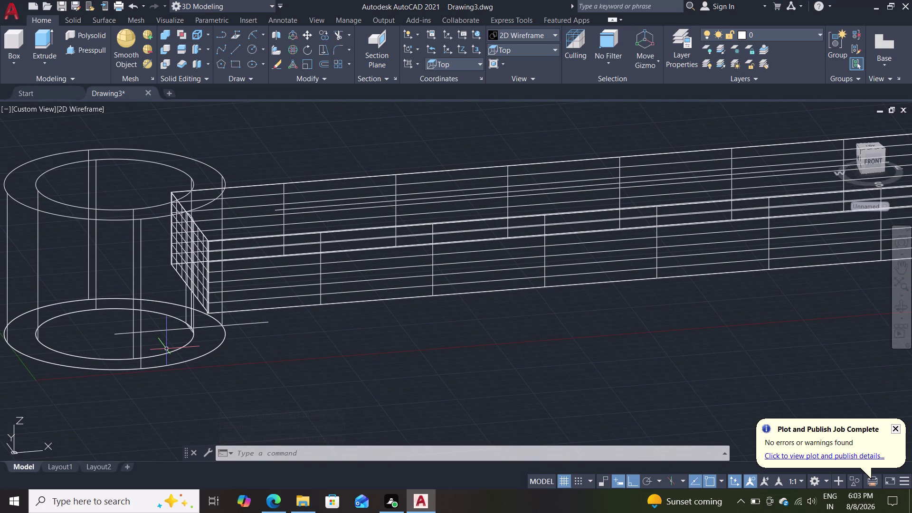
key(m)
key(Escape)
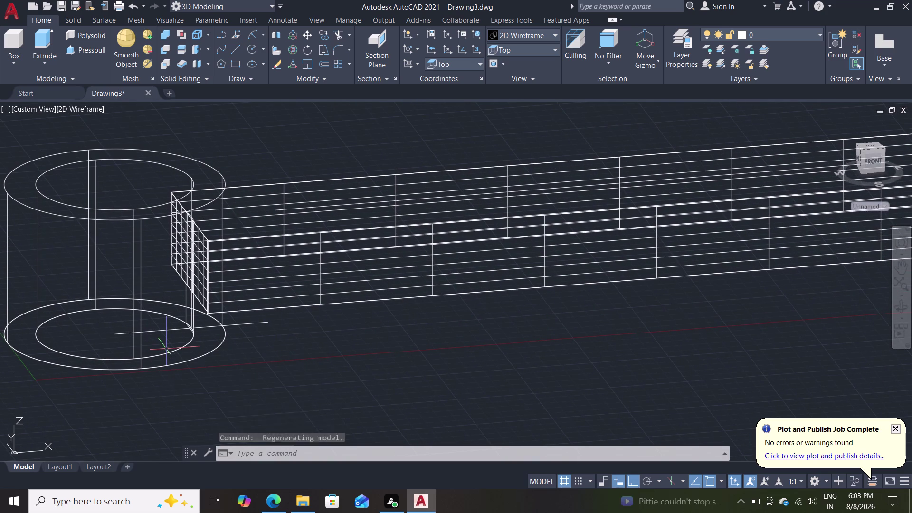
key(Escape)
Move the short centreline from its endpoint up to the top of the small-end boss.
key(m)
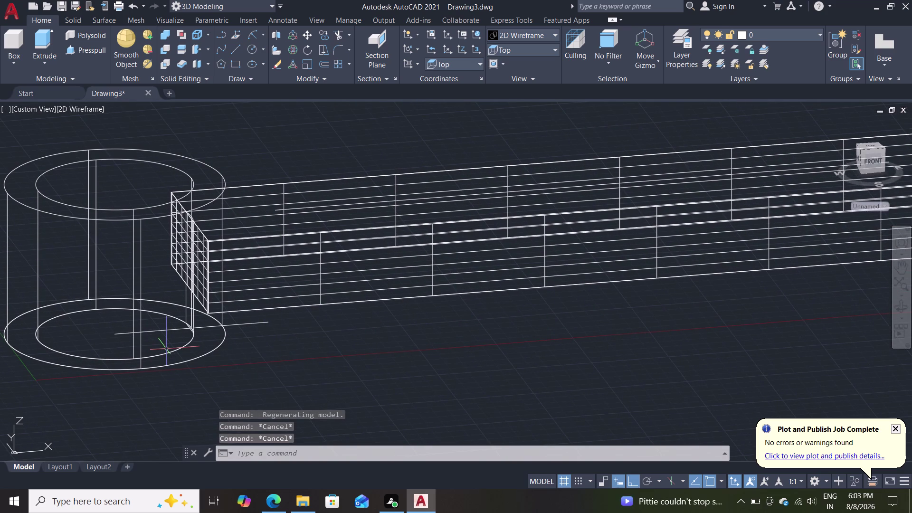
key(Return)
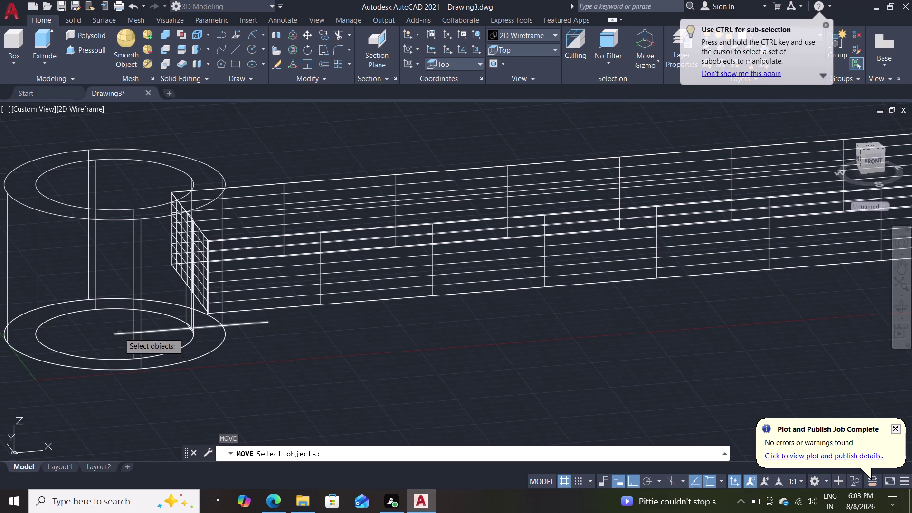
double_click(120, 332)
key(Return)
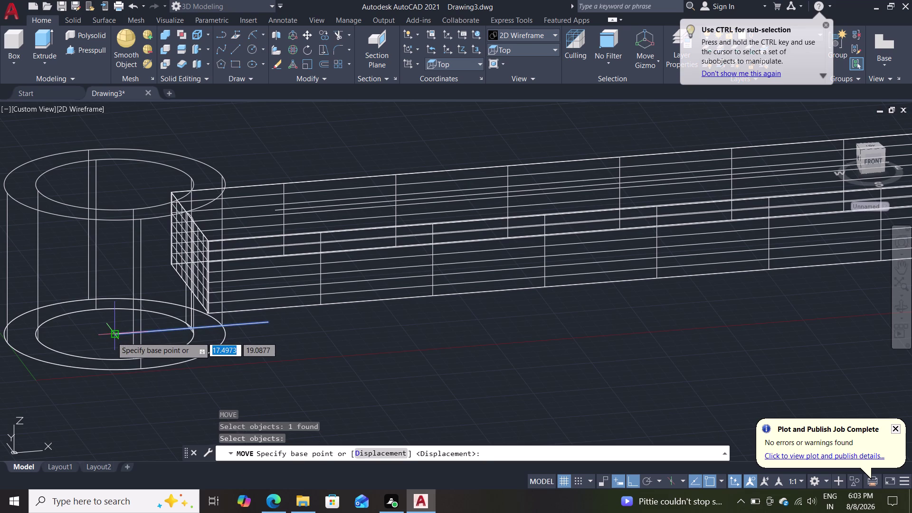
click(113, 336)
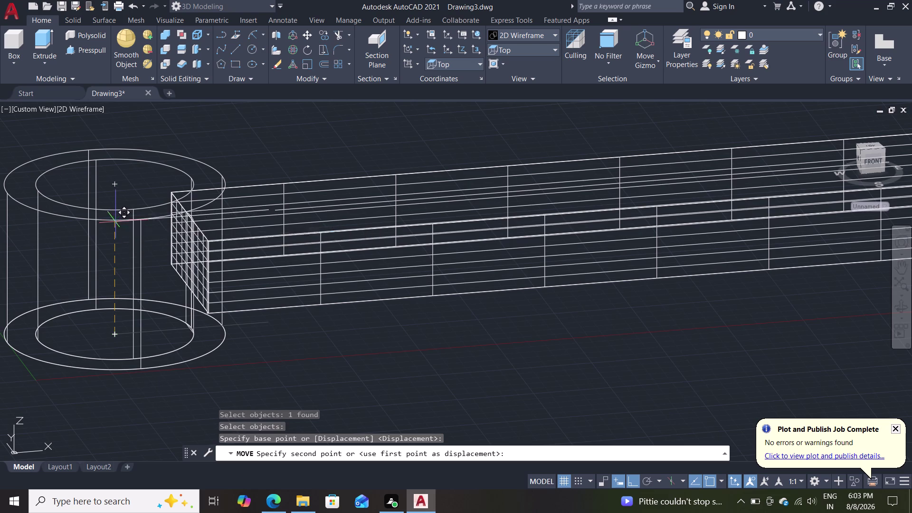
click(115, 223)
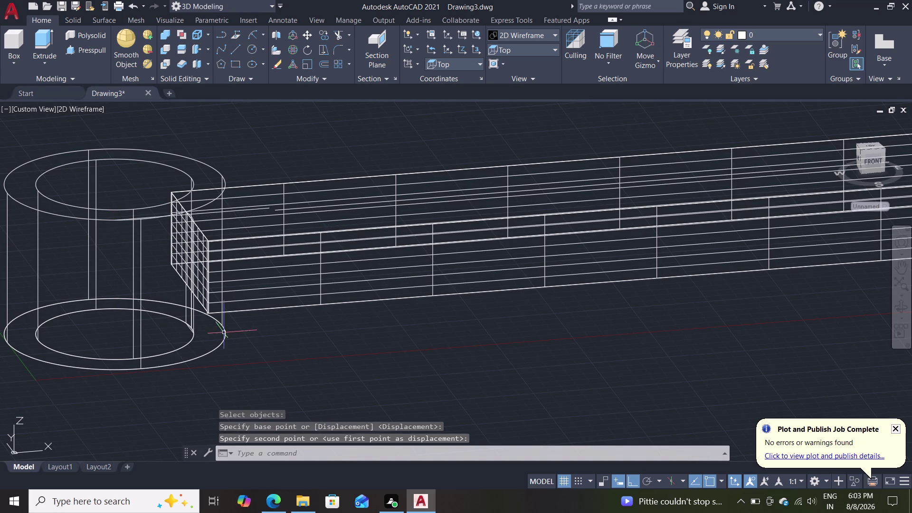
Undo the move so the centreline returns to the boss base, then orbit toward Top.
scroll(down, 3)
middle_drag(347, 357, 333, 407)
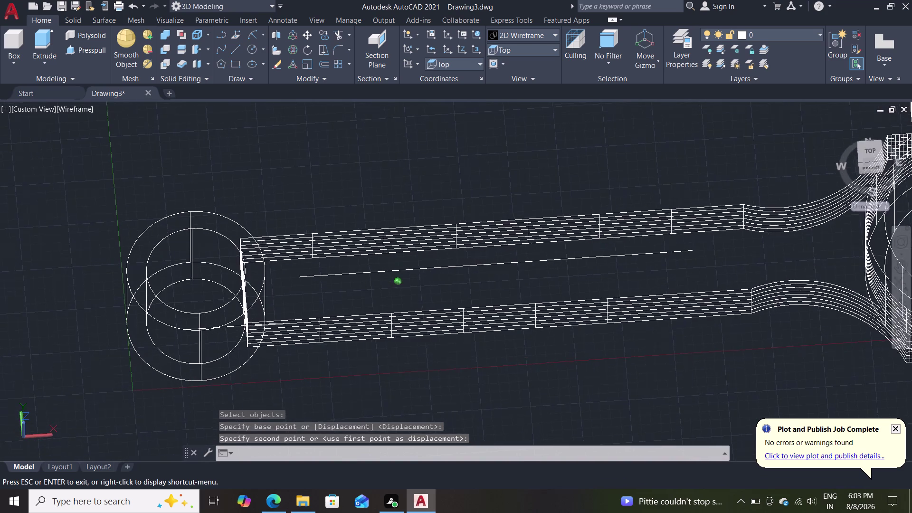
middle_drag(333, 406, 336, 391)
key(ctrl+z)
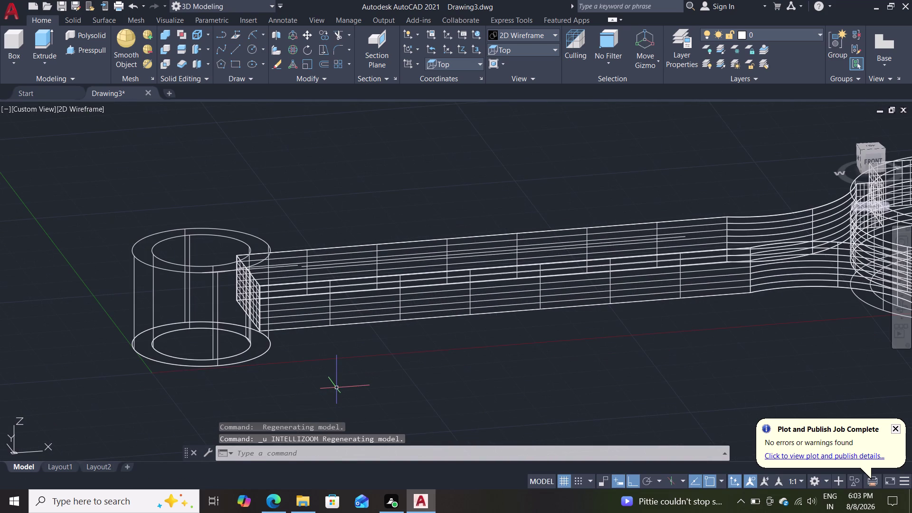
key(ctrl+z)
key(ctrl+z)
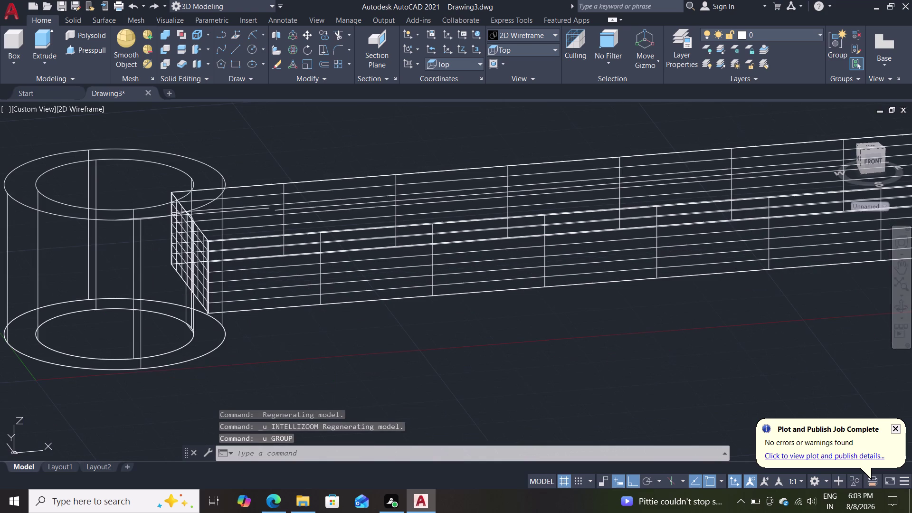
key(ctrl+z)
middle_drag(333, 355, 334, 373)
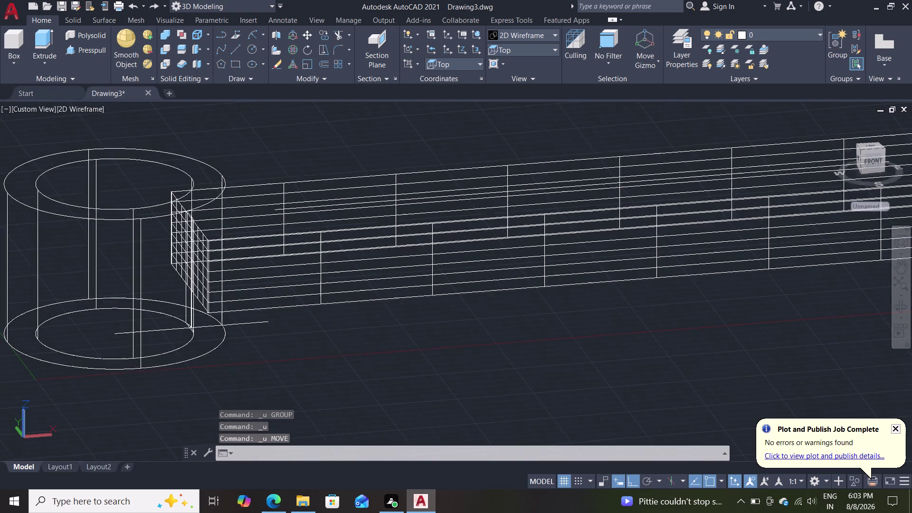
middle_drag(334, 374, 313, 454)
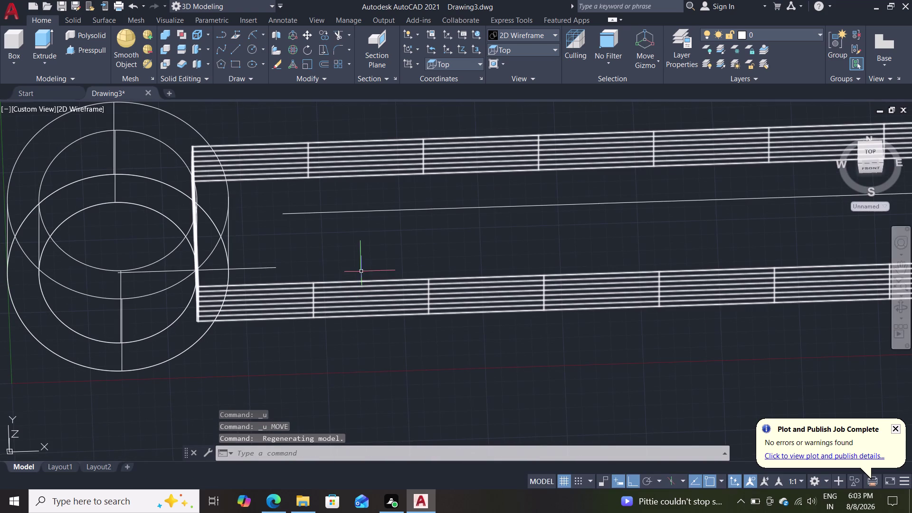
scroll(down, 3)
scroll(up, 3)
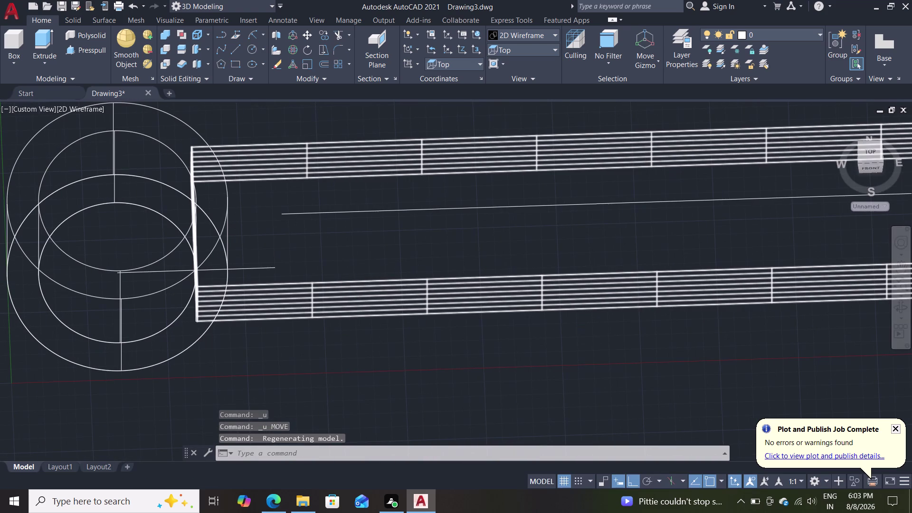
scroll(down, 3)
scroll(down, 3)
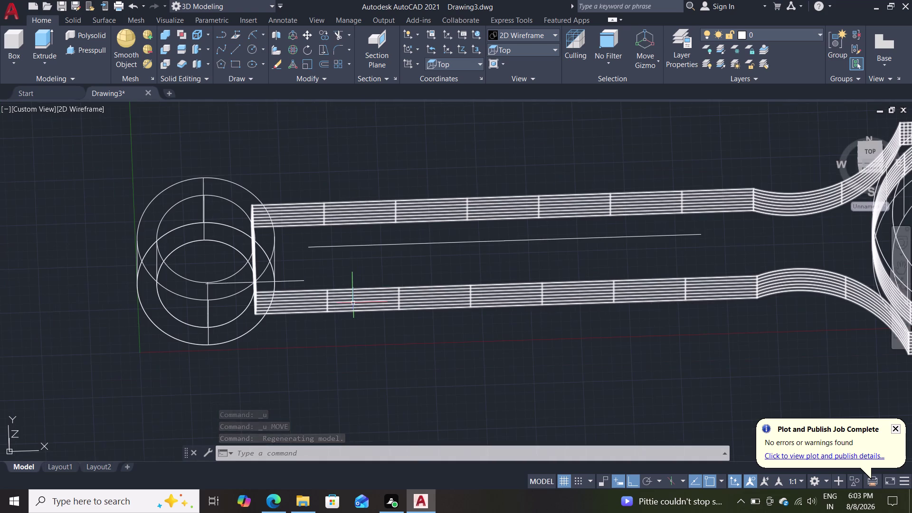
scroll(up, 3)
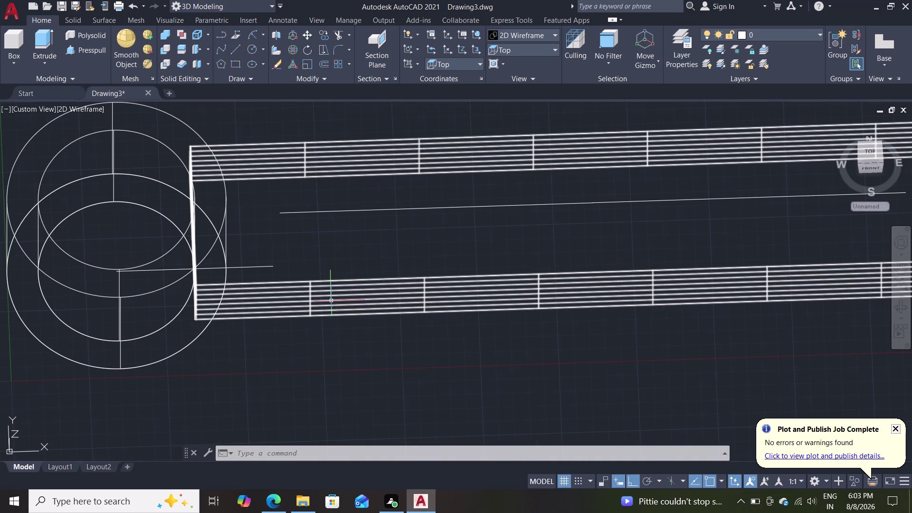
Draw a short vertical line straight up from the centreline's end.
key(l)
key(Return)
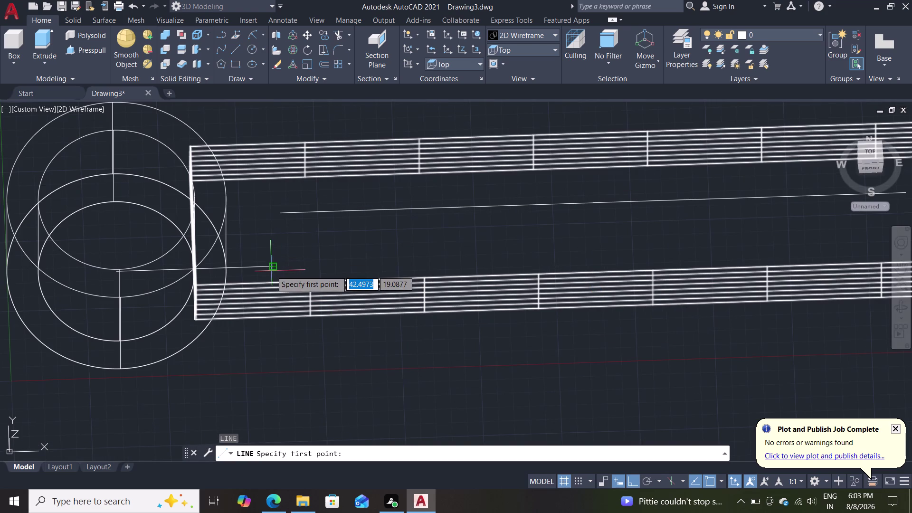
click(271, 271)
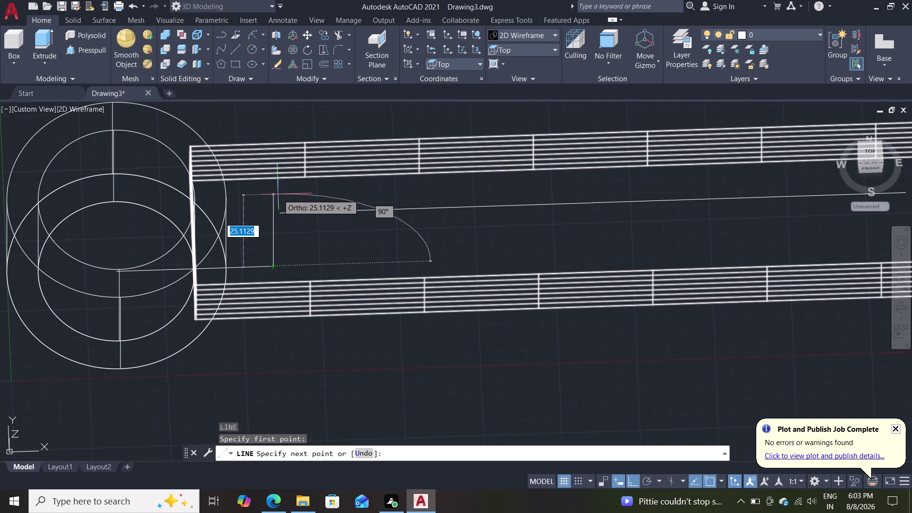
click(278, 194)
key(Escape)
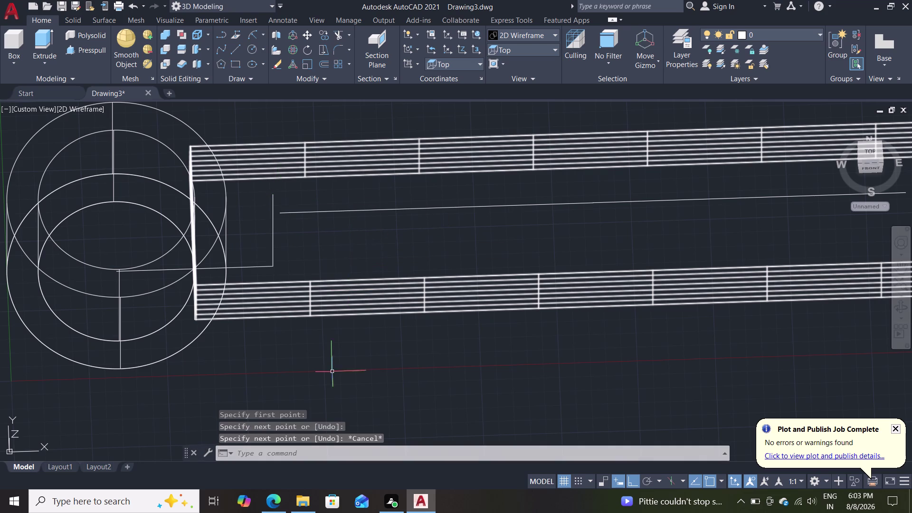
scroll(down, 3)
middle_drag(326, 416, 313, 432)
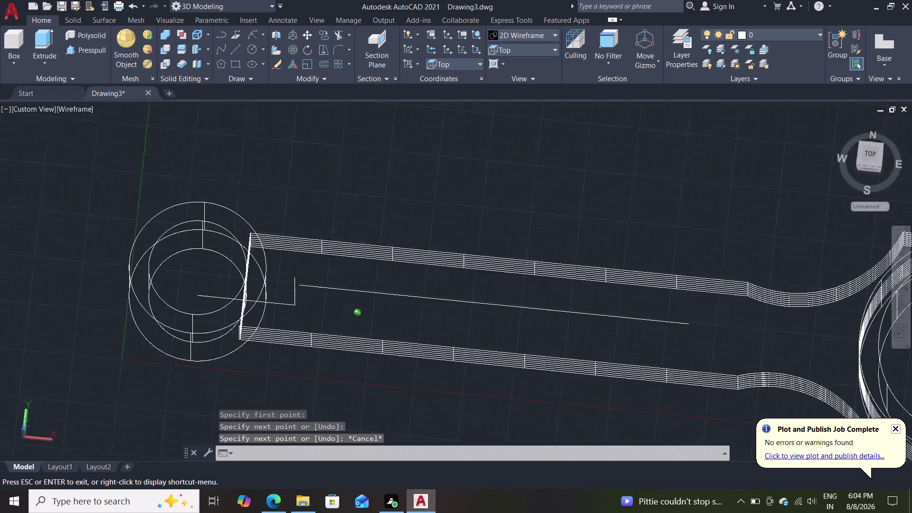
middle_drag(312, 432, 304, 446)
scroll(up, 3)
scroll(up, 3)
Orbit the model at an angle to check the new line, then return top-down.
middle_drag(390, 316, 568, 329)
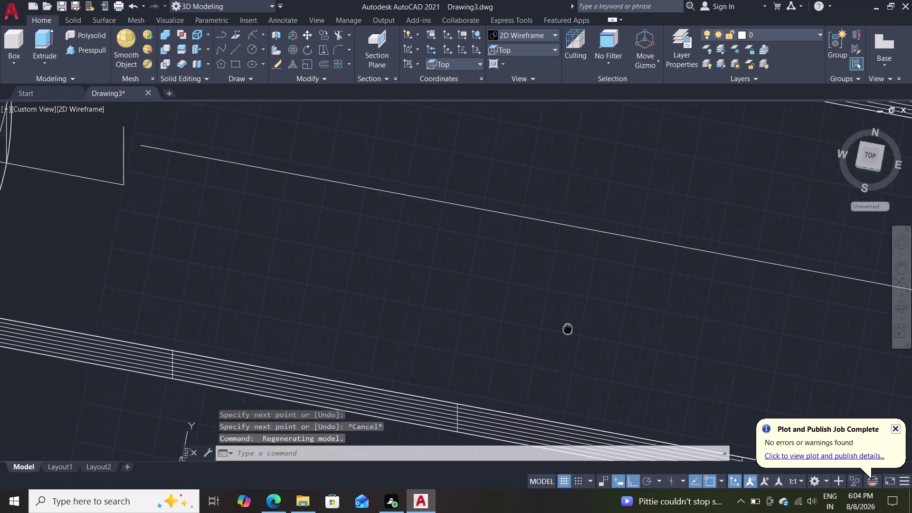
middle_drag(568, 329, 618, 348)
scroll(down, 3)
middle_drag(454, 304, 487, 261)
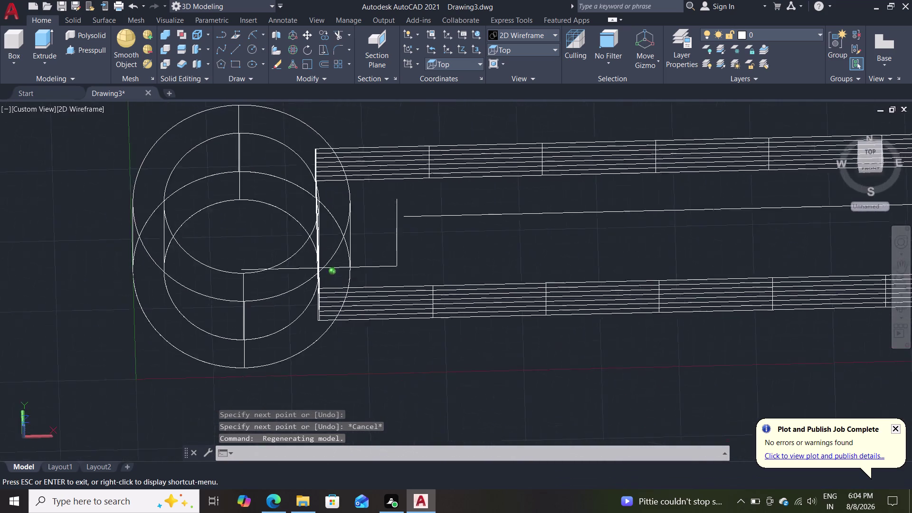
middle_drag(486, 261, 489, 200)
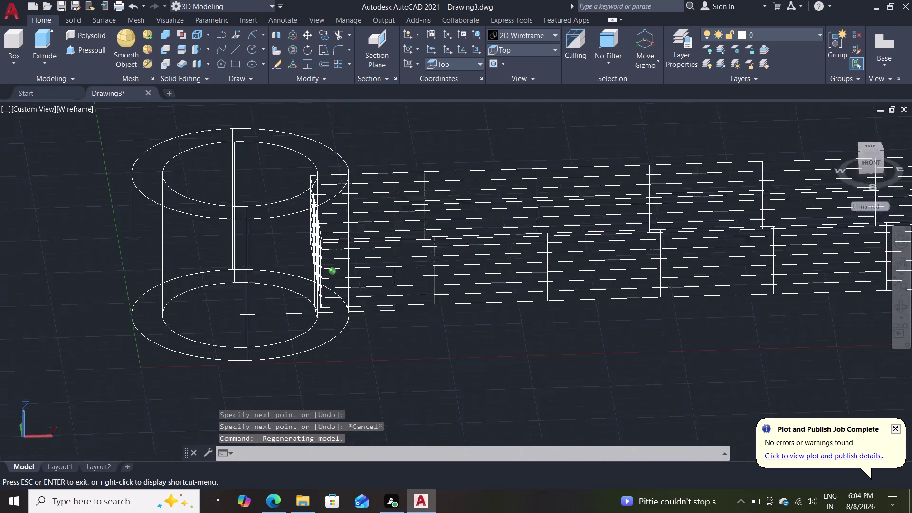
middle_drag(489, 200, 461, 263)
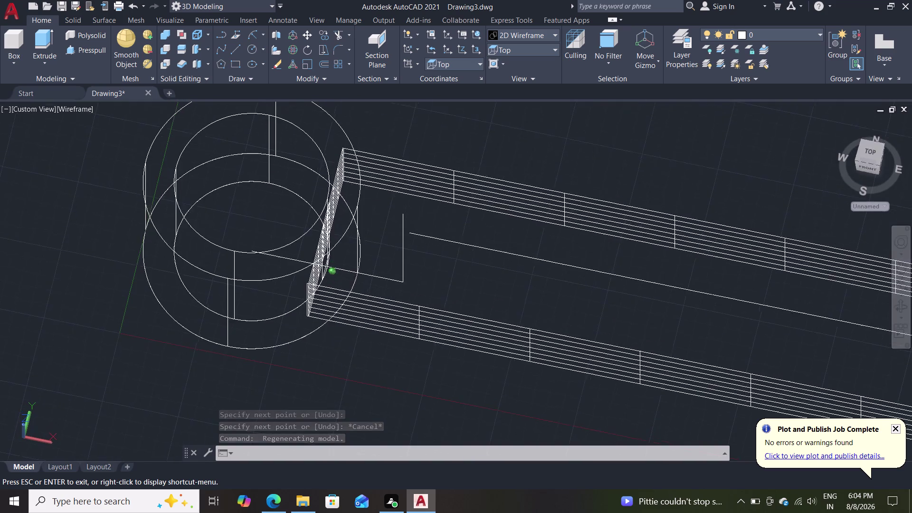
middle_drag(461, 264, 486, 216)
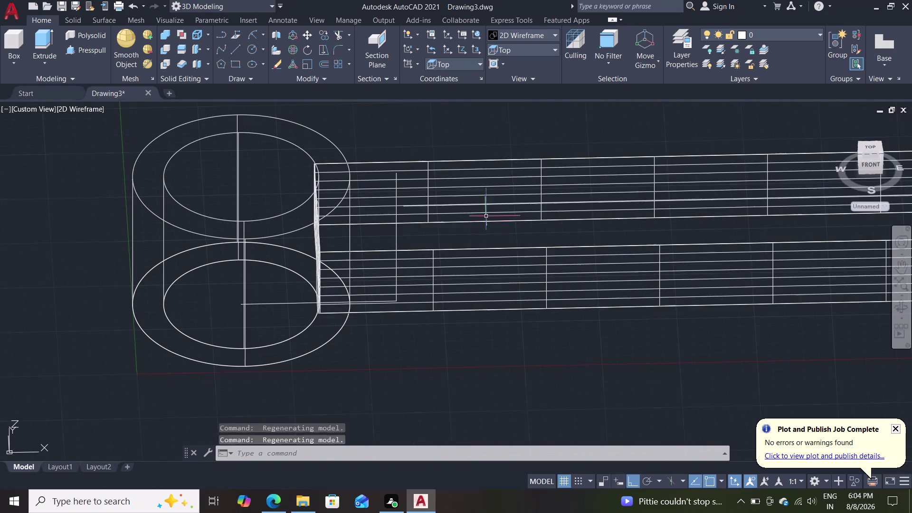
scroll(up, 3)
scroll(down, 3)
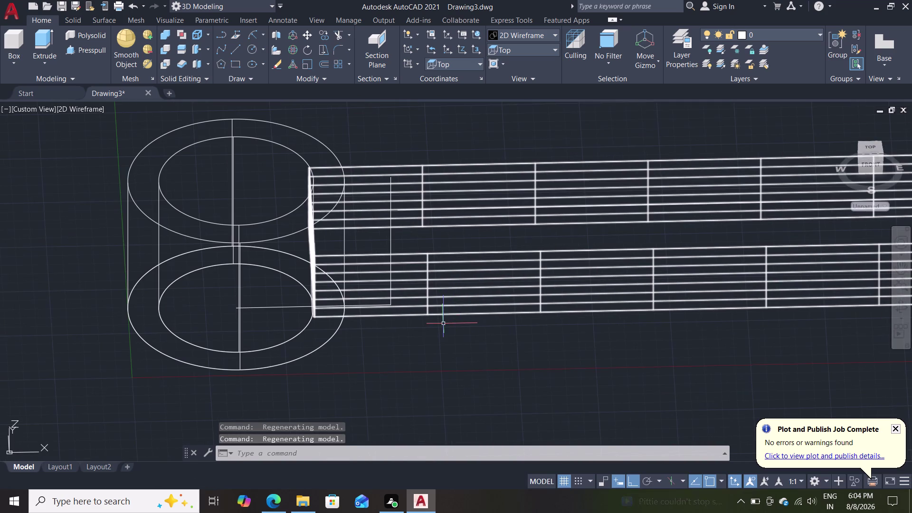
scroll(down, 3)
scroll(up, 3)
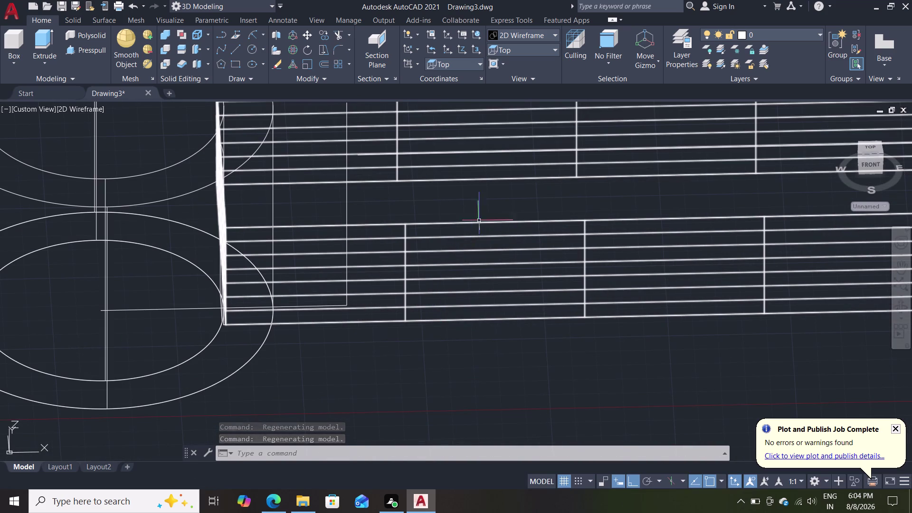
middle_drag(486, 206, 491, 288)
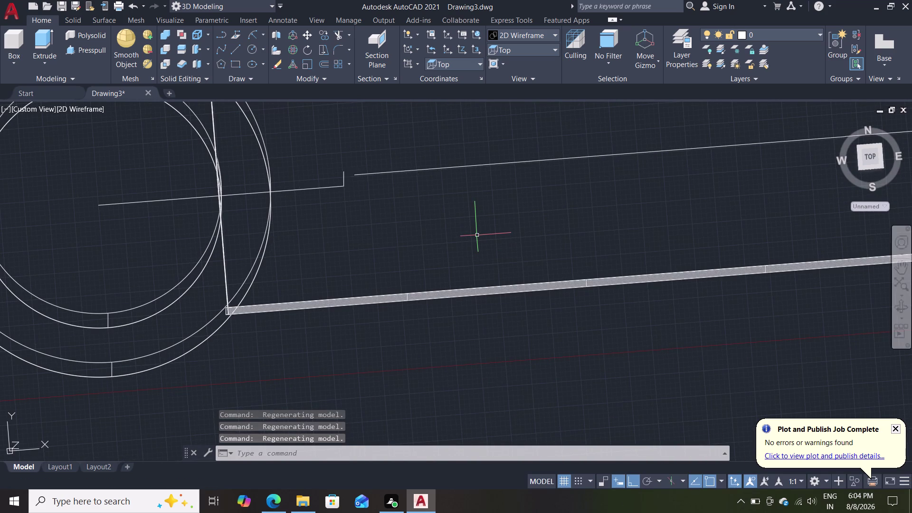
Move the upper parallel line left onto the vertical line's top, then zoom out.
key(m)
key(Return)
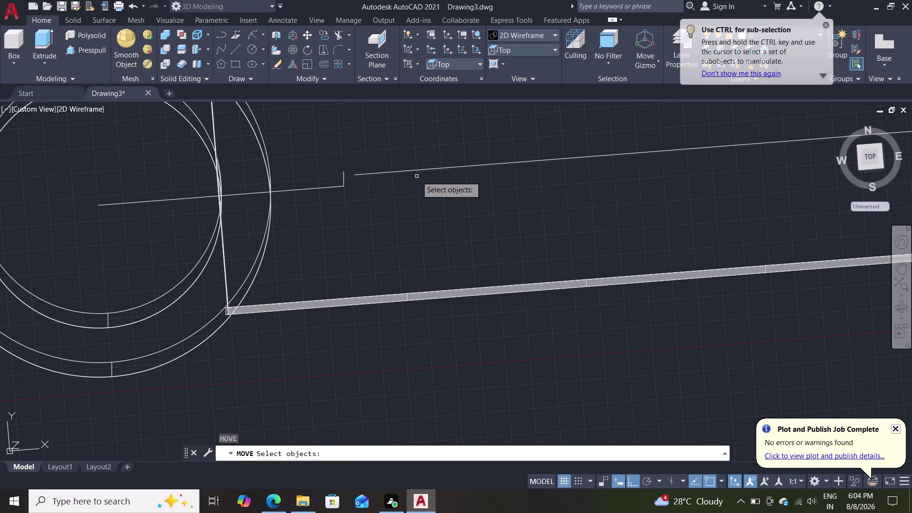
click(412, 168)
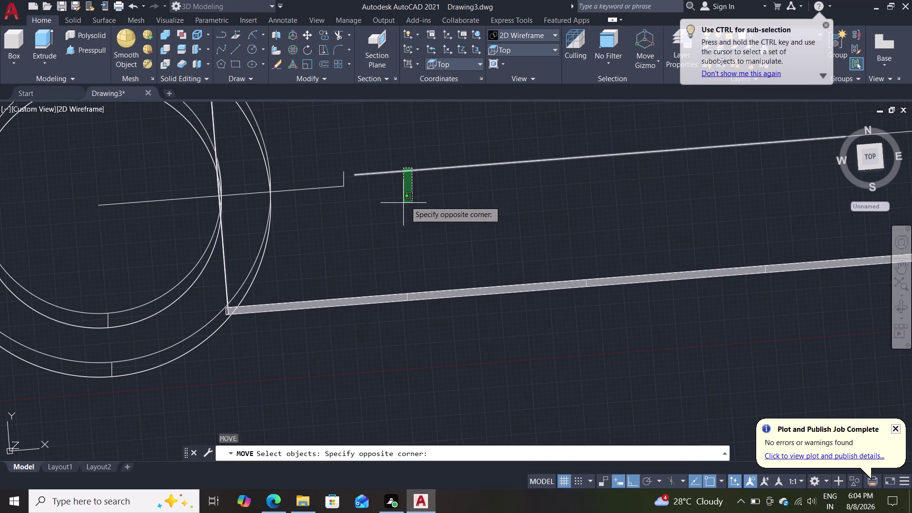
click(406, 197)
key(Return)
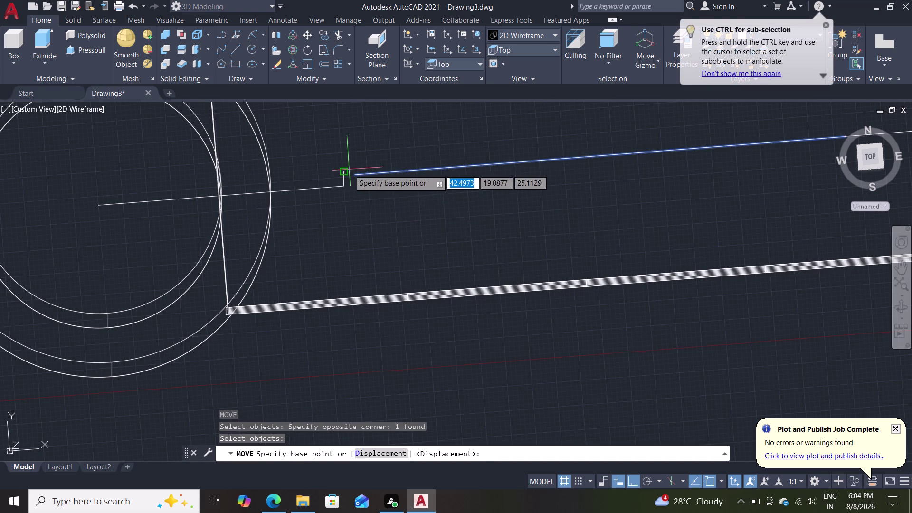
click(357, 178)
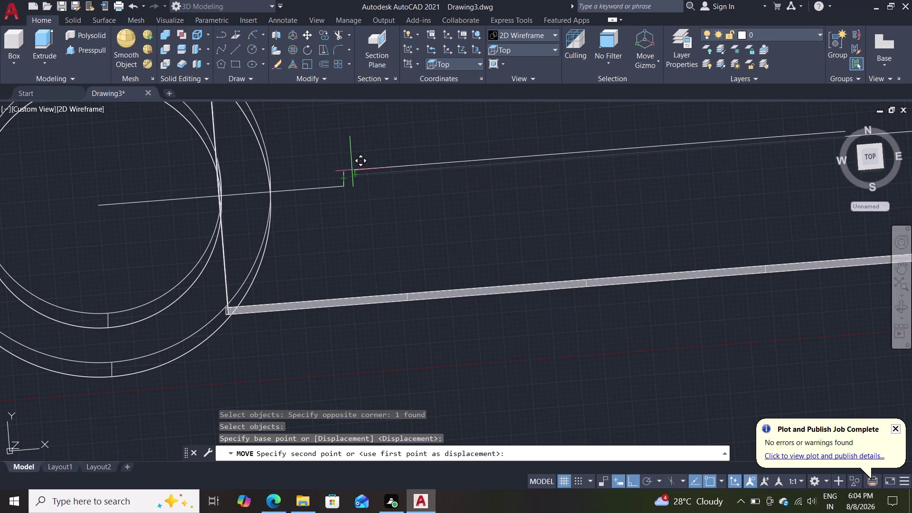
scroll(up, 3)
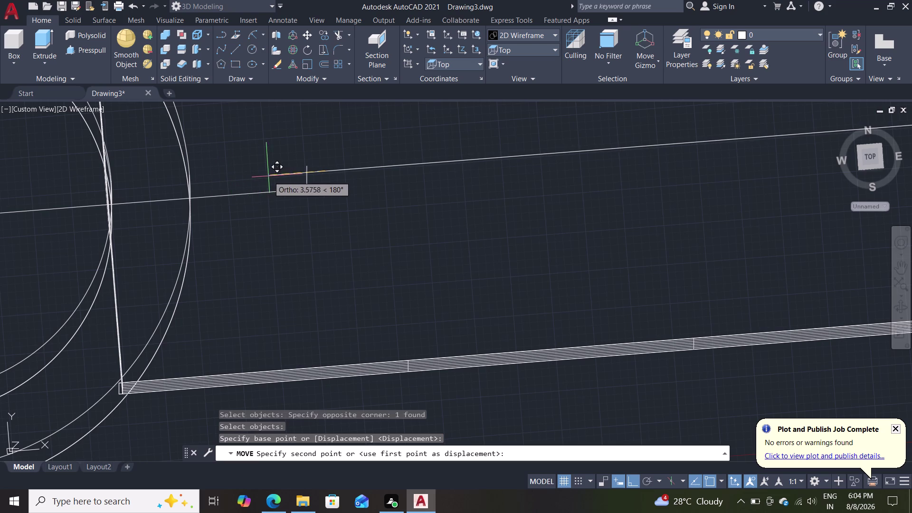
click(304, 172)
key(Escape)
scroll(down, 3)
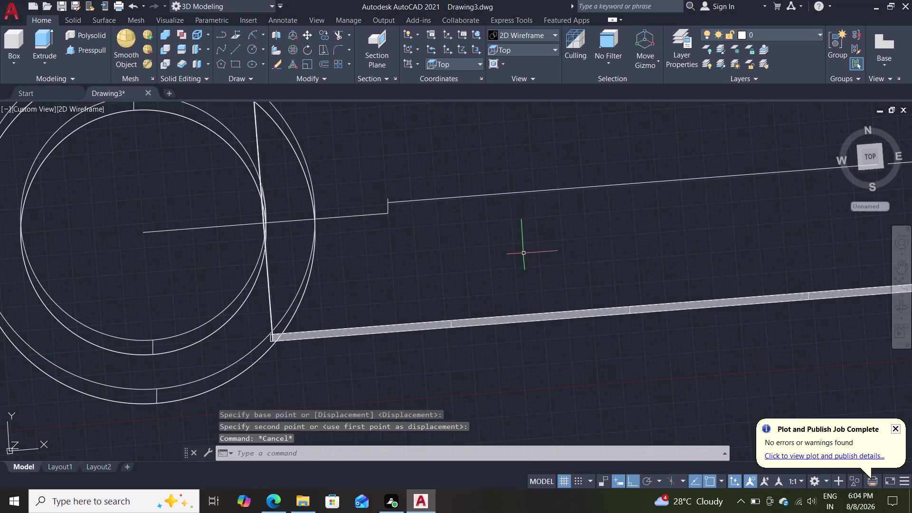
scroll(down, 3)
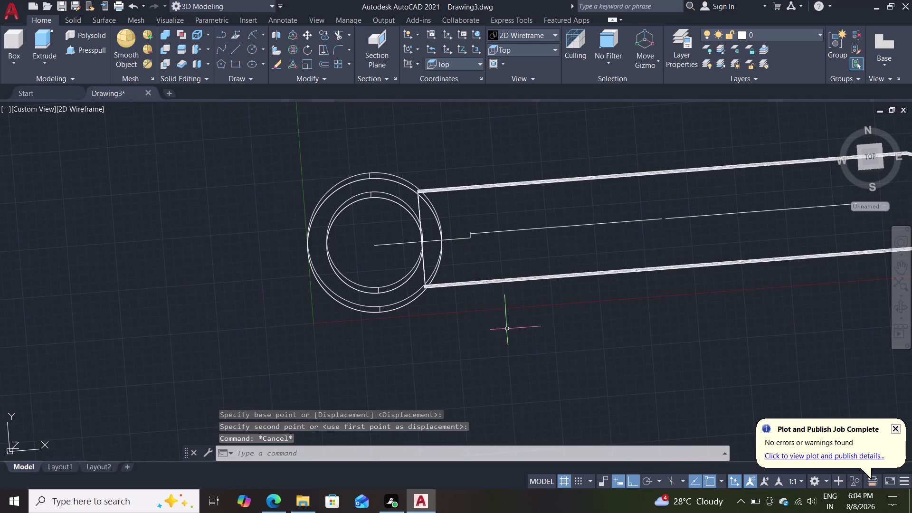
scroll(down, 3)
scroll(up, 3)
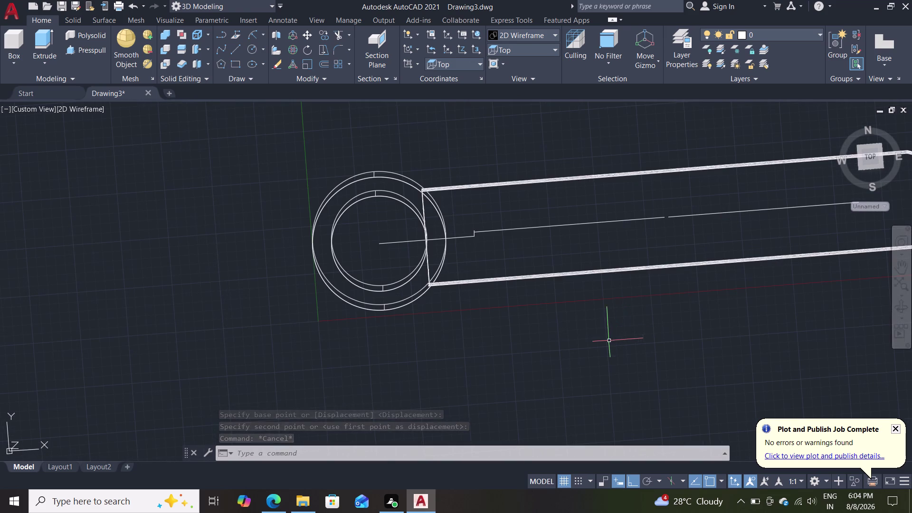
scroll(down, 3)
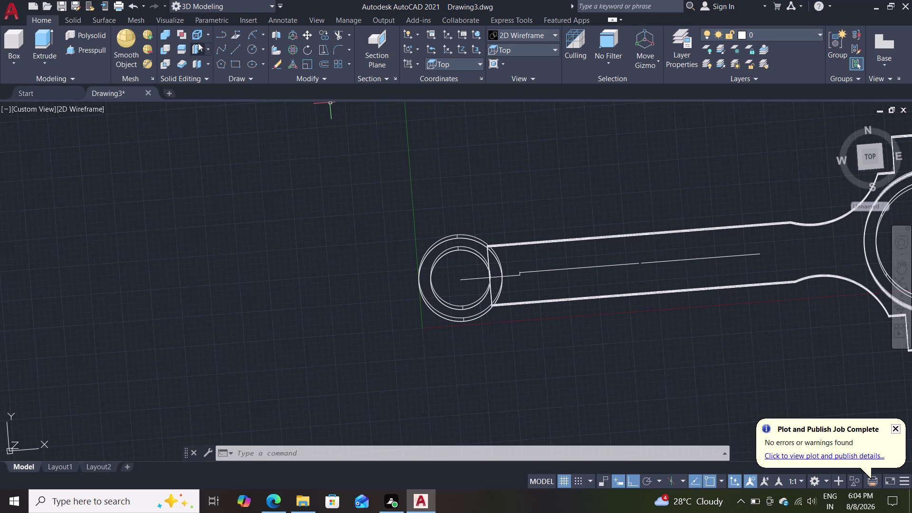
click(514, 36)
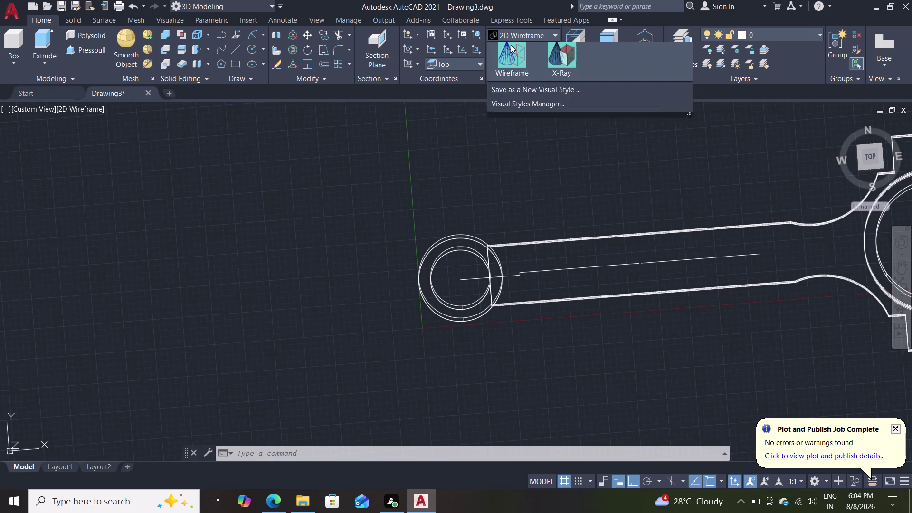
click(614, 107)
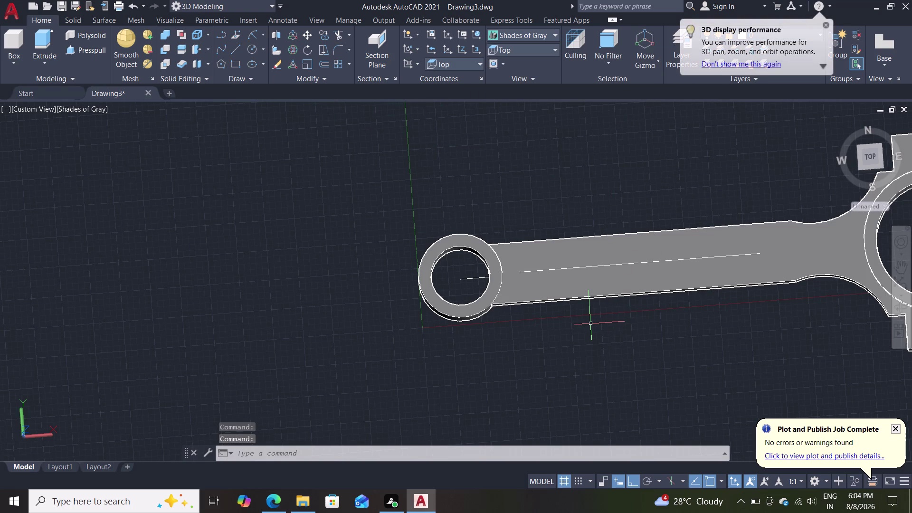
key(Escape)
key(Escape)
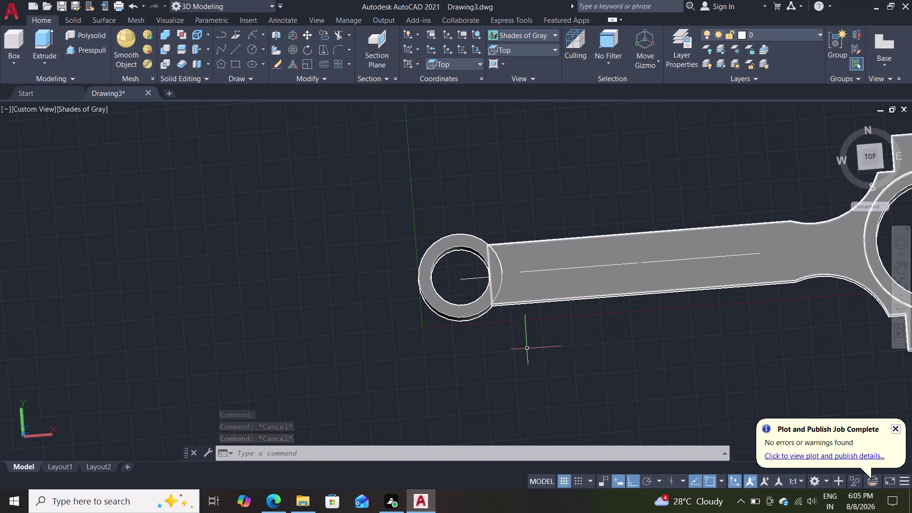
key(ctrl+z)
scroll(up, 3)
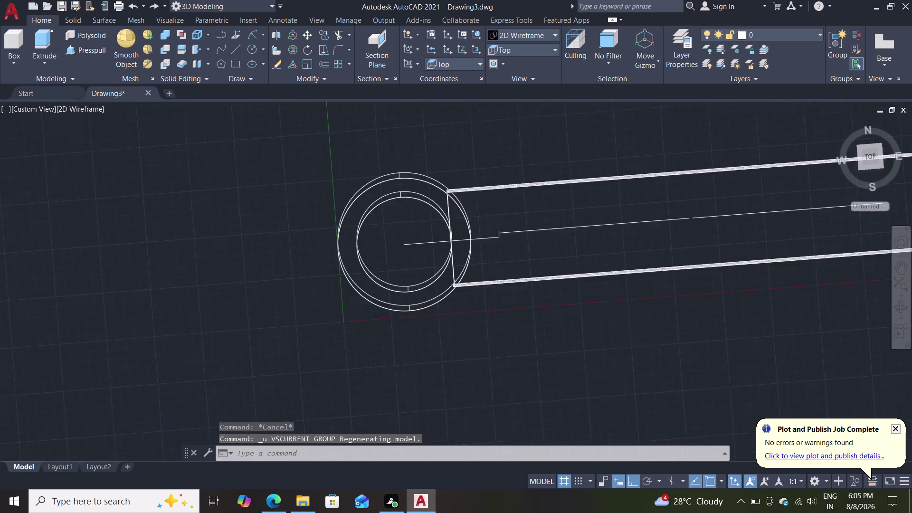
Orbit and zoom the view to bring the rod shank's top face into sight.
middle_drag(571, 215, 619, 259)
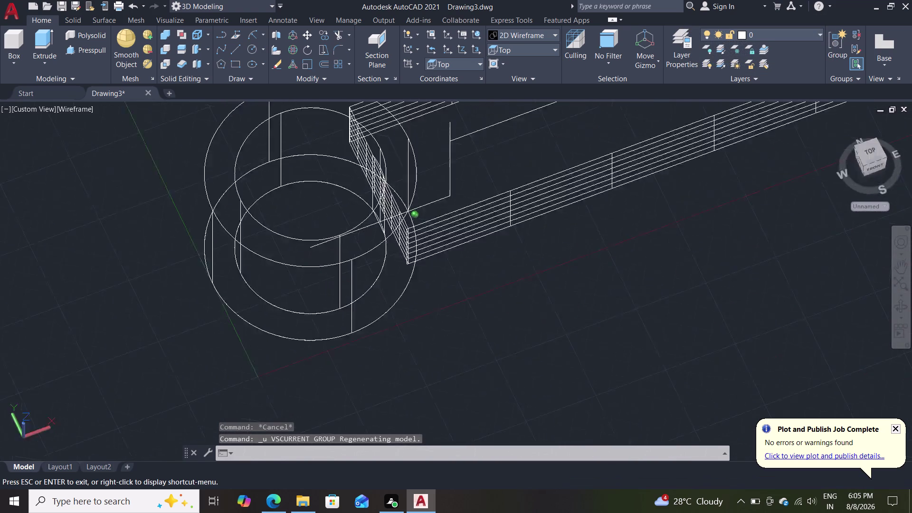
middle_drag(618, 259, 626, 249)
scroll(up, 3)
middle_drag(517, 272, 474, 428)
scroll(down, 3)
scroll(down, 3)
scroll(up, 3)
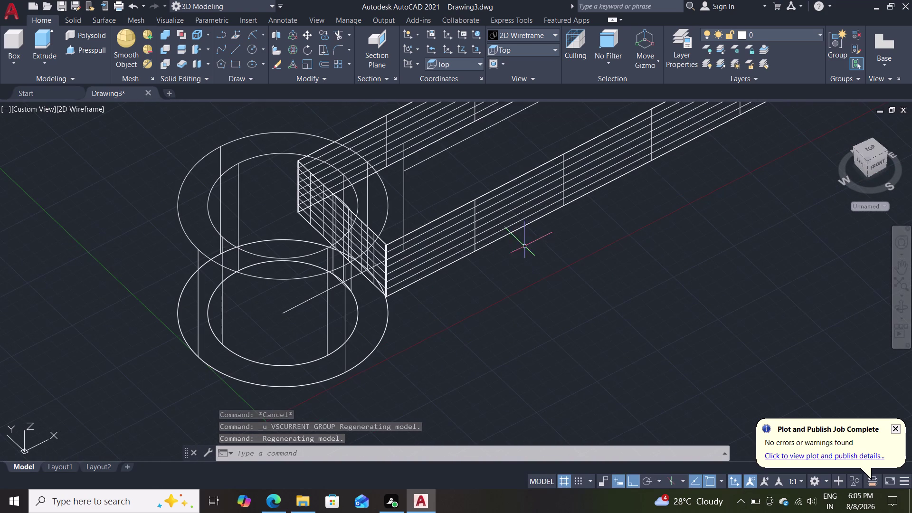
middle_drag(524, 245, 424, 372)
Draw a 100-unit line starting on the shank's top face.
key(l)
key(Return)
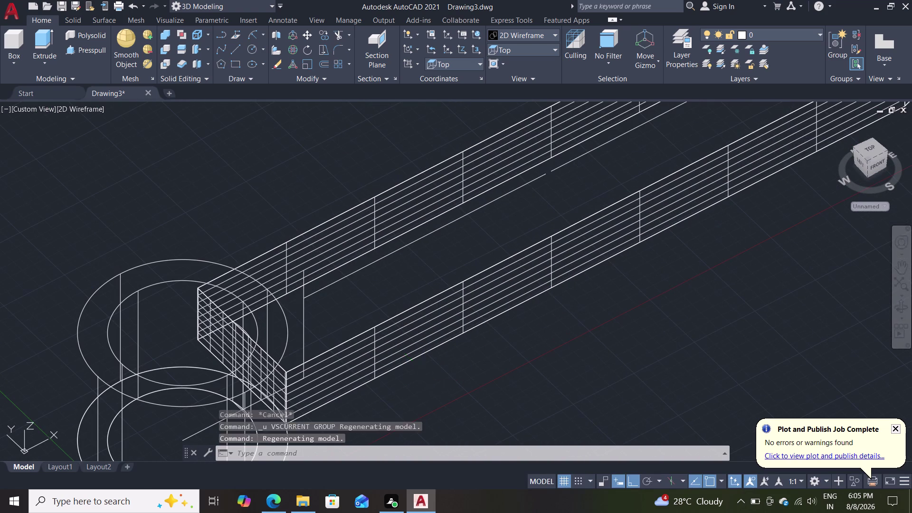
click(306, 298)
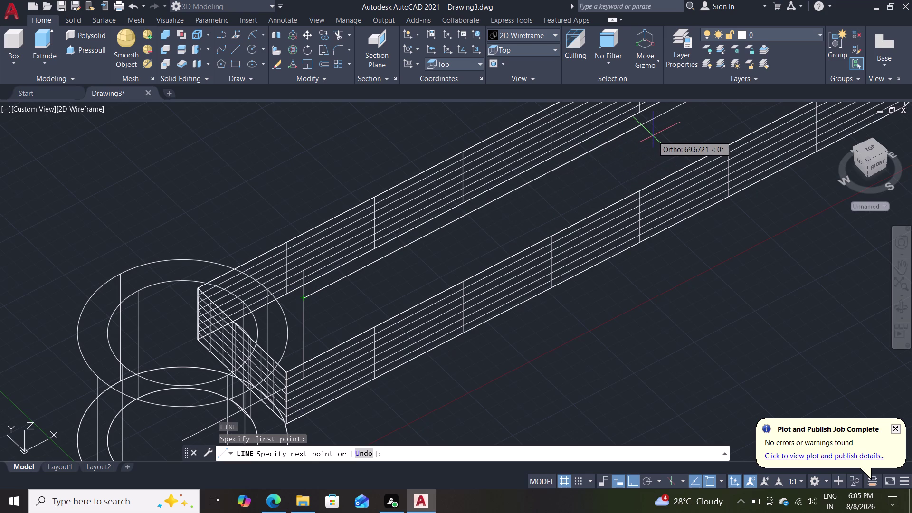
text(100)
key(Return)
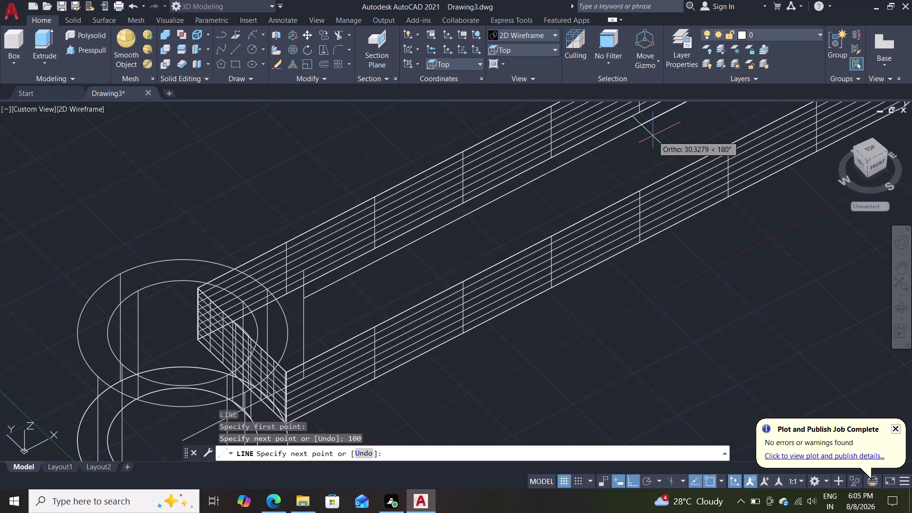
key(Escape)
scroll(down, 3)
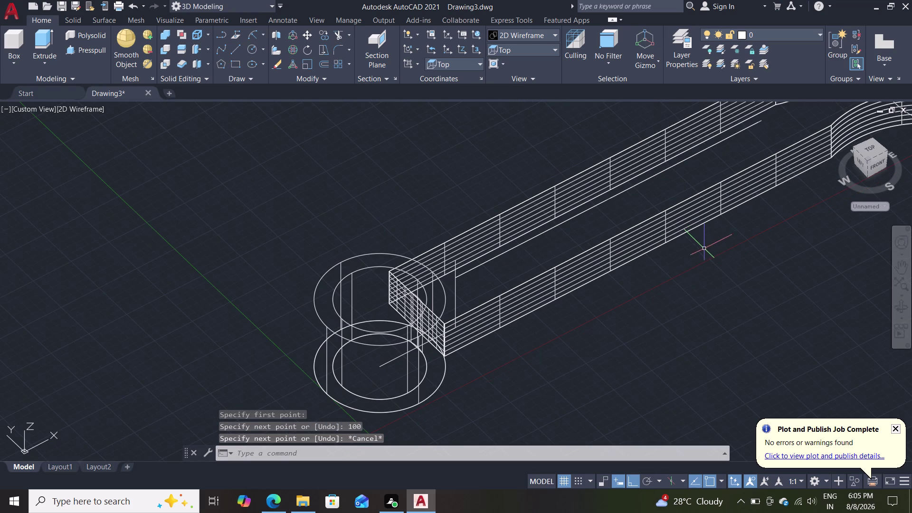
middle_drag(690, 272, 605, 339)
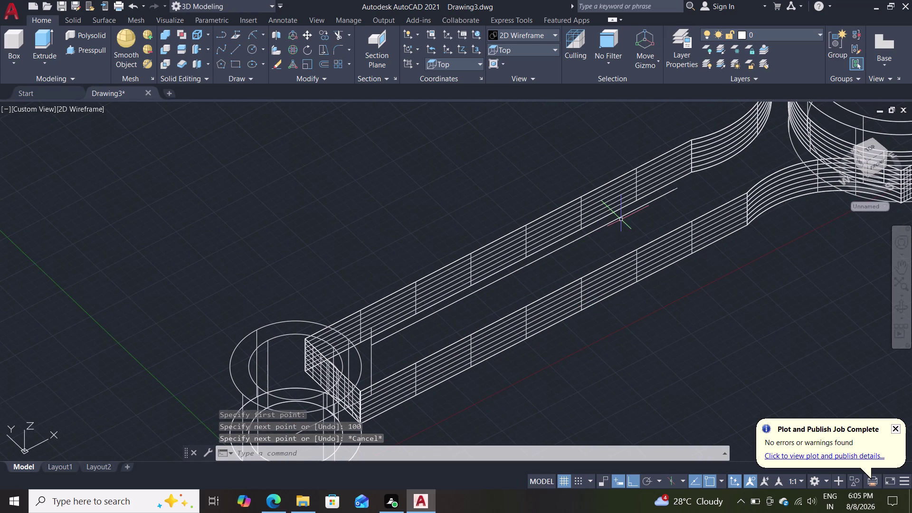
Erase the first pair of duplicate overlapping lines on the shank.
click(625, 216)
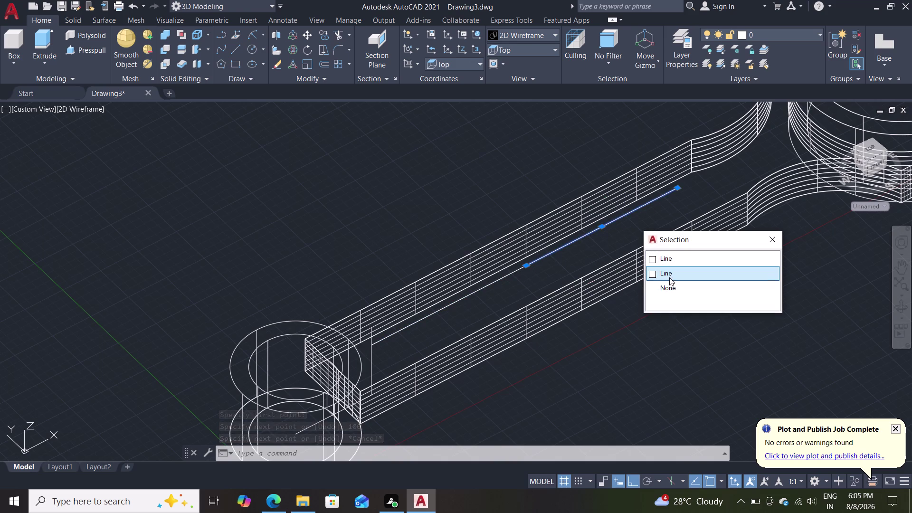
click(671, 273)
key(BackSpace)
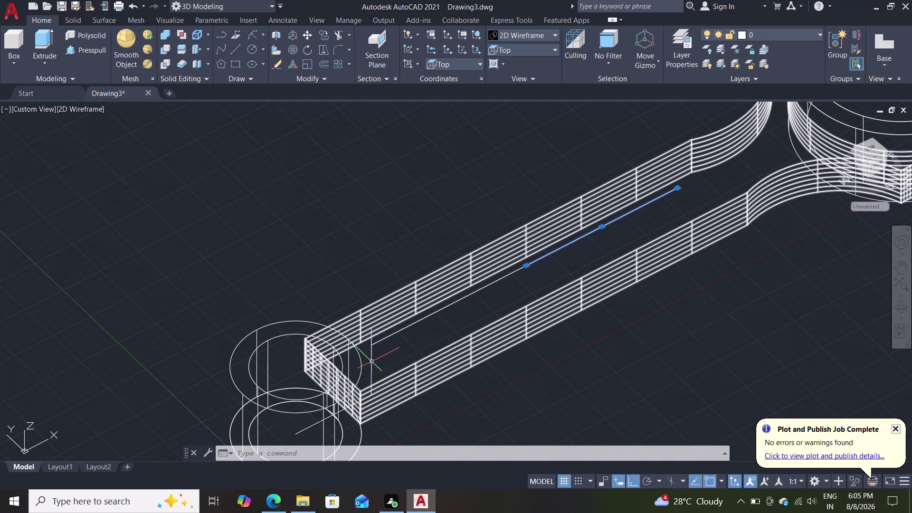
click(371, 361)
key(Delete)
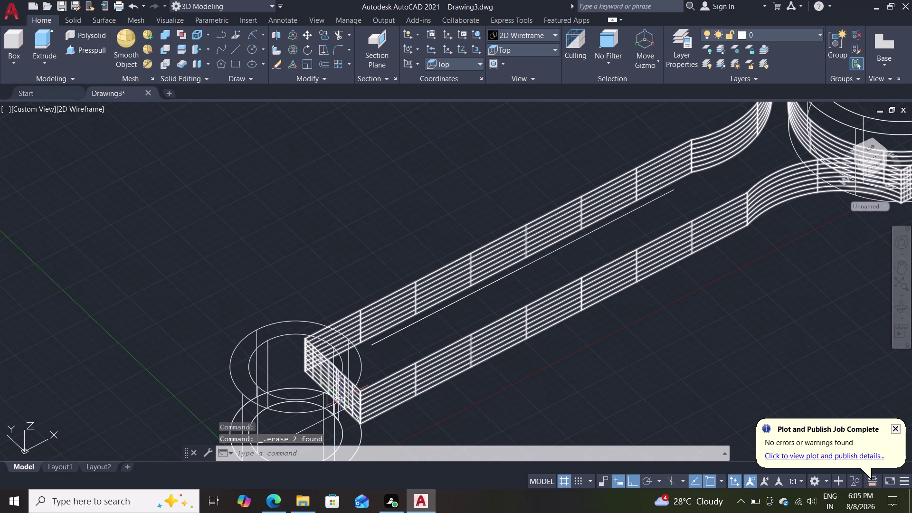
Erase the leftover line near the small boss.
click(311, 427)
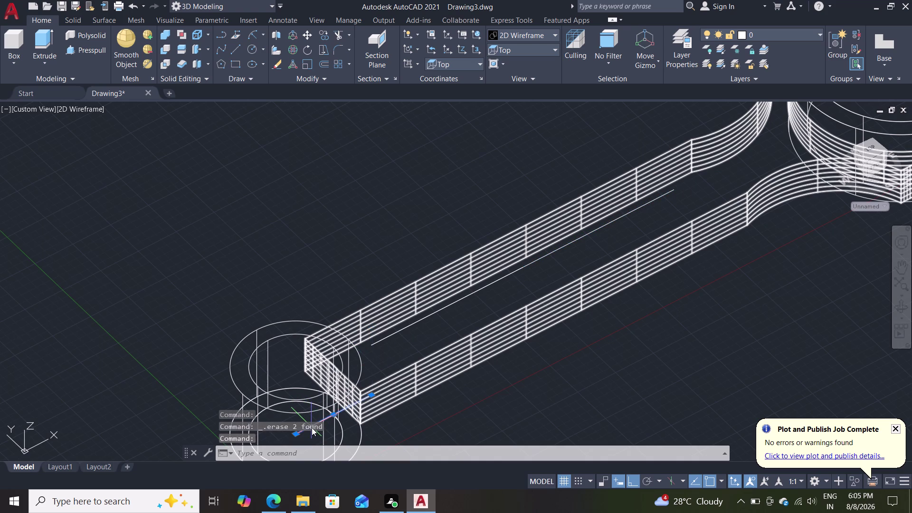
key(BackSpace)
key(Delete)
key(Delete)
key(Delete)
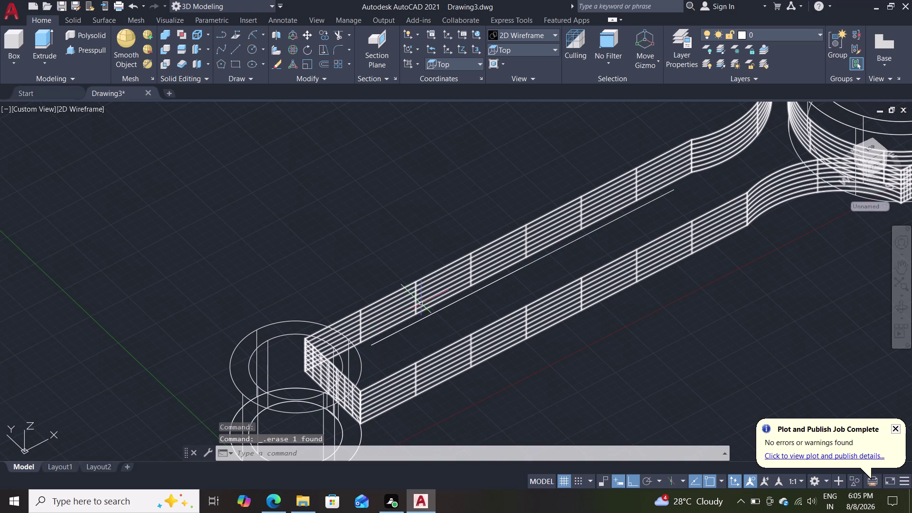
Erase the shorter duplicate segment along the shank and clear the selection.
click(426, 316)
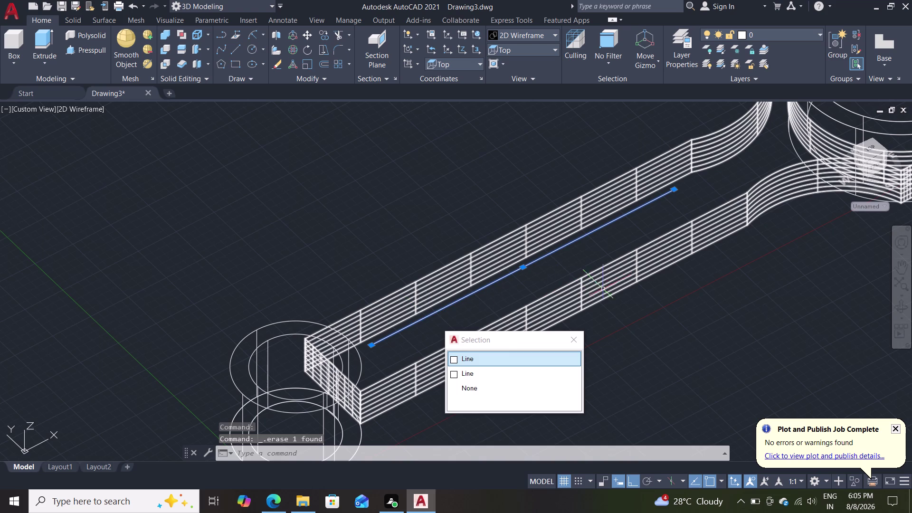
click(469, 378)
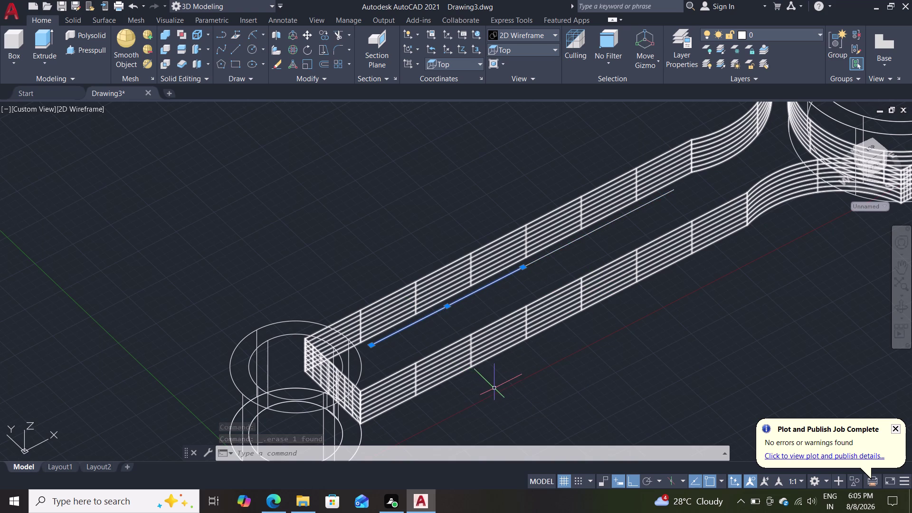
key(Delete)
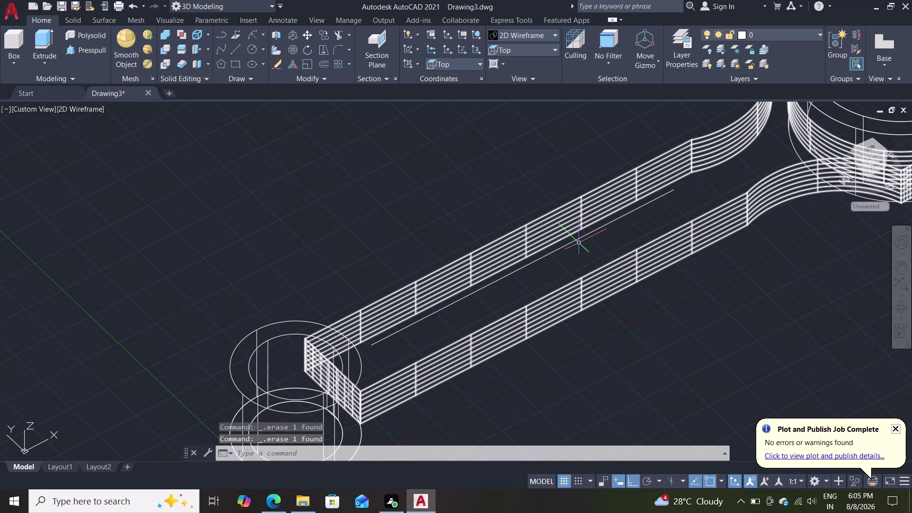
click(573, 240)
key(Escape)
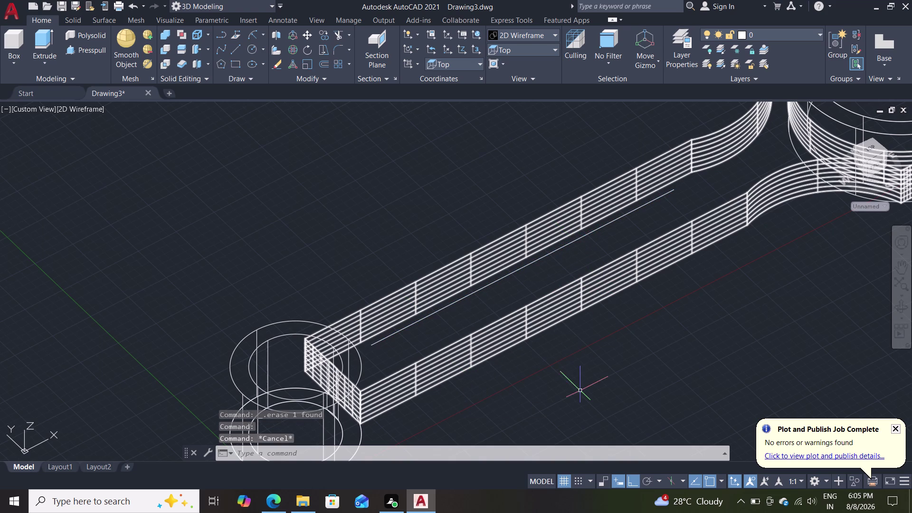
click(546, 43)
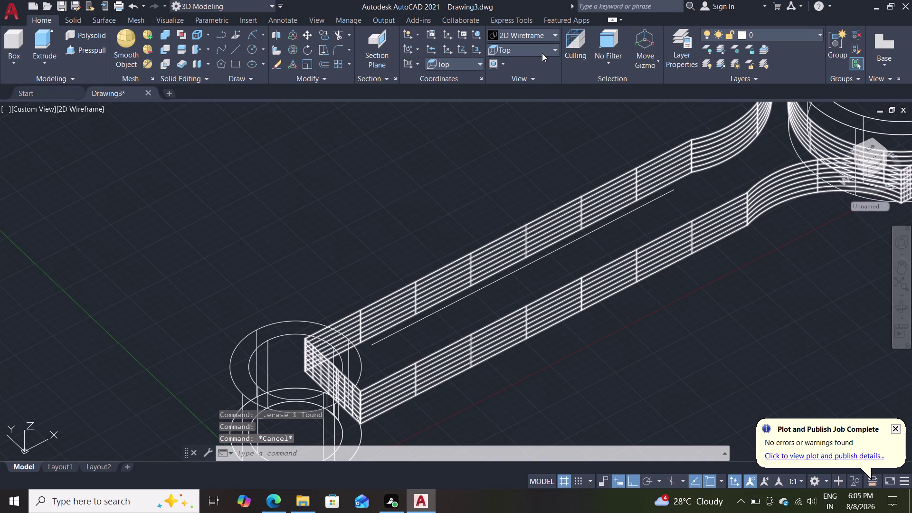
Switch to Top view, orbit back to an angled view, and apply Shades of Gray.
click(542, 53)
click(532, 65)
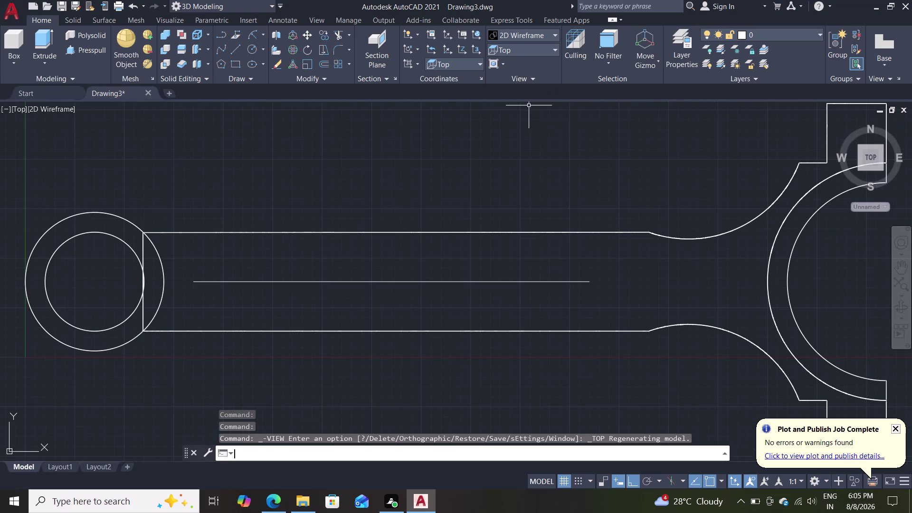
middle_drag(423, 375, 439, 335)
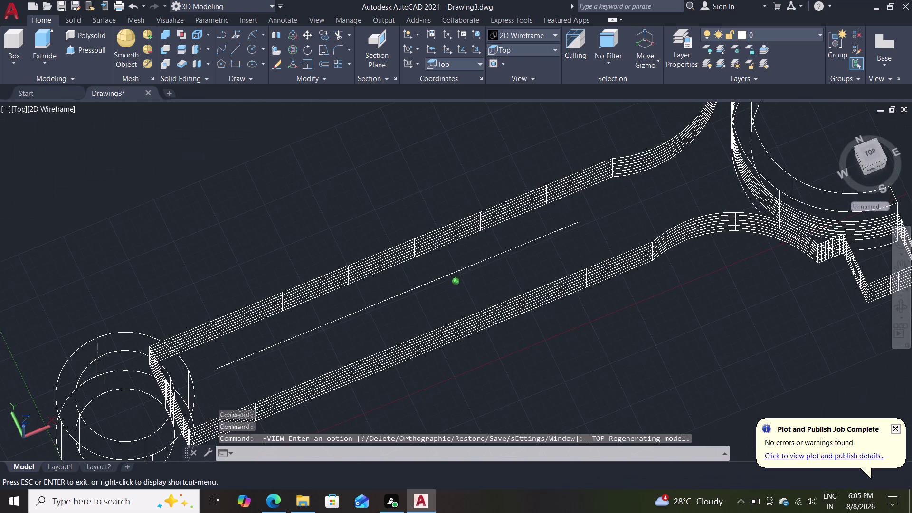
middle_drag(439, 335, 439, 336)
click(542, 34)
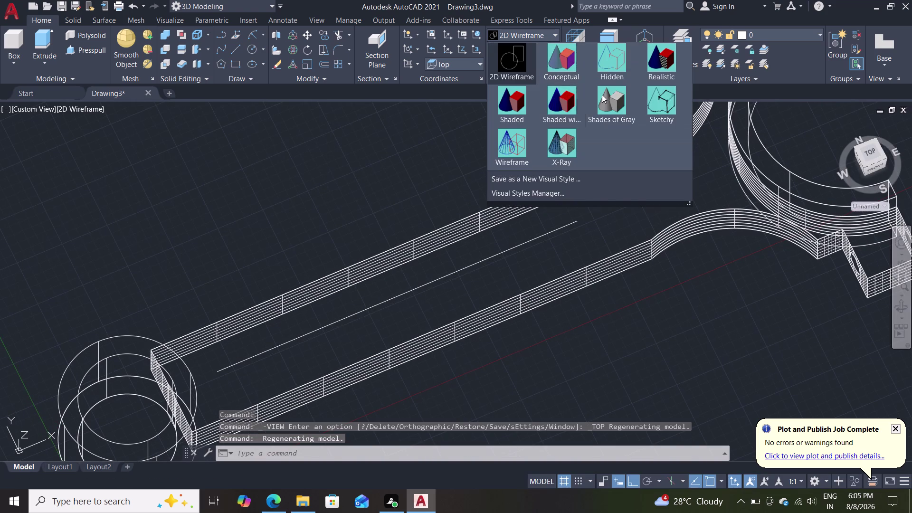
click(611, 101)
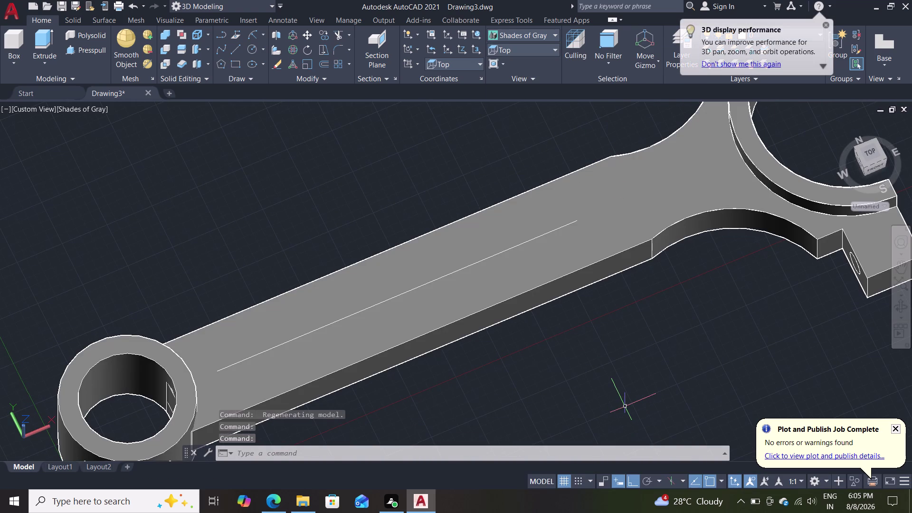
key(o)
key(Return)
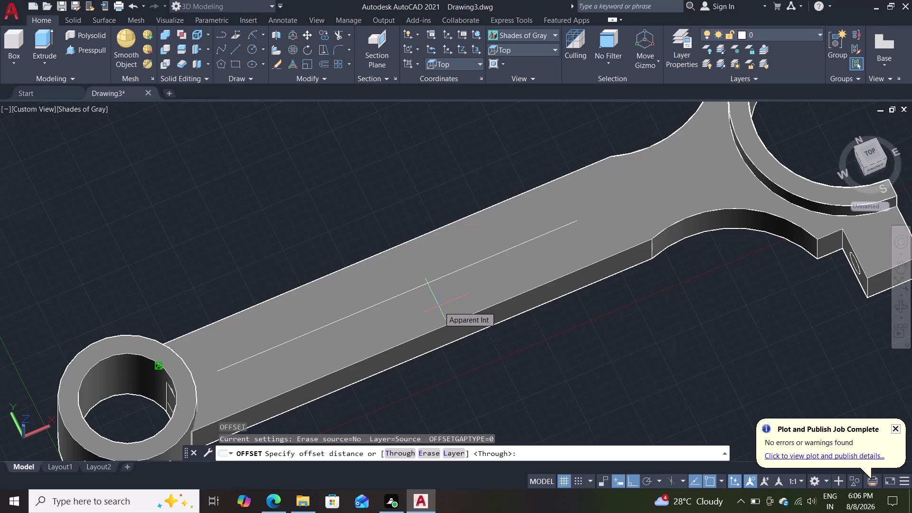
Offset the shank centerline 7.5 units to both the lower and upper sides.
text(7.5)
key(Return)
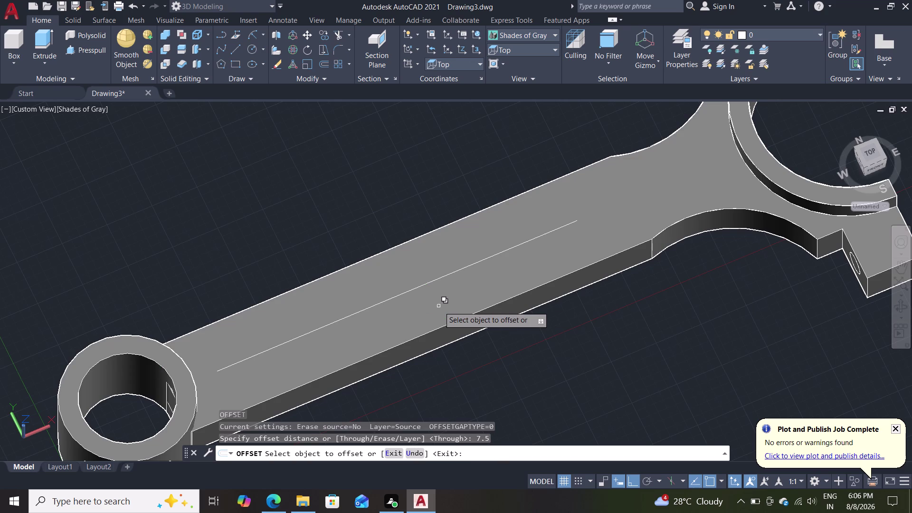
click(423, 285)
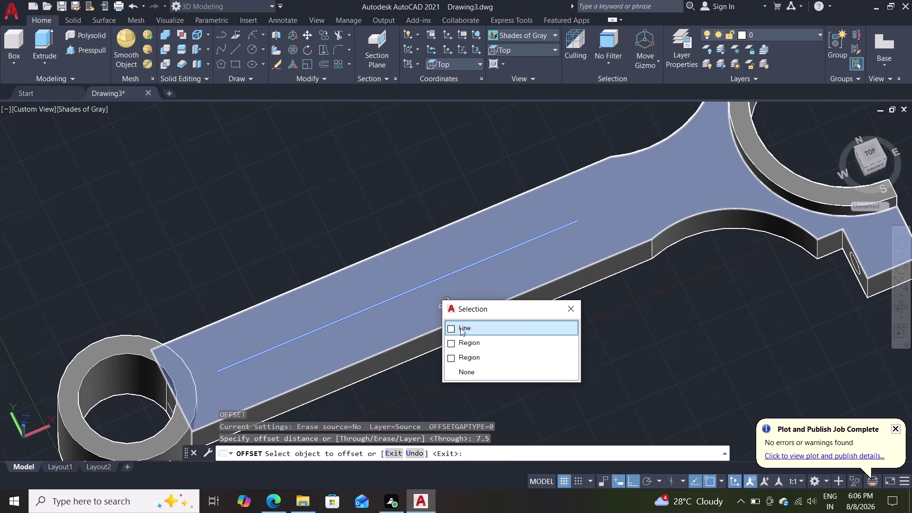
click(462, 330)
click(481, 360)
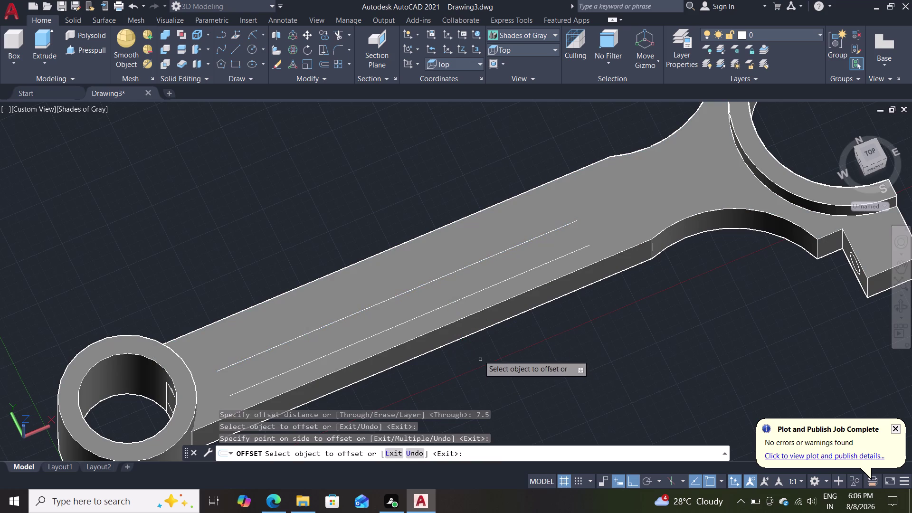
click(420, 286)
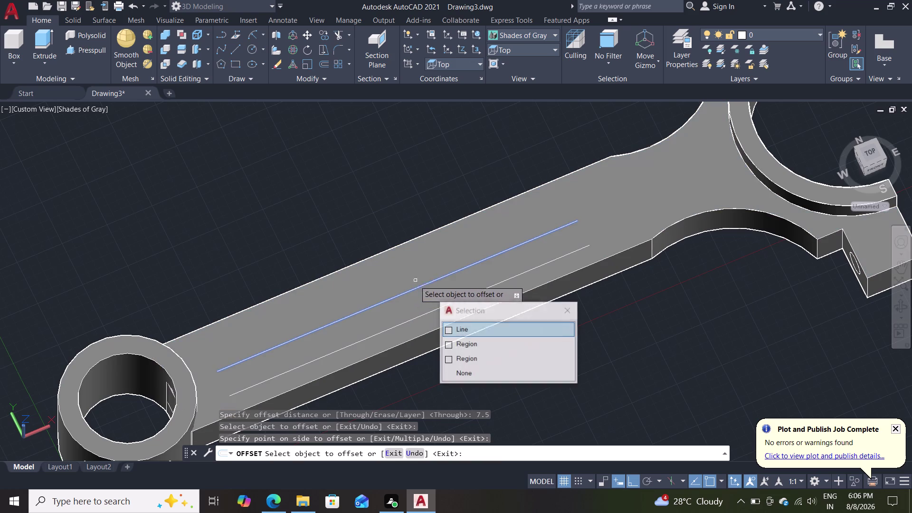
click(478, 327)
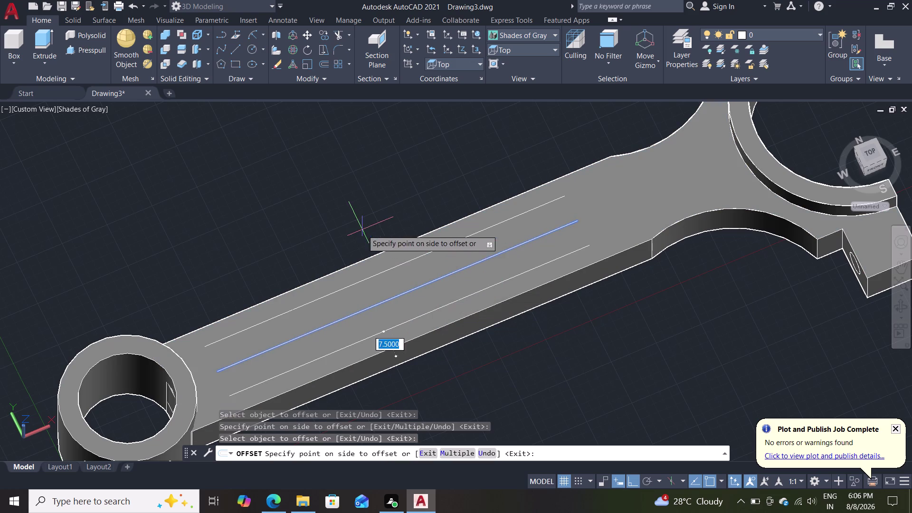
click(362, 229)
key(Escape)
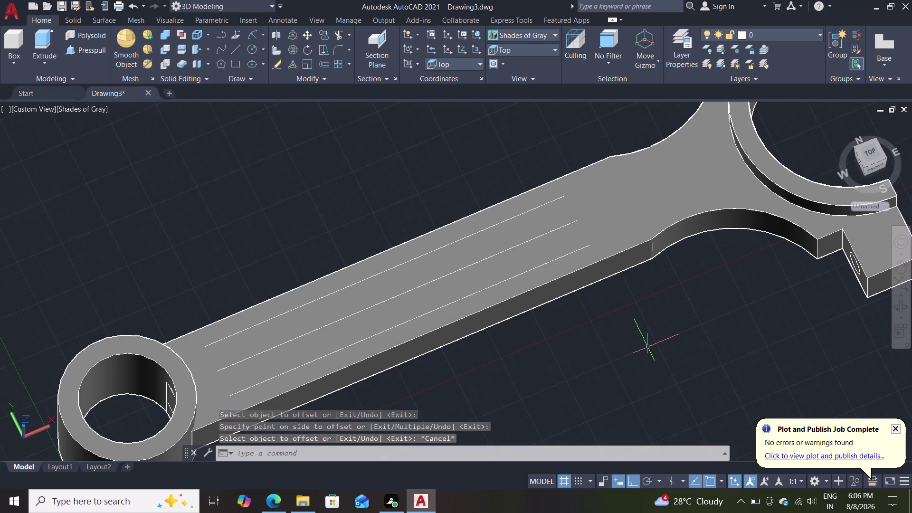